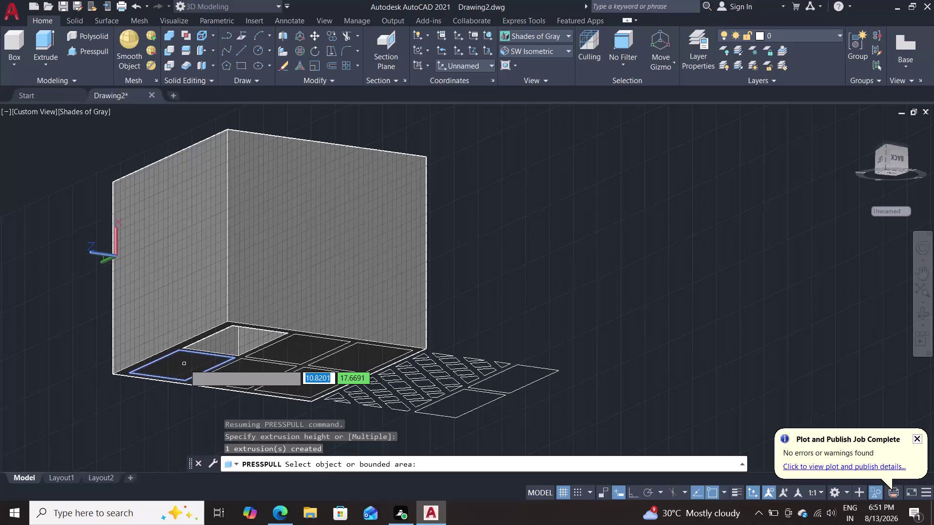
Press-pull each base grid cell down into a pocket, then end Presspull.
click(184, 365)
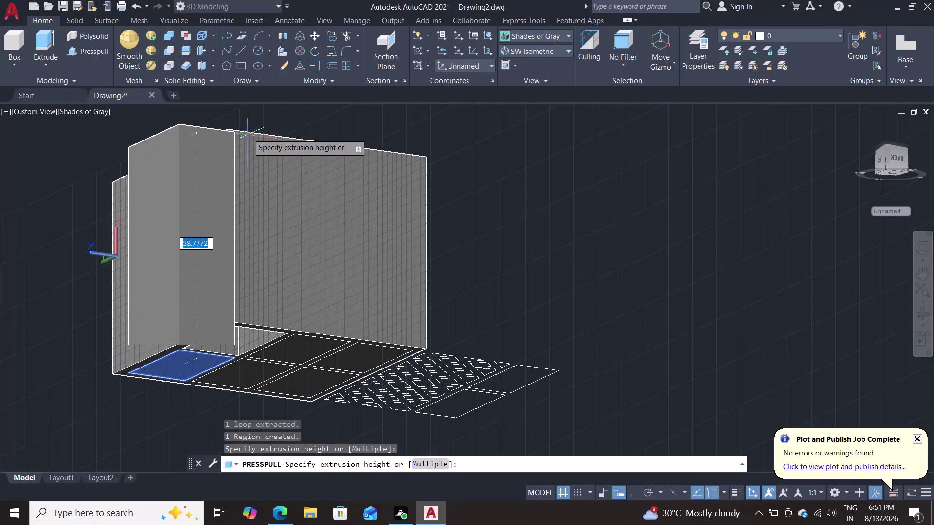
click(261, 117)
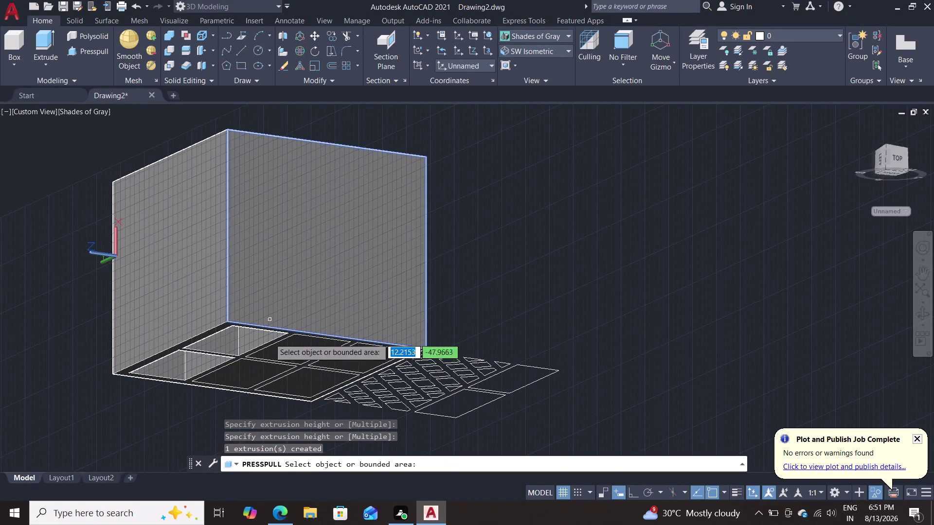
click(254, 377)
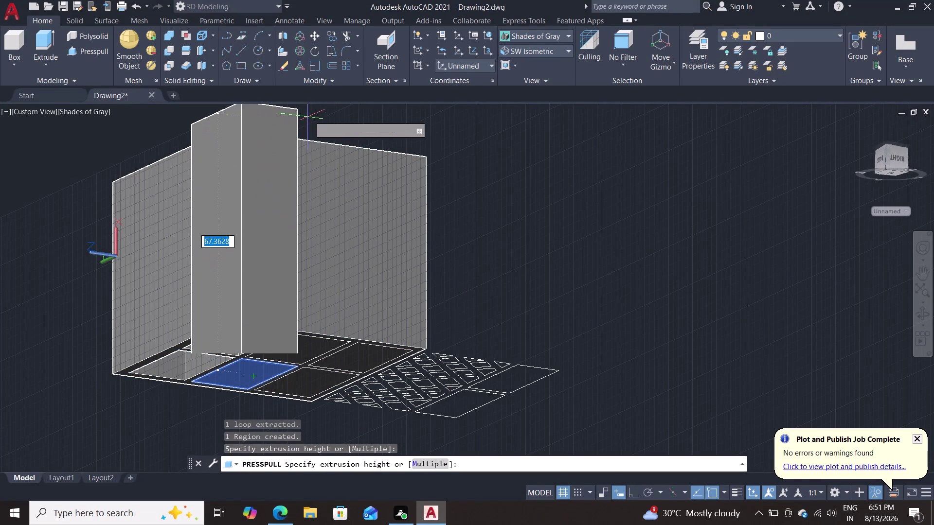
click(309, 116)
click(295, 351)
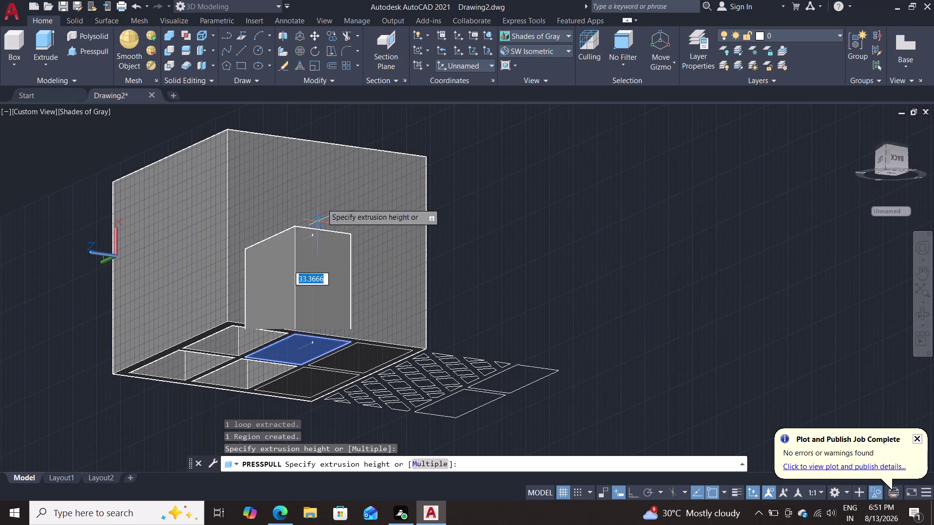
double_click(351, 116)
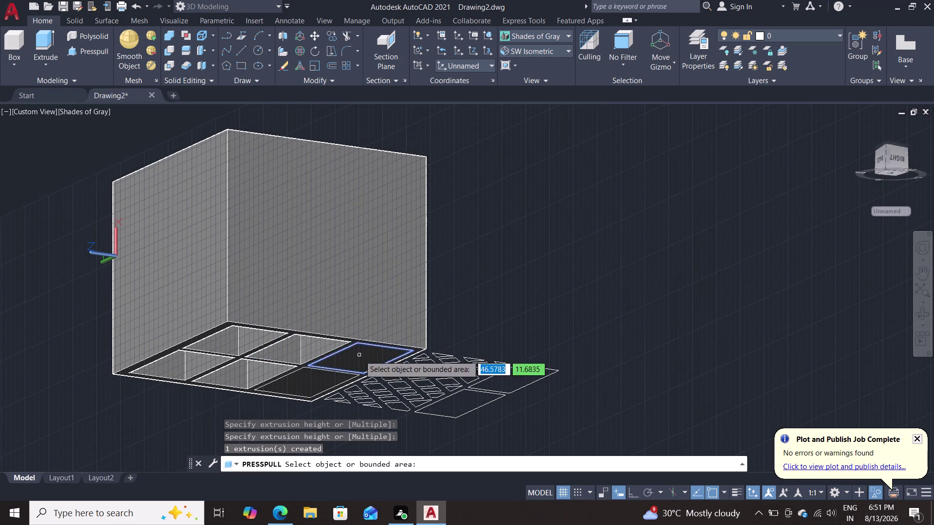
click(360, 356)
click(416, 127)
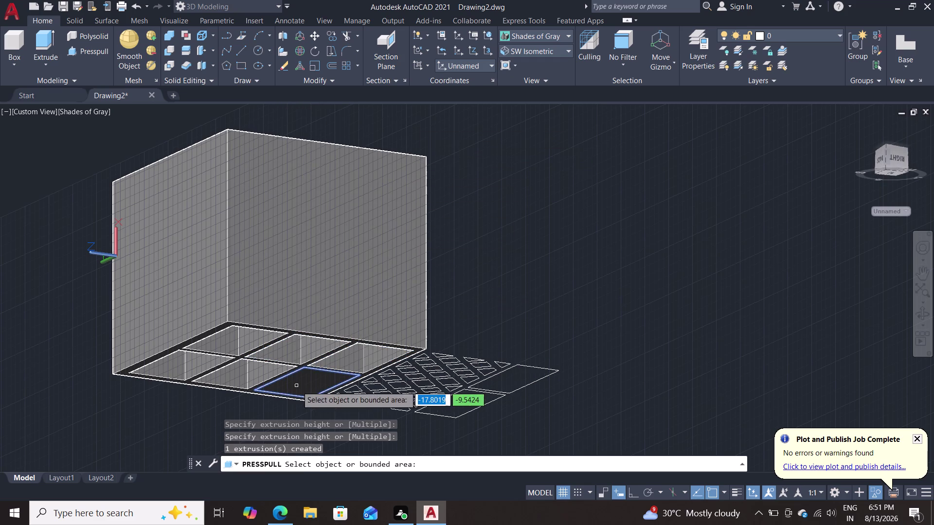
click(296, 386)
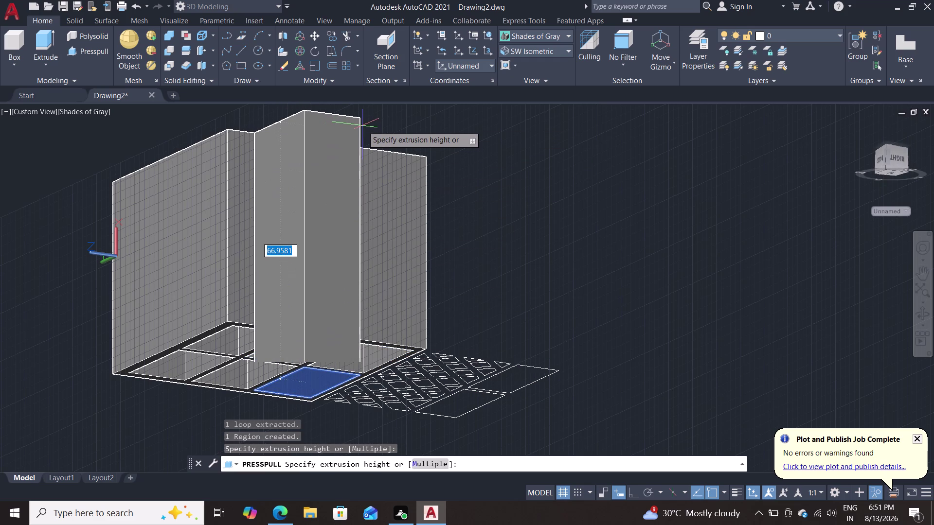
click(370, 121)
key(Escape)
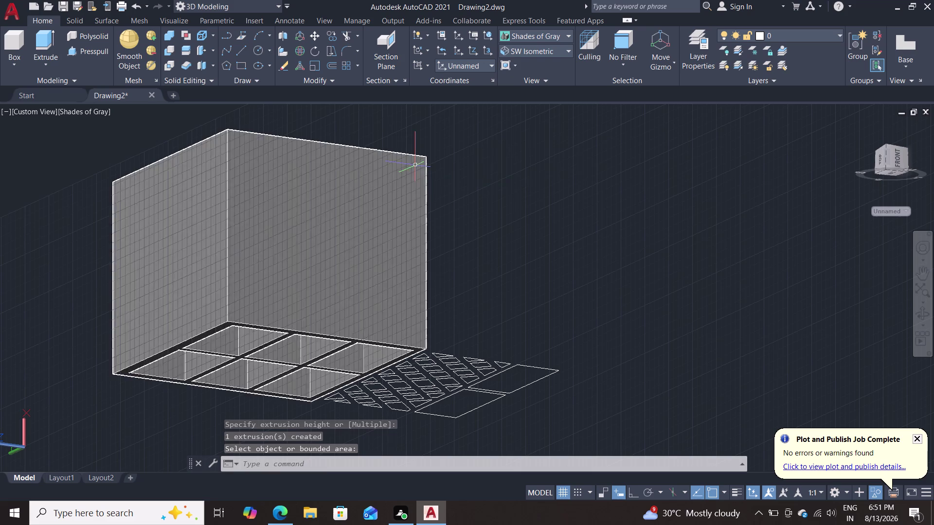
middle_drag(450, 203, 558, 340)
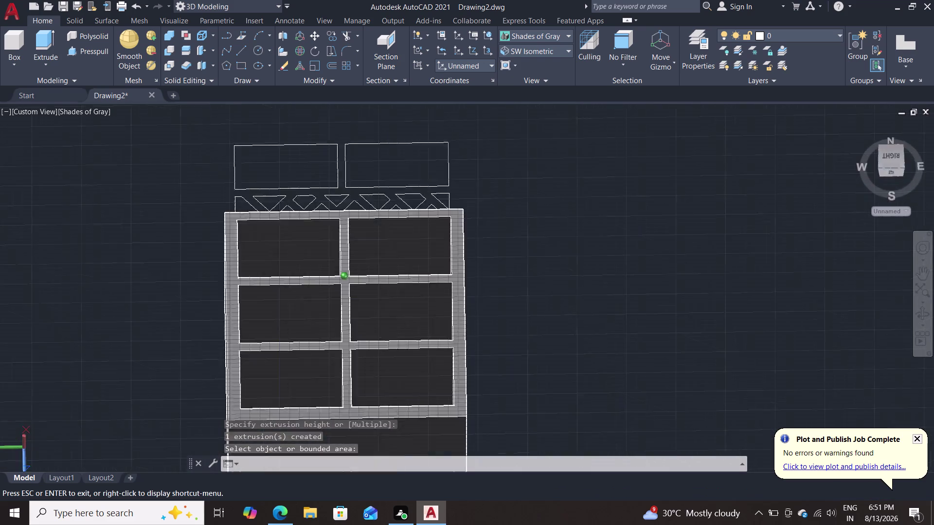
middle_drag(558, 341, 525, 380)
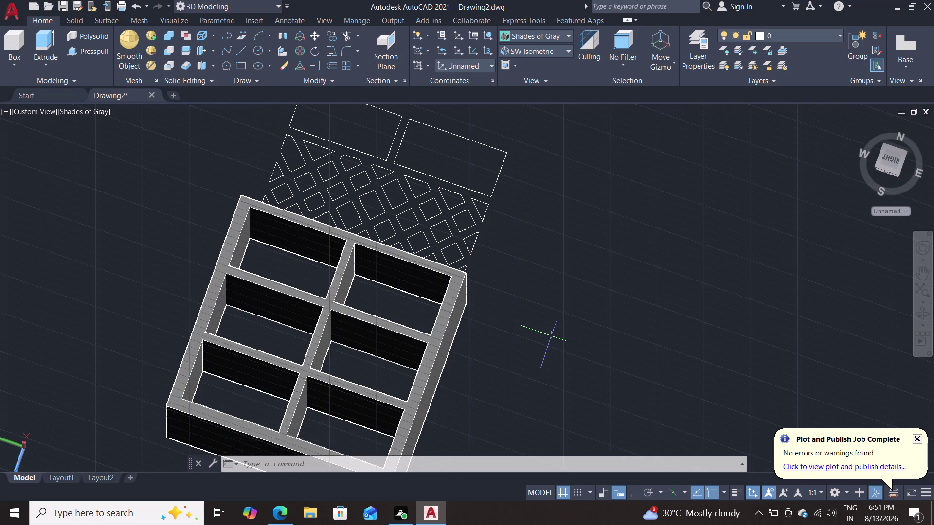
click(552, 339)
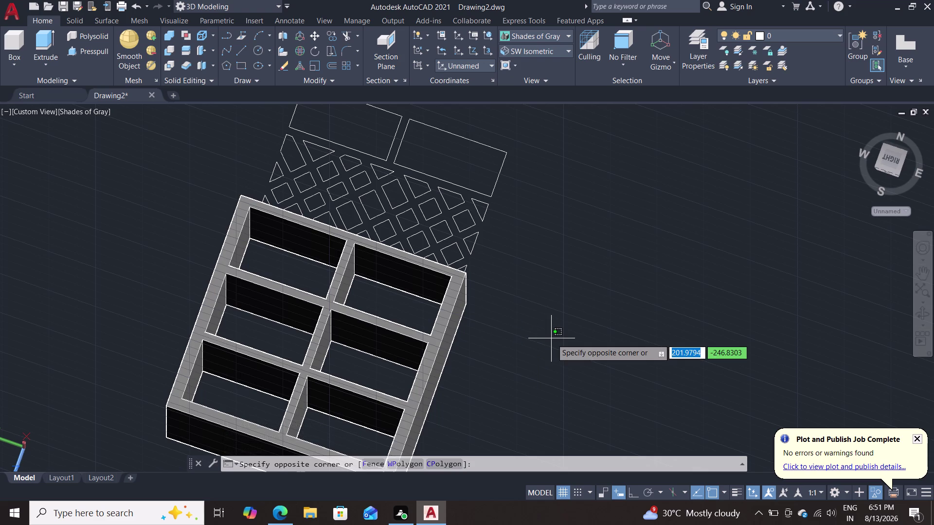
key(Escape)
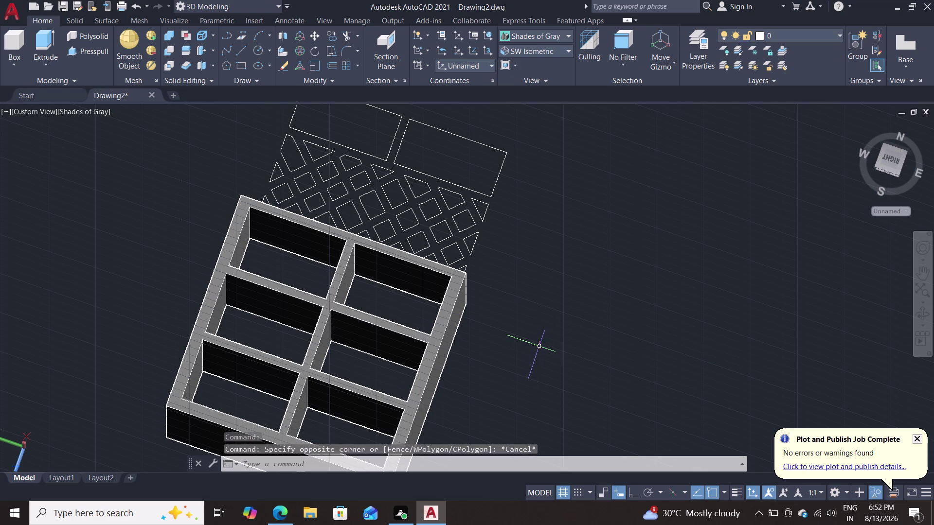
right_click(524, 305)
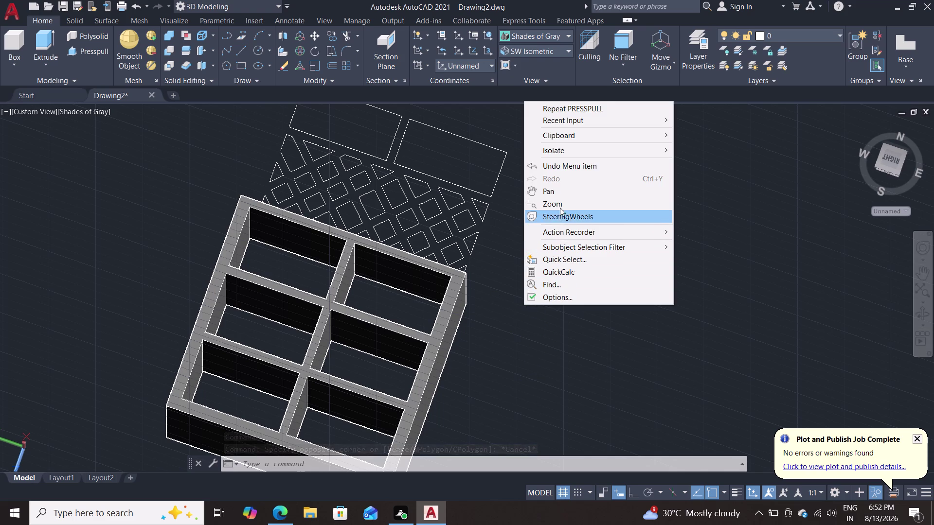
click(554, 147)
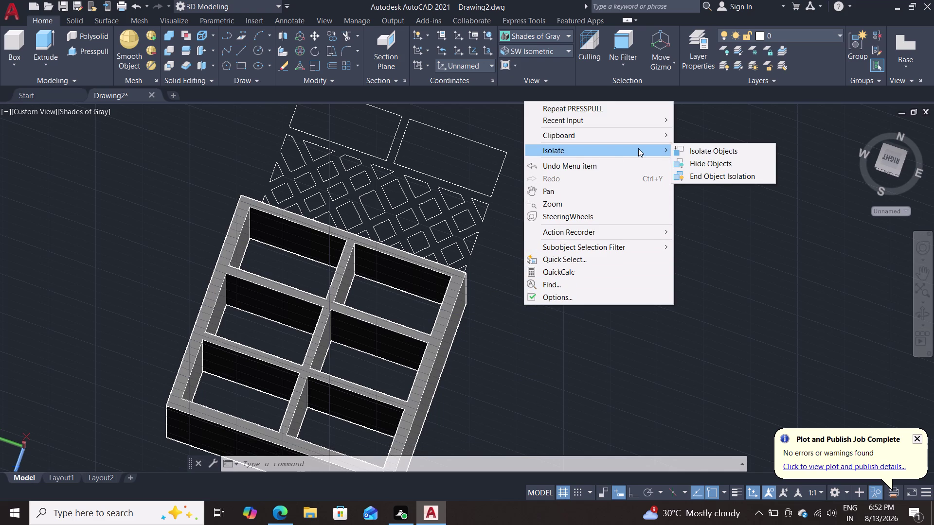
click(699, 173)
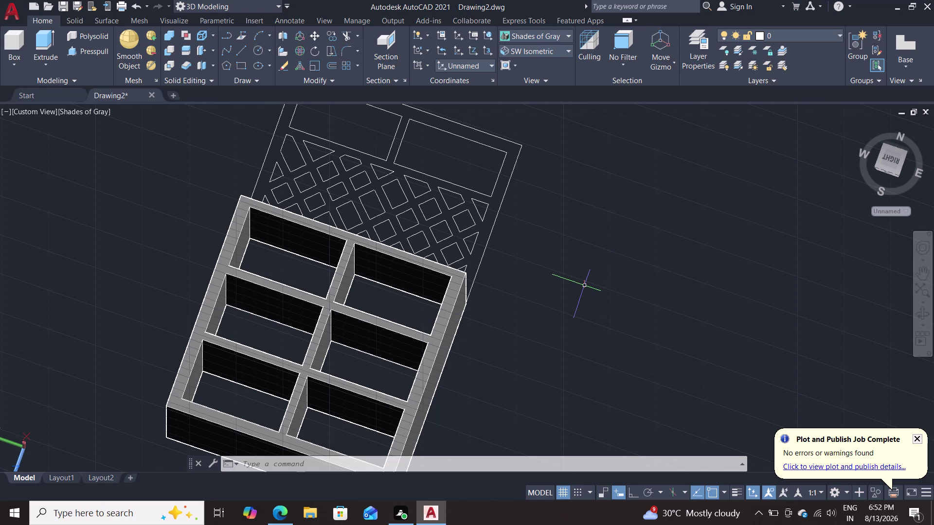
middle_drag(106, 296, 106, 296)
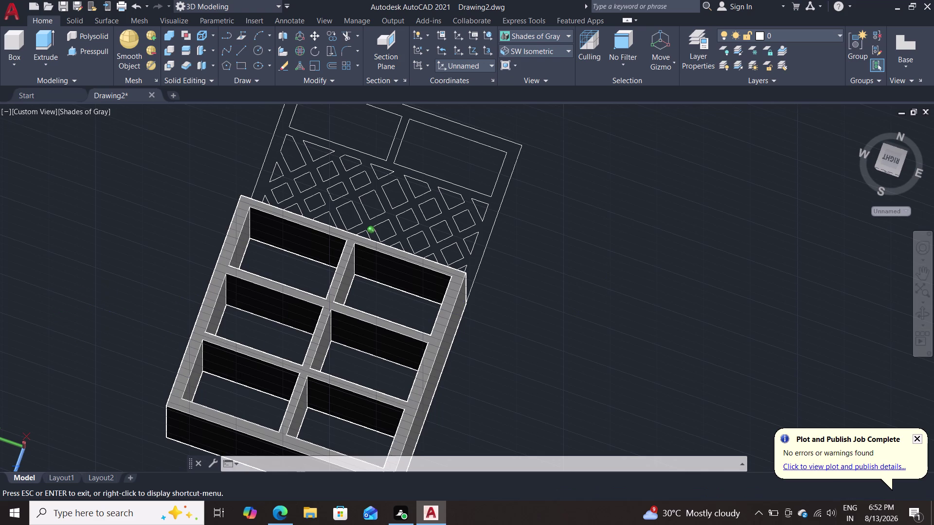
From below, press-pull the lattice panel's outer region up 30 units.
middle_drag(106, 296, 410, 266)
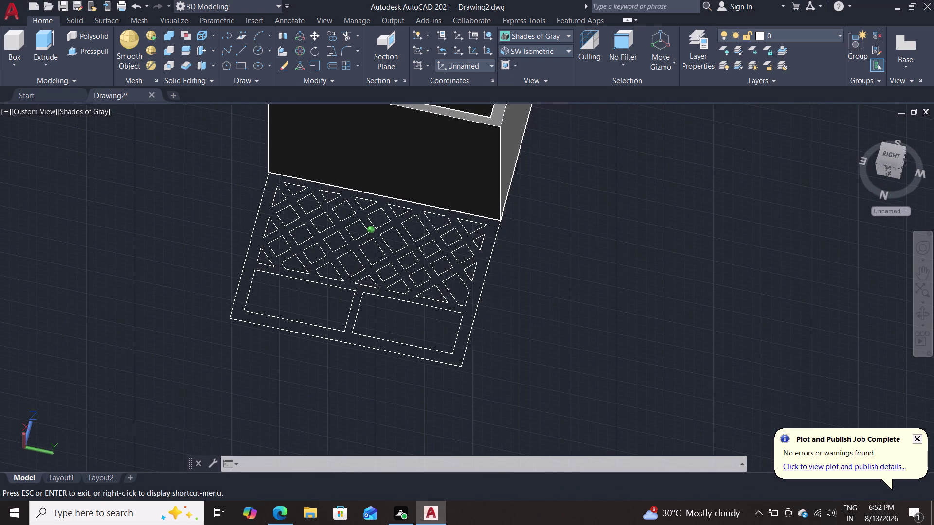
middle_drag(410, 265, 410, 266)
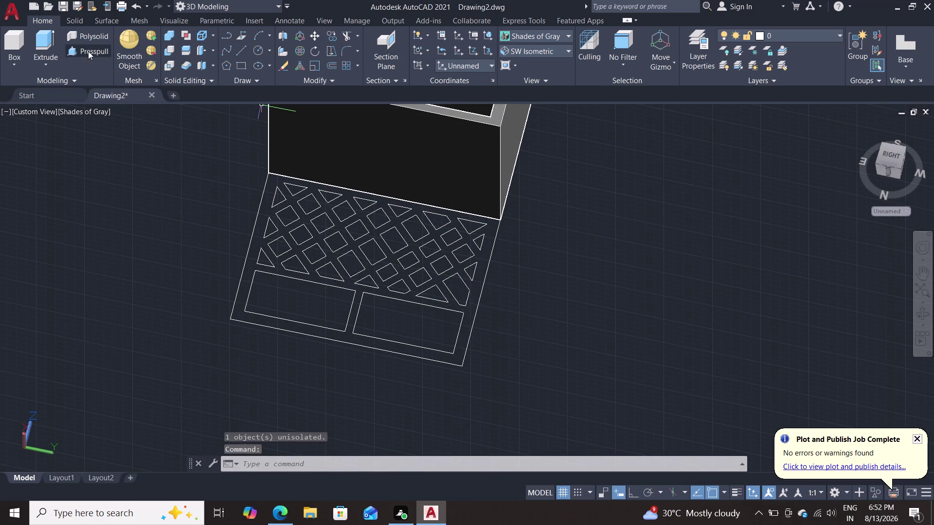
double_click(90, 48)
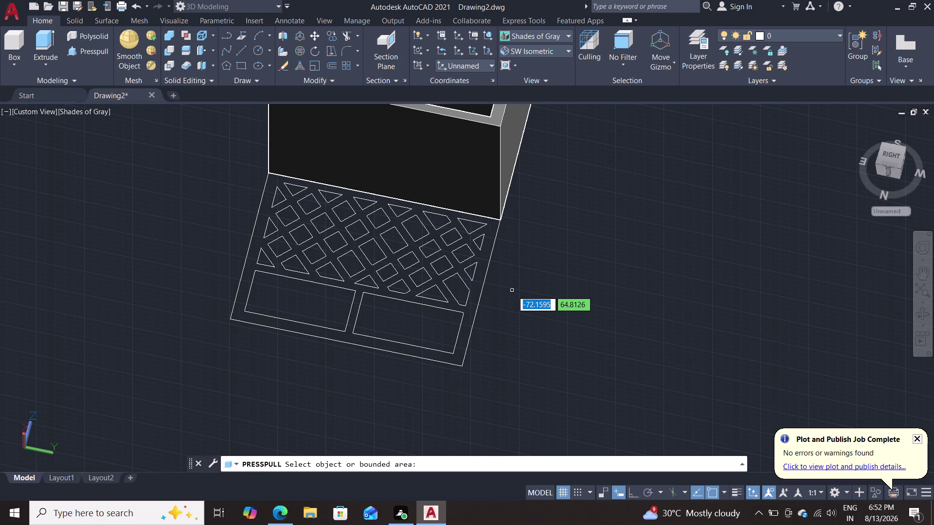
click(468, 346)
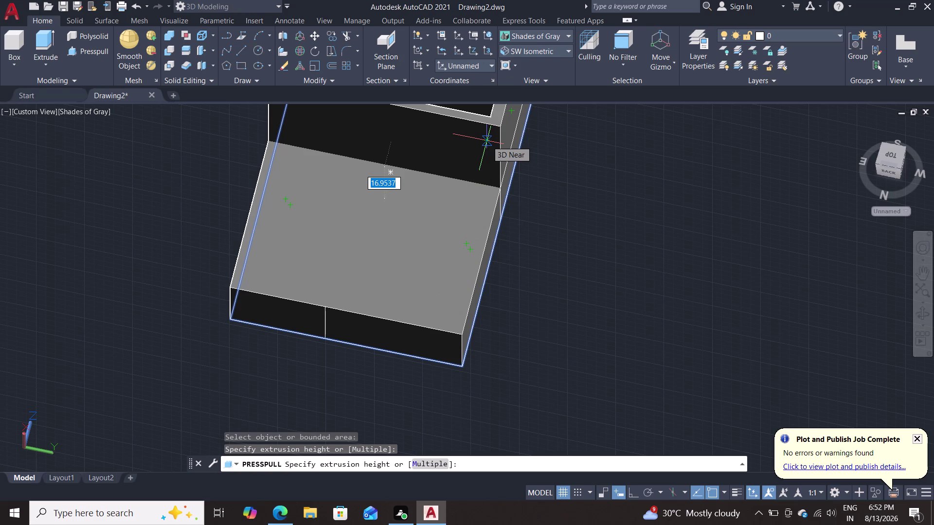
key(3)
key(0)
key(Return)
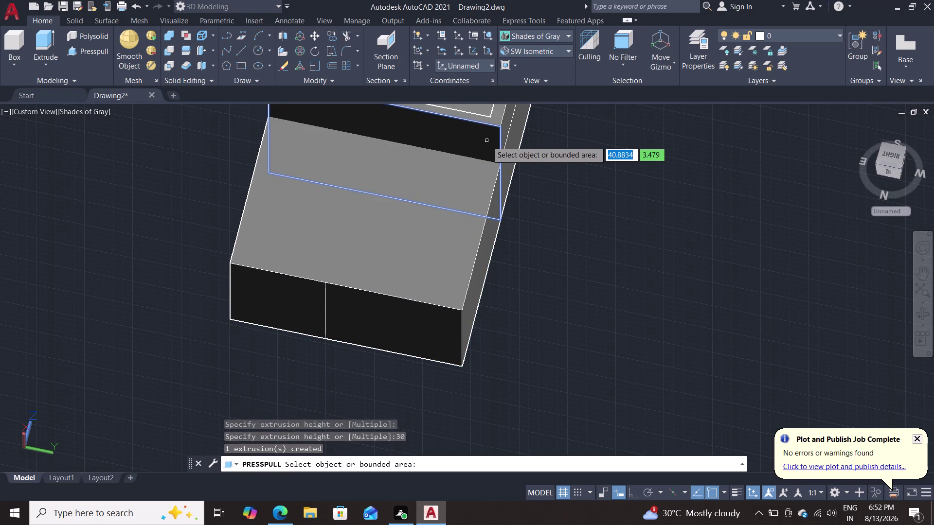
key(Escape)
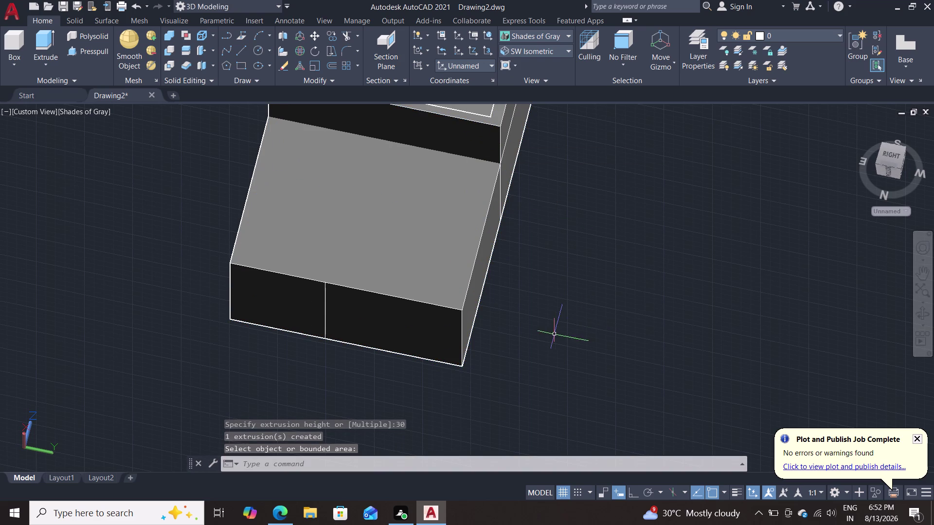
middle_drag(557, 334, 566, 156)
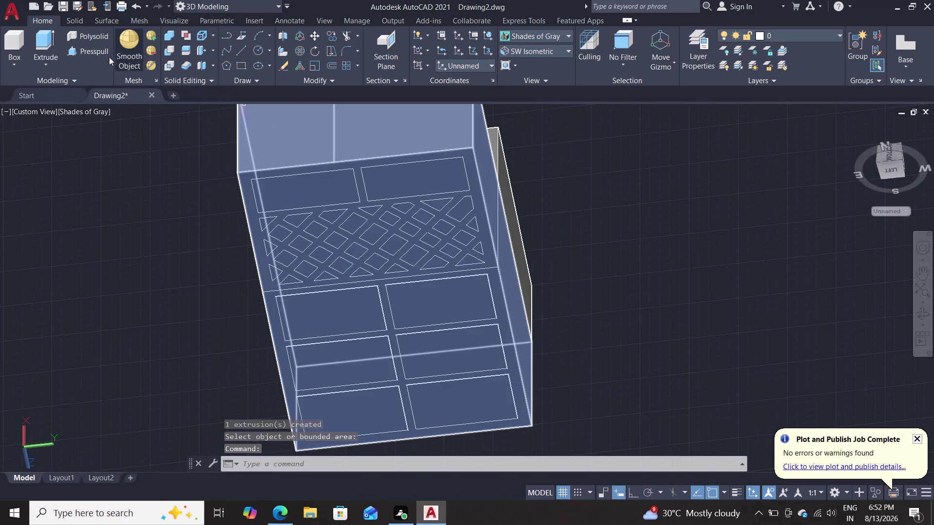
Press-pull the upper-right and upper-left rectangles beside the lattice into pockets.
click(101, 56)
double_click(429, 174)
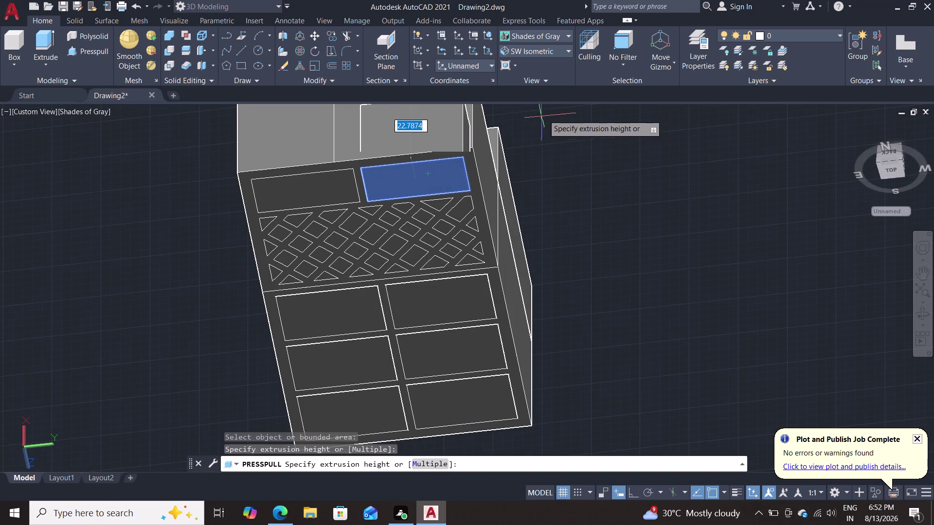
middle_drag(532, 136, 525, 228)
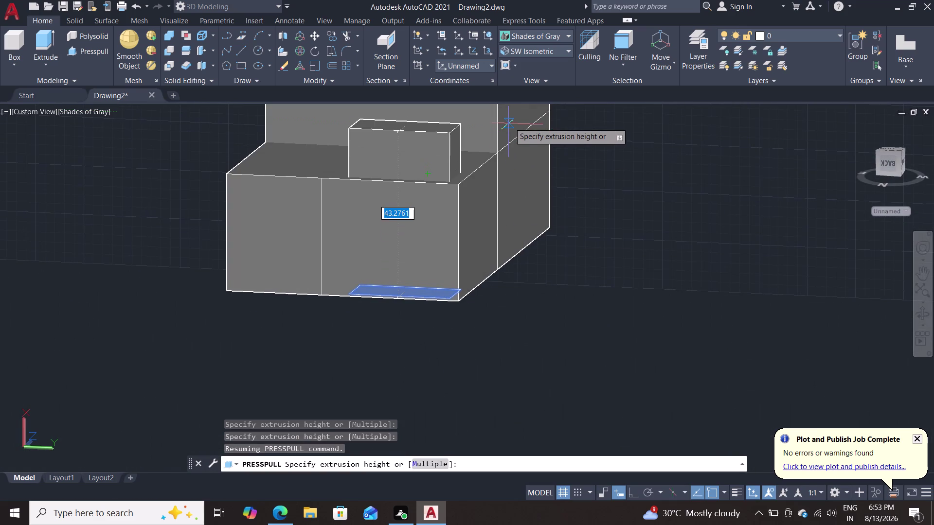
click(583, 120)
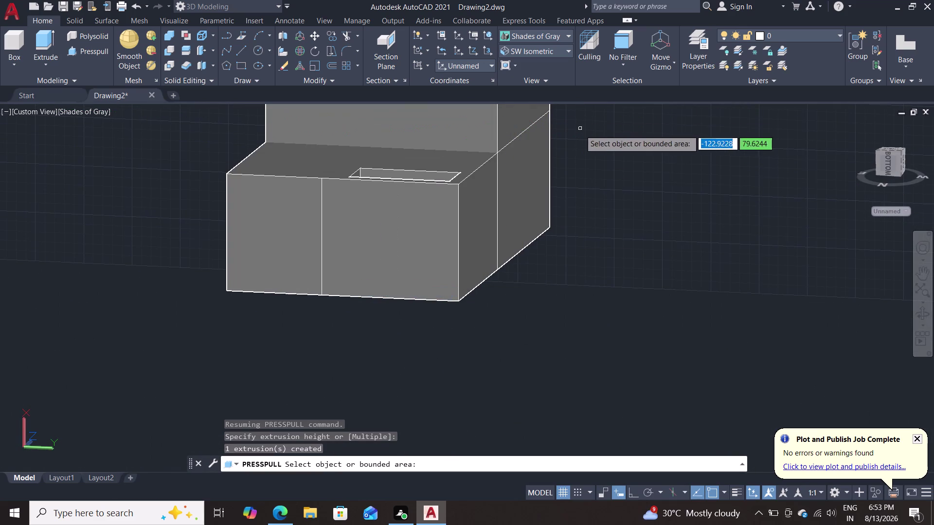
middle_drag(317, 338, 338, 278)
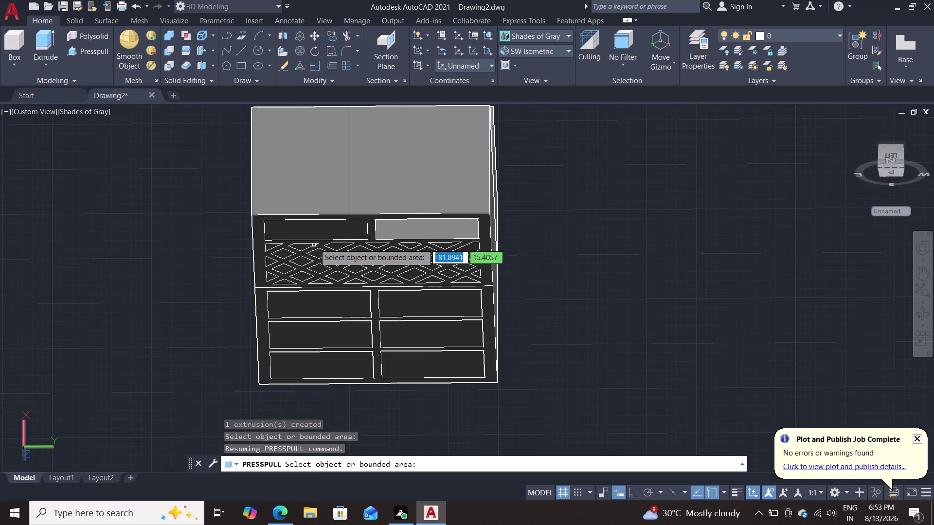
click(316, 222)
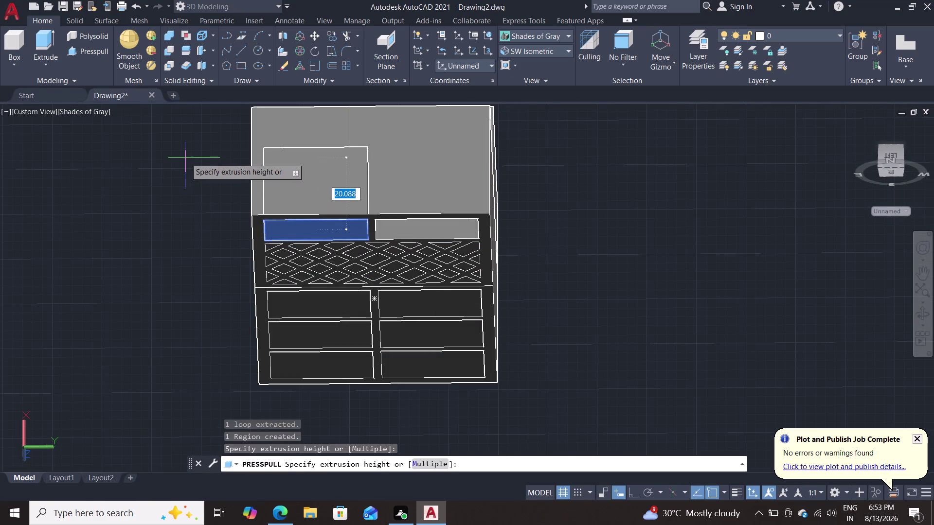
middle_drag(185, 158, 159, 345)
double_click(175, 200)
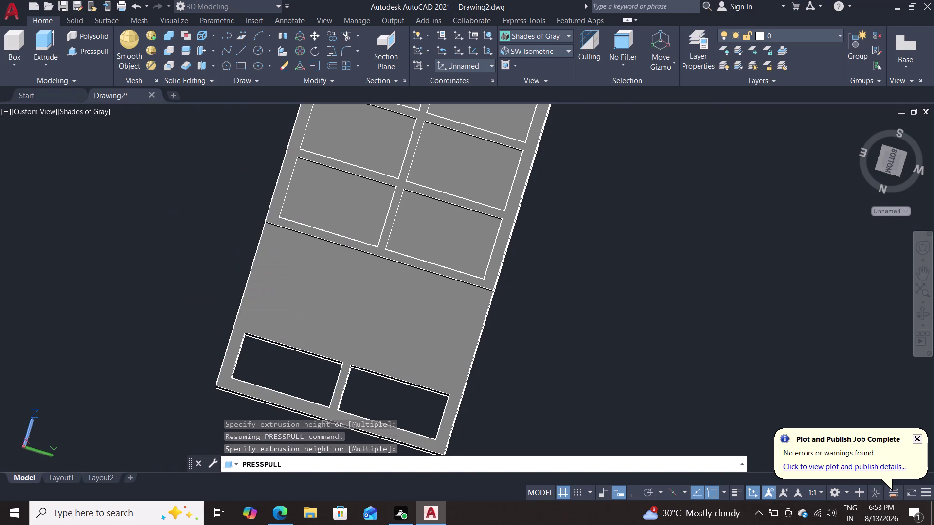
key(Escape)
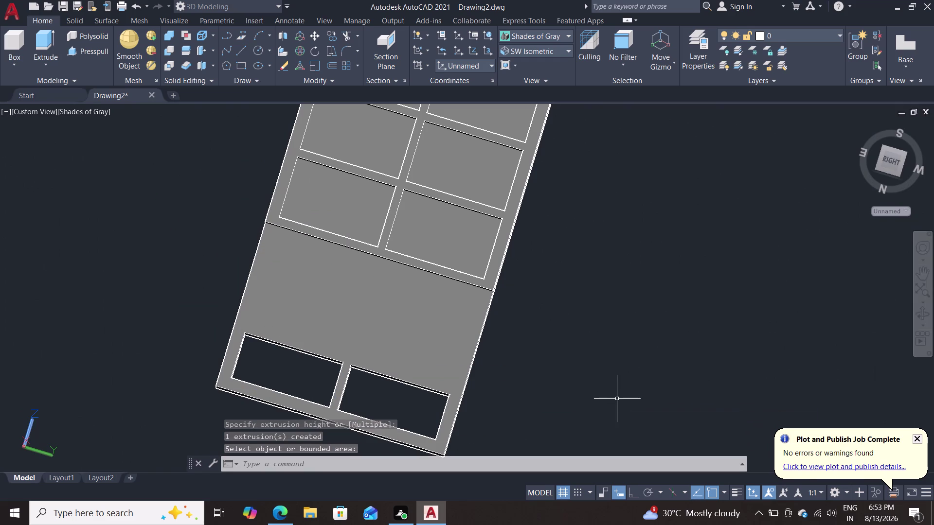
middle_drag(587, 408, 540, 255)
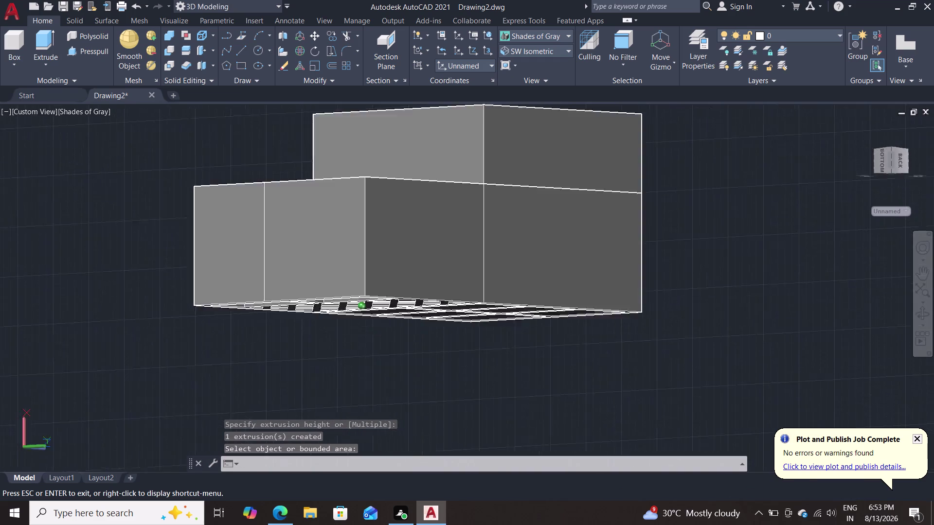
middle_drag(541, 256, 447, 150)
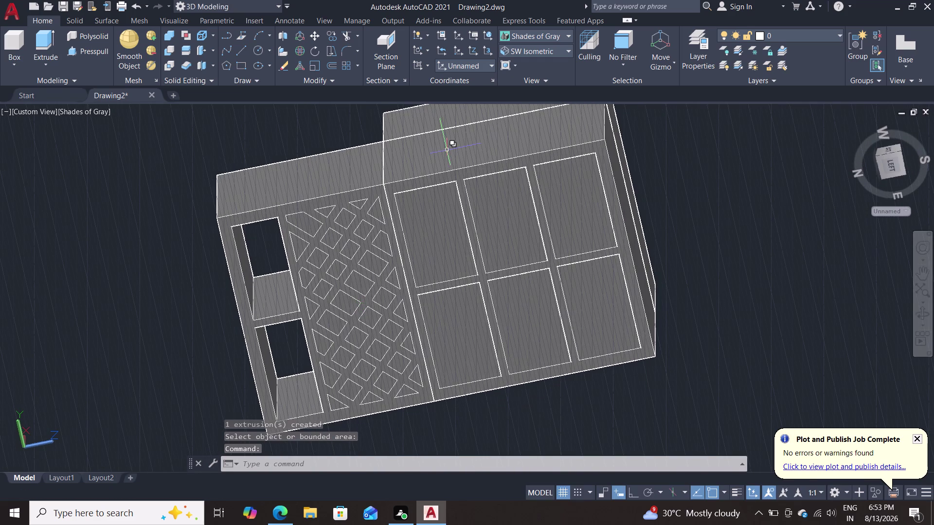
Press-pull the first two compartment rectangles on the organizer's underside.
key(Escape)
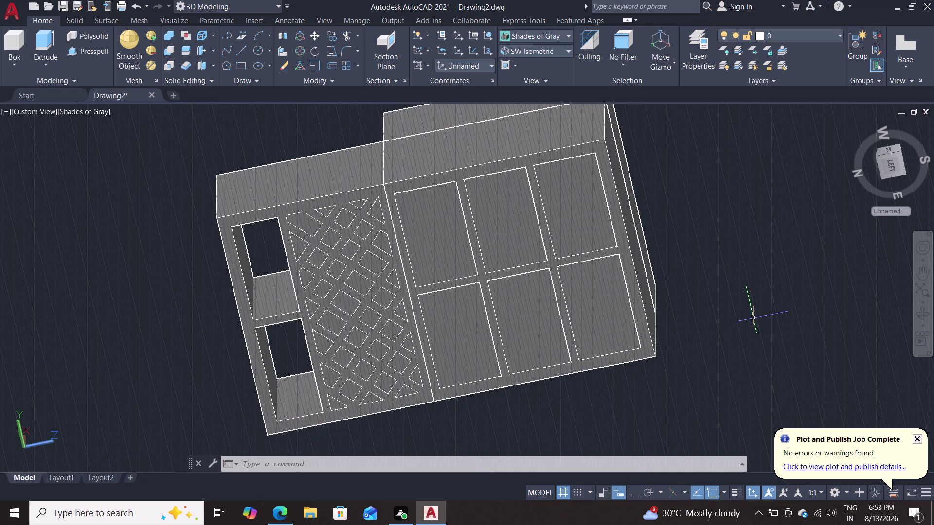
click(92, 51)
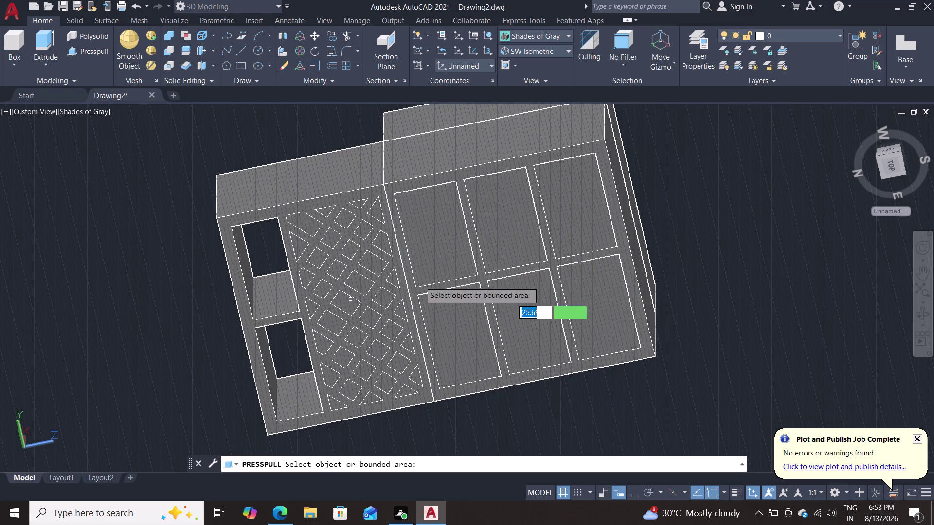
double_click(444, 227)
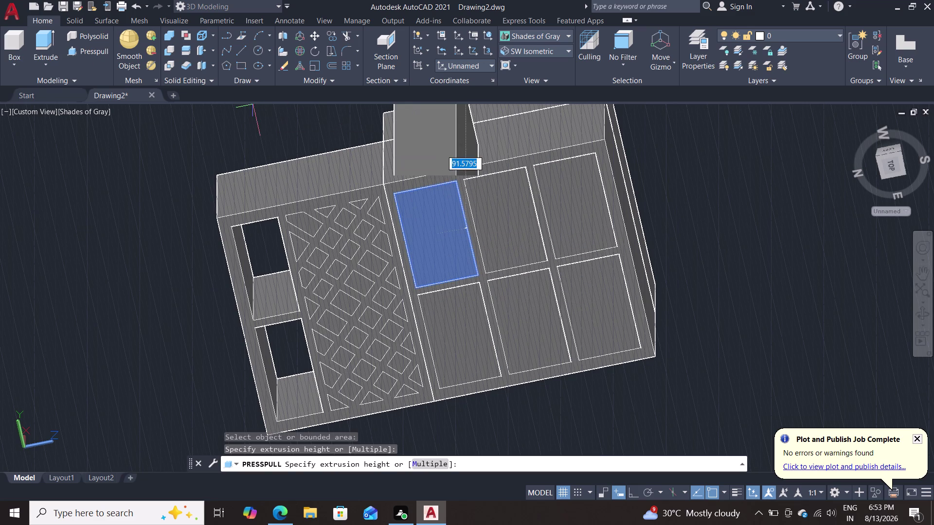
middle_drag(276, 122, 261, 289)
click(158, 134)
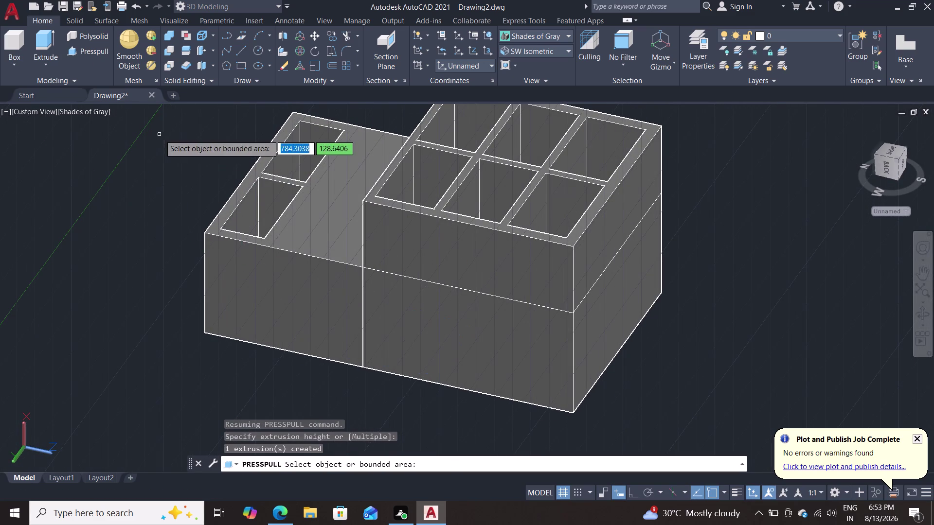
middle_drag(674, 339, 654, 226)
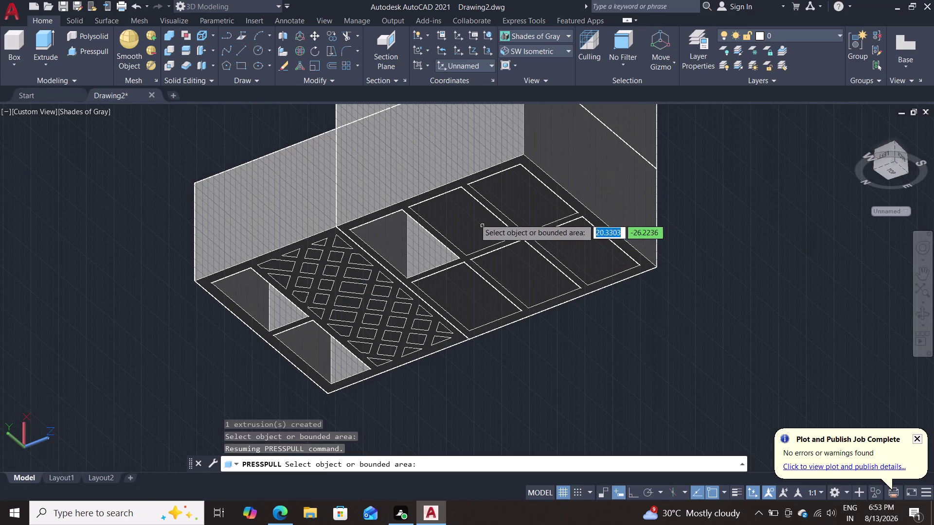
double_click(451, 216)
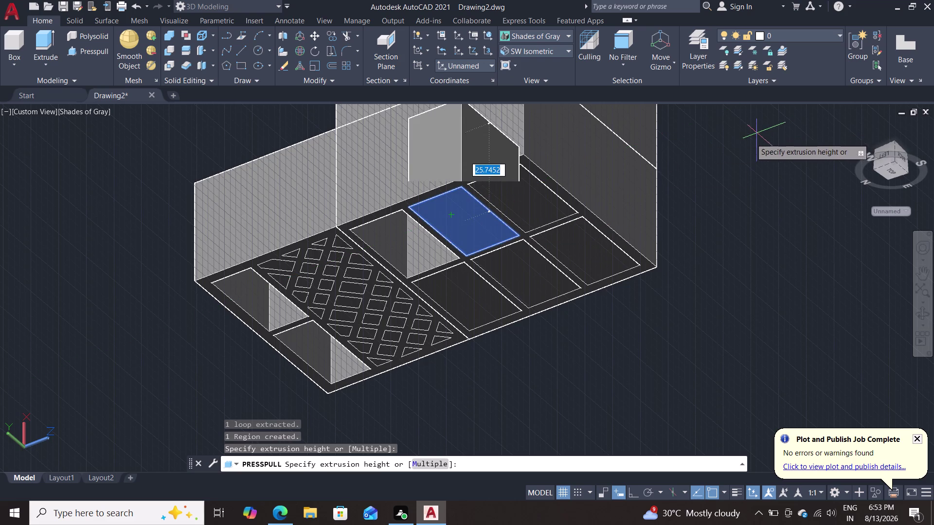
middle_drag(753, 141, 693, 359)
double_click(711, 211)
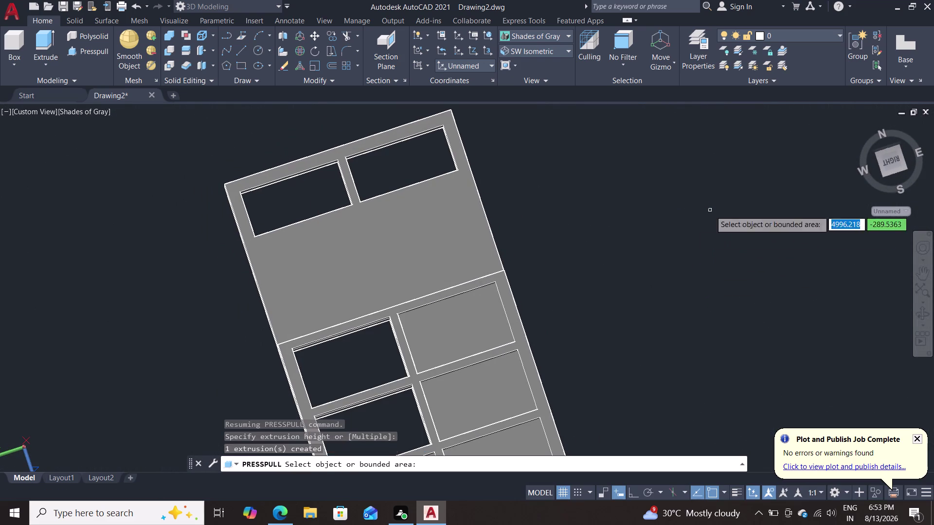
middle_drag(644, 331, 655, 193)
key(Escape)
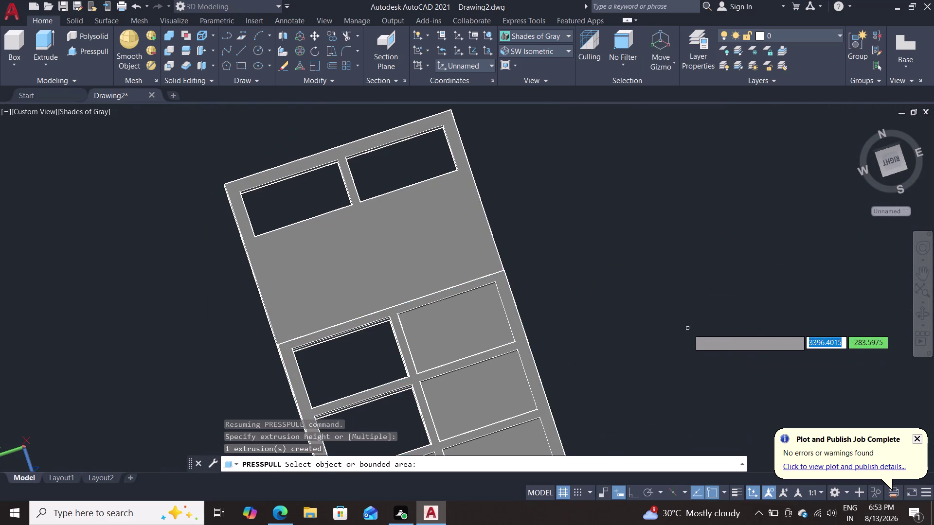
Extrude the next two compartment rectangles on the underside.
middle_drag(688, 328, 727, 153)
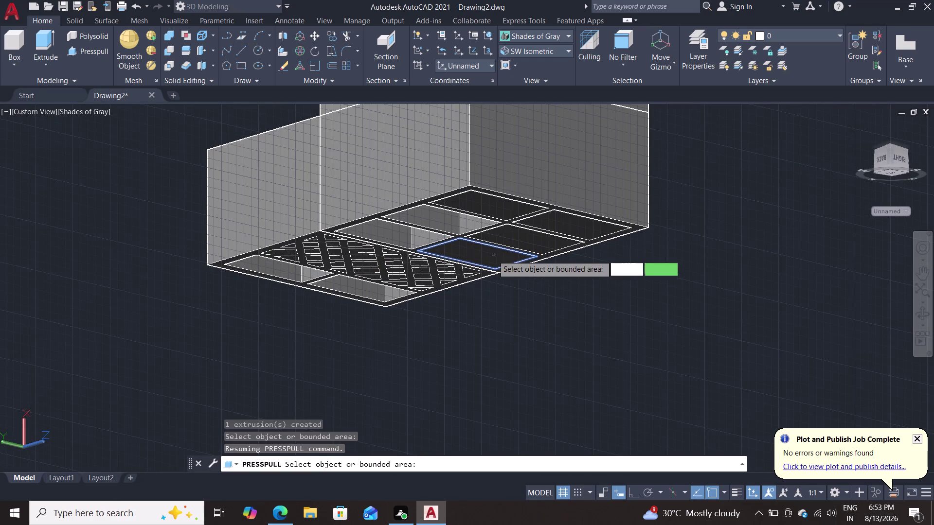
click(493, 255)
middle_drag(721, 139, 663, 373)
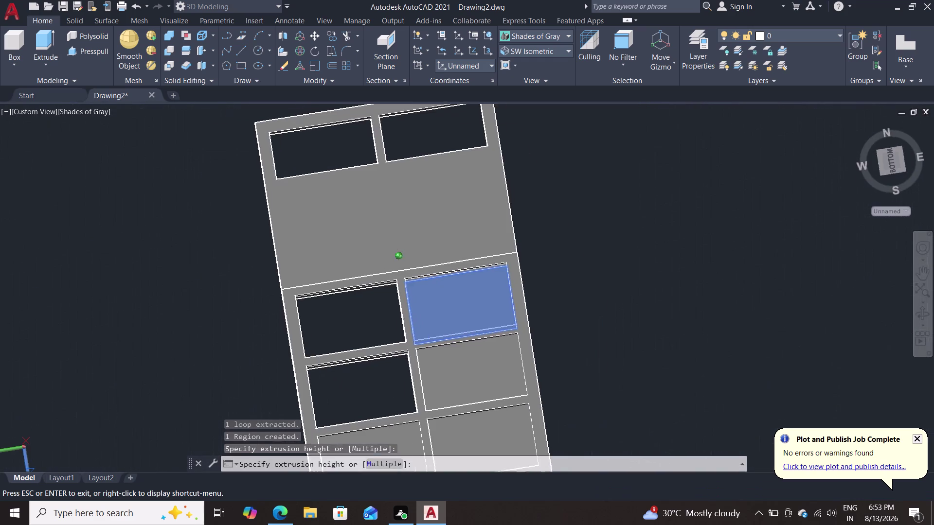
middle_drag(663, 372, 663, 373)
double_click(673, 249)
middle_drag(635, 332, 732, 189)
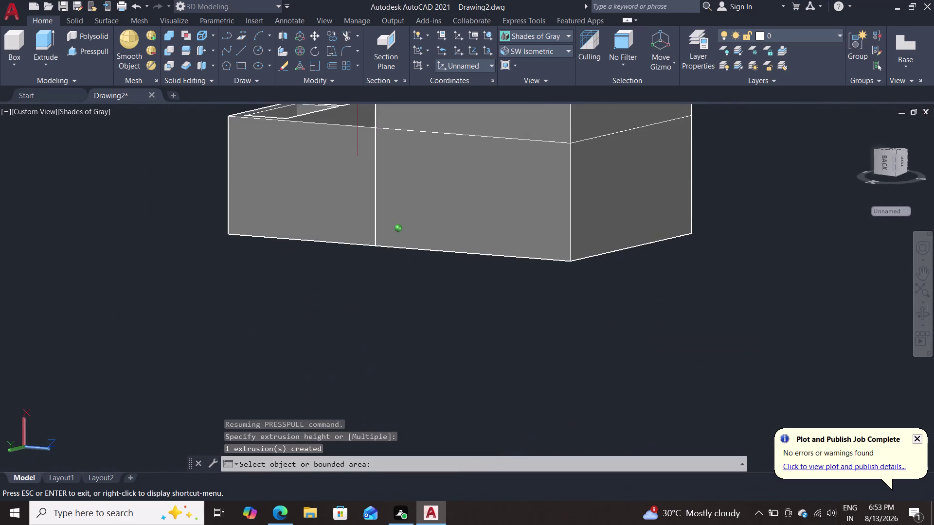
middle_drag(732, 189, 727, 141)
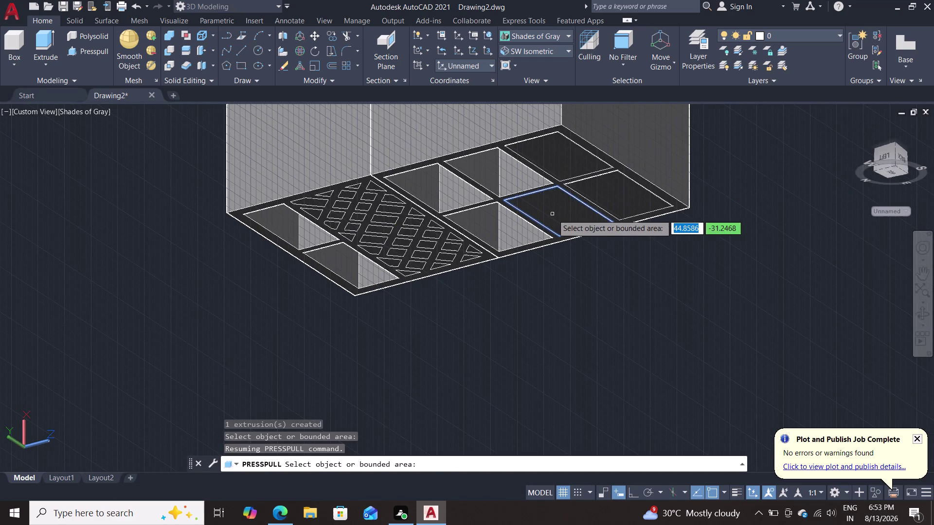
click(553, 215)
middle_drag(728, 159, 650, 325)
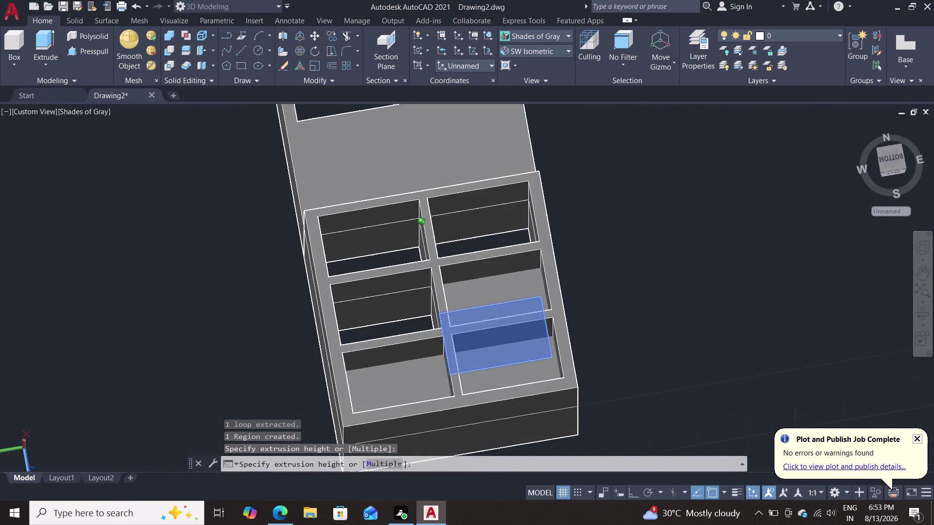
click(664, 199)
middle_drag(655, 315, 731, 152)
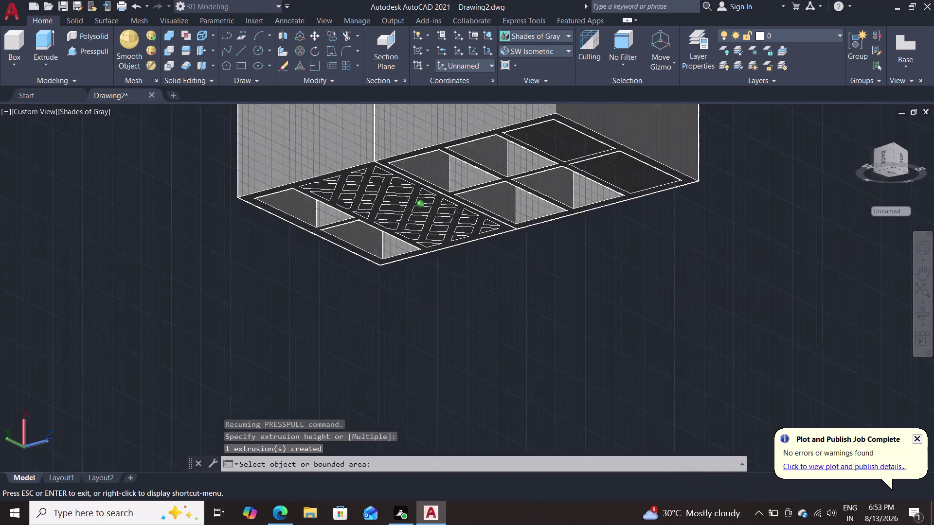
middle_drag(731, 151, 735, 147)
Extrude the corner rectangle and one more area, then end Presspull.
click(574, 135)
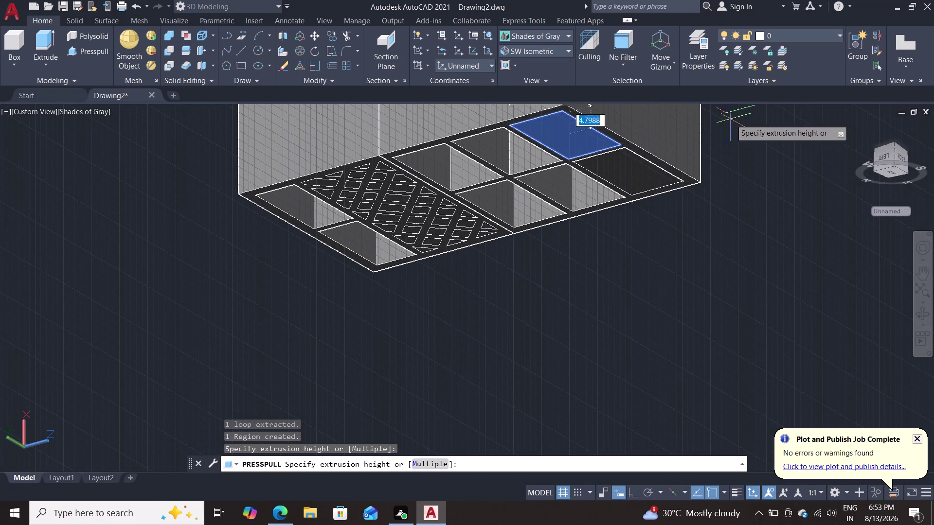
middle_drag(759, 129, 711, 285)
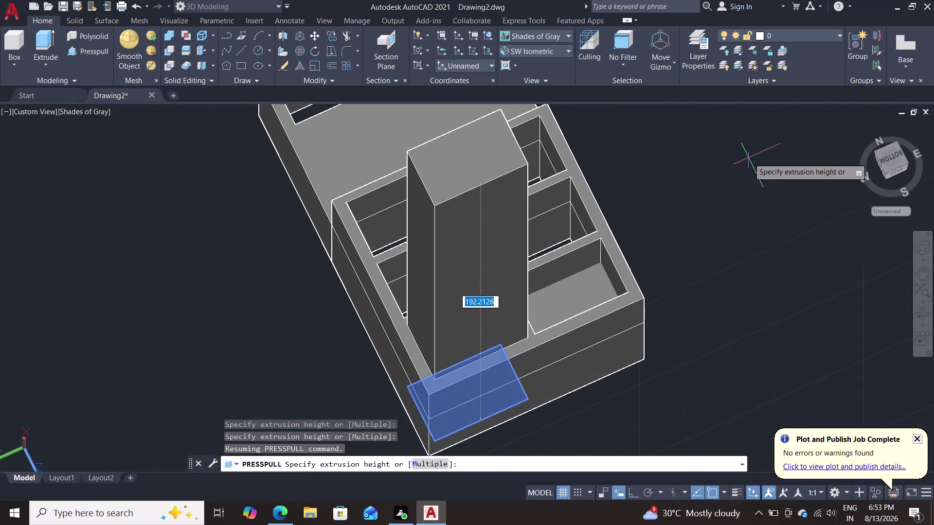
double_click(749, 158)
middle_drag(681, 322, 688, 194)
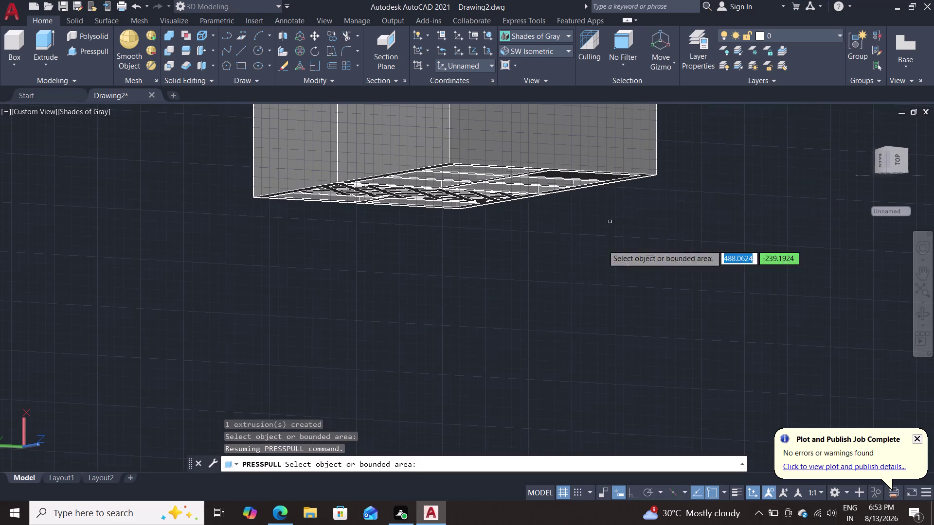
scroll(up, 3)
middle_drag(601, 283, 599, 240)
middle_drag(598, 231, 533, 349)
click(527, 187)
middle_drag(644, 158, 615, 304)
double_click(637, 169)
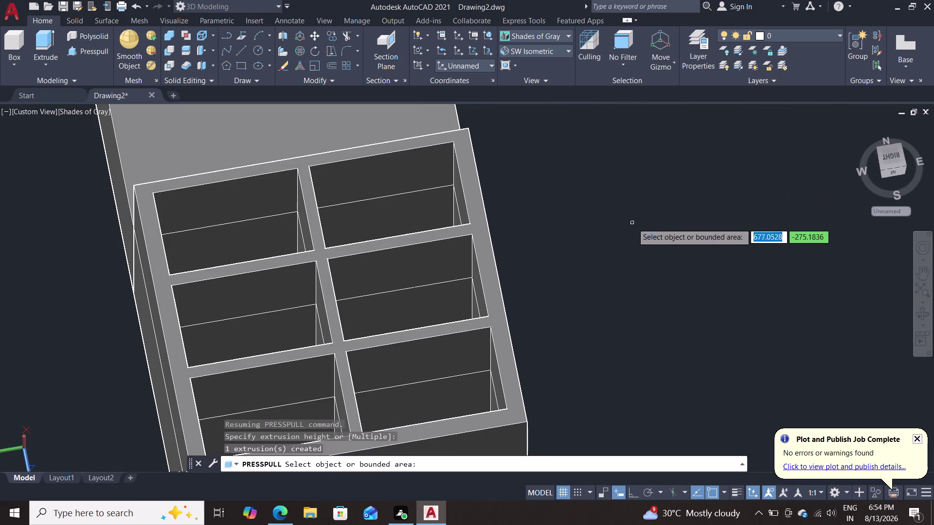
key(Escape)
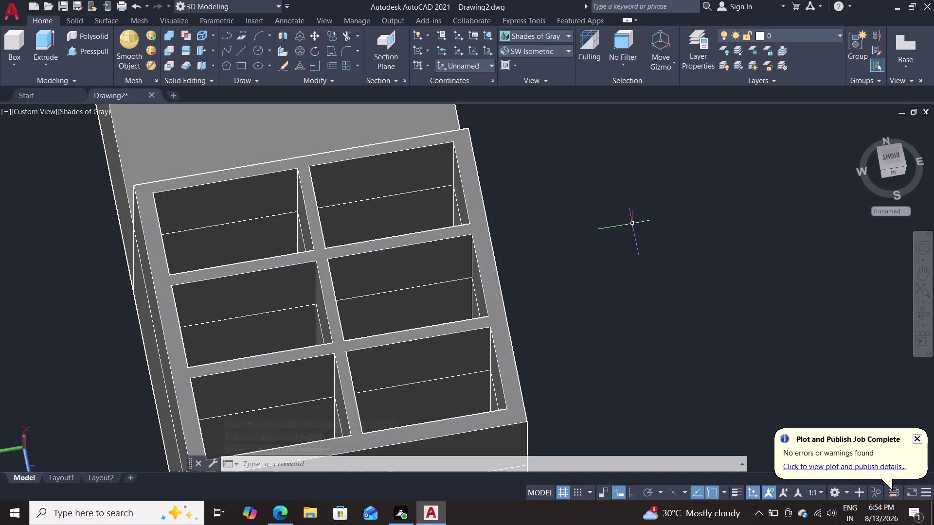
key(Escape)
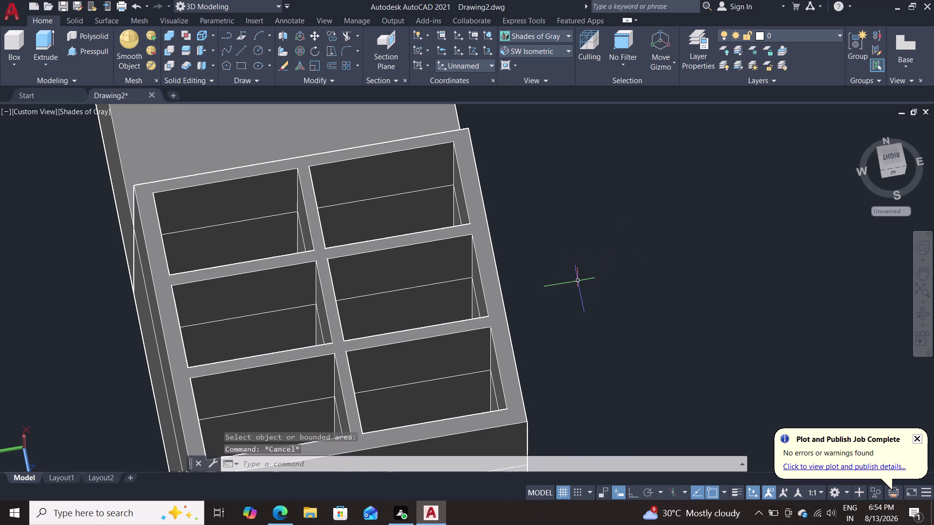
Orbit around the organizer to inspect the lattice panel and compartments.
middle_drag(579, 283, 759, 288)
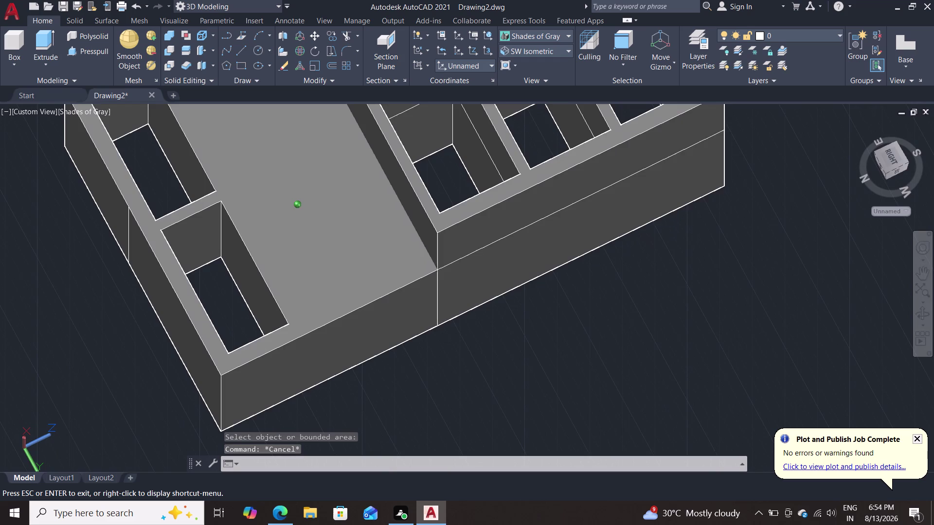
middle_drag(759, 289, 570, 239)
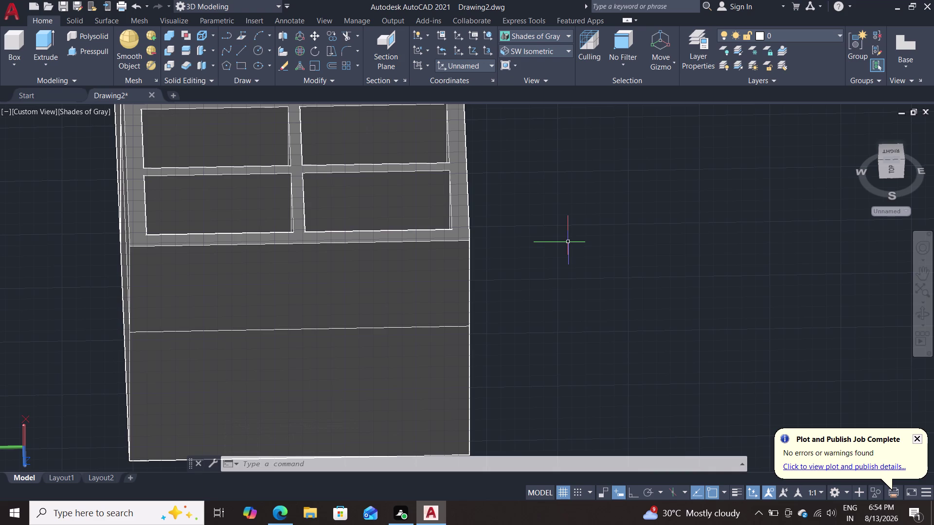
key(Escape)
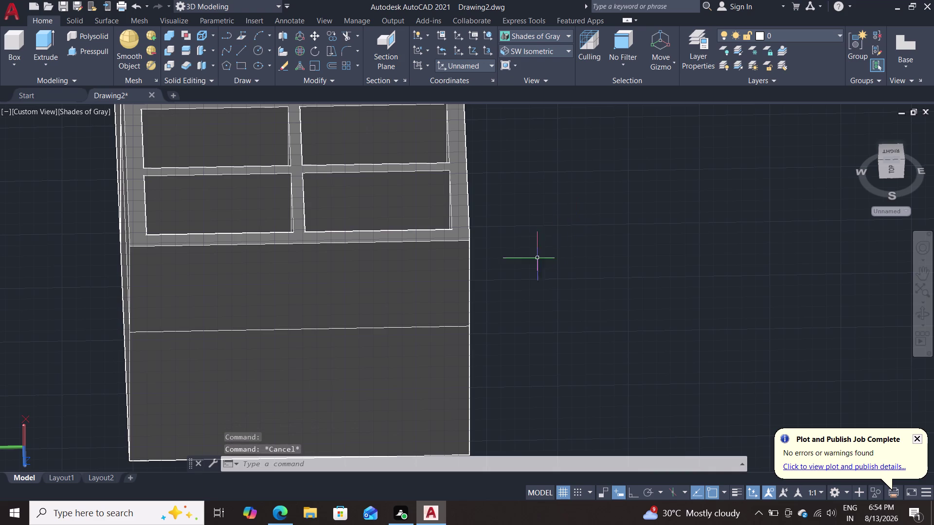
middle_drag(549, 265, 809, 109)
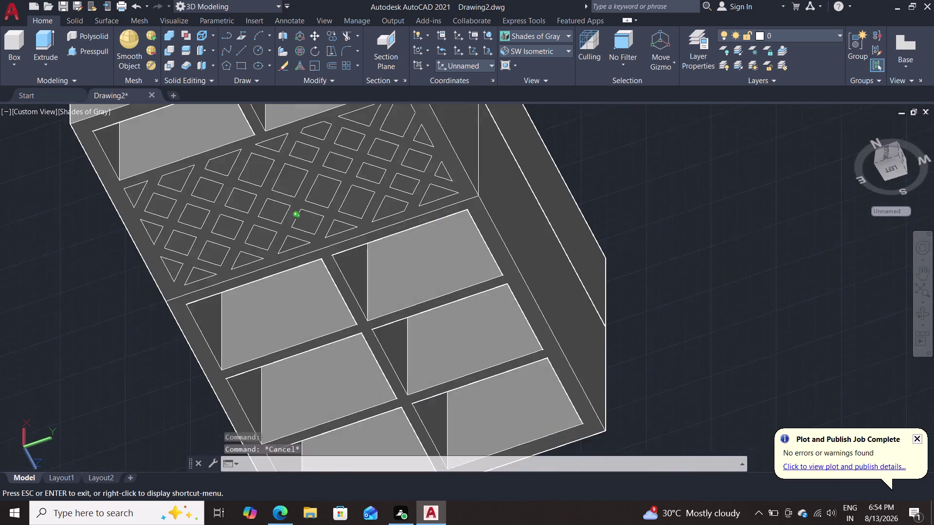
middle_drag(808, 109, 868, 93)
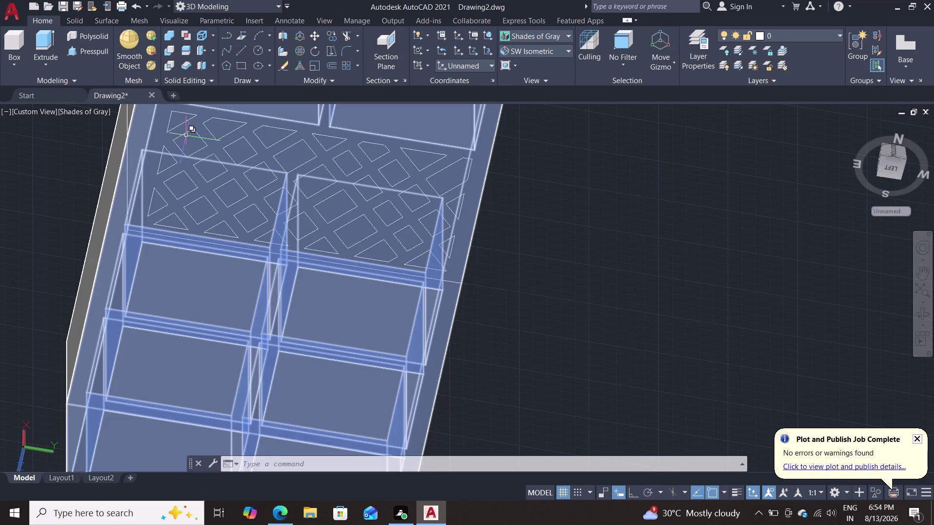
key(Escape)
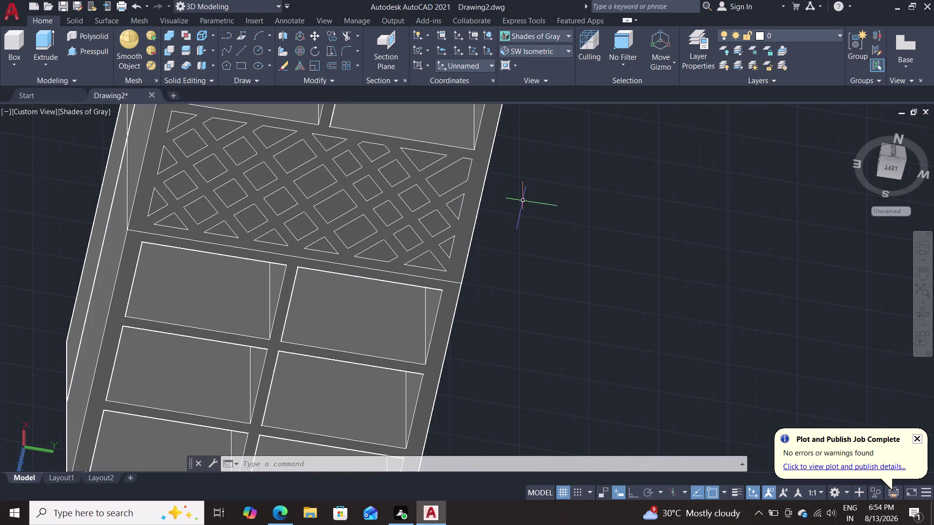
Window-select the whole organizer, clear the selection, and open the visual styles list.
click(497, 161)
drag(497, 161, 483, 160)
drag(471, 160, 463, 160)
drag(445, 160, 415, 161)
drag(387, 161, 353, 162)
drag(315, 162, 301, 162)
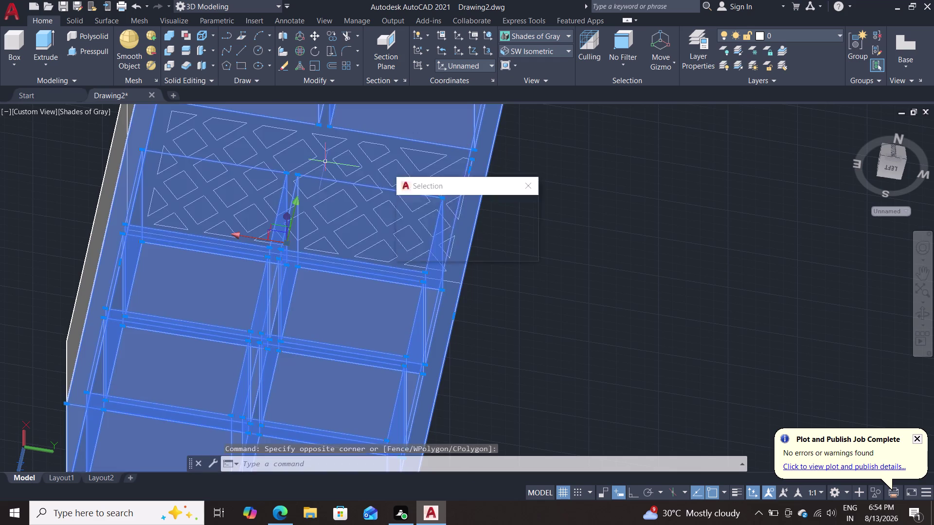
drag(301, 163, 296, 162)
click(295, 162)
key(Escape)
key(Escape)
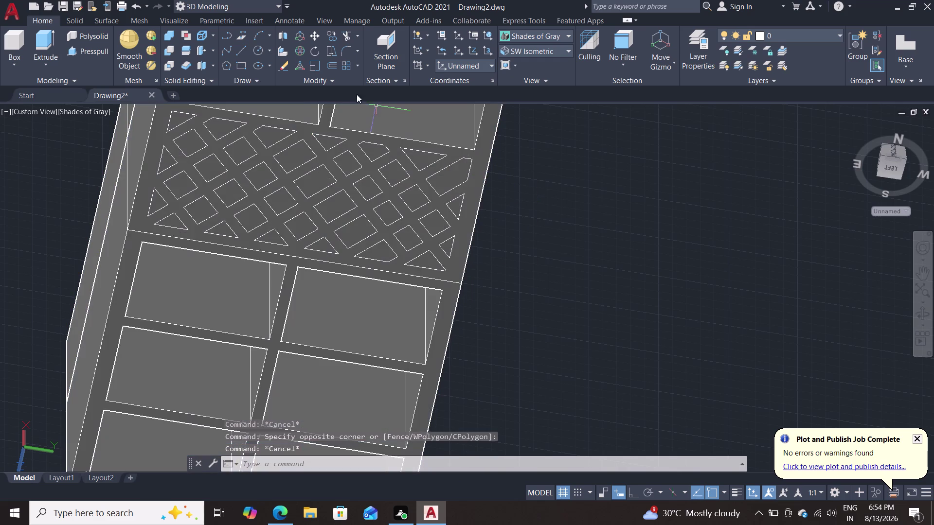
double_click(550, 33)
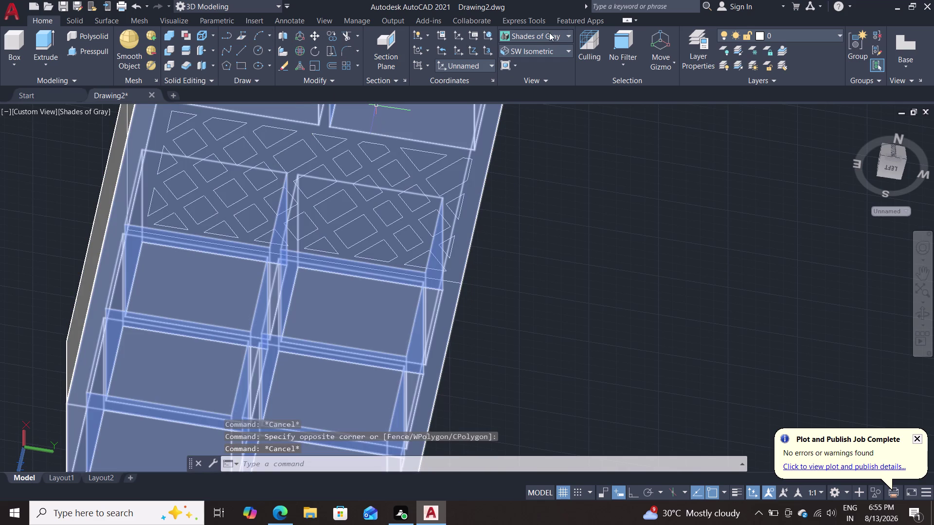
click(77, 114)
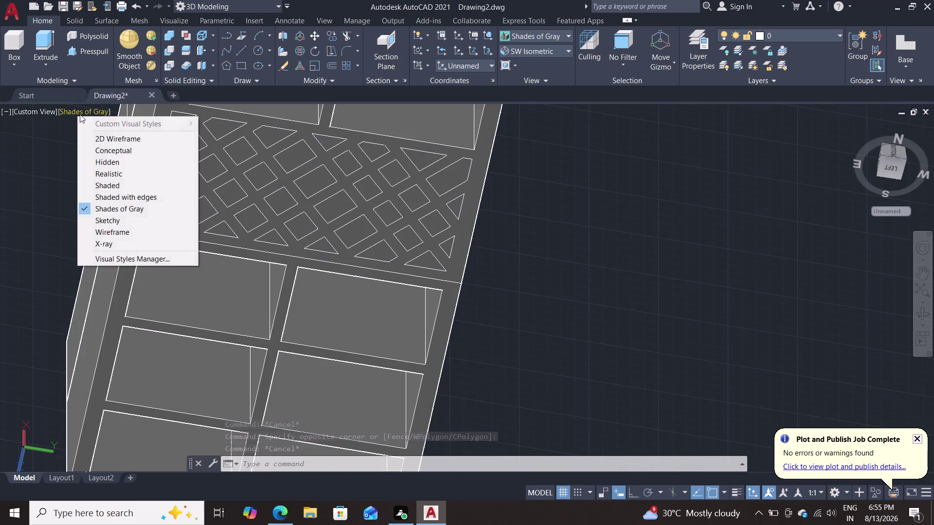
Switch to Wireframe and Top view, centring the lattice panel.
click(104, 137)
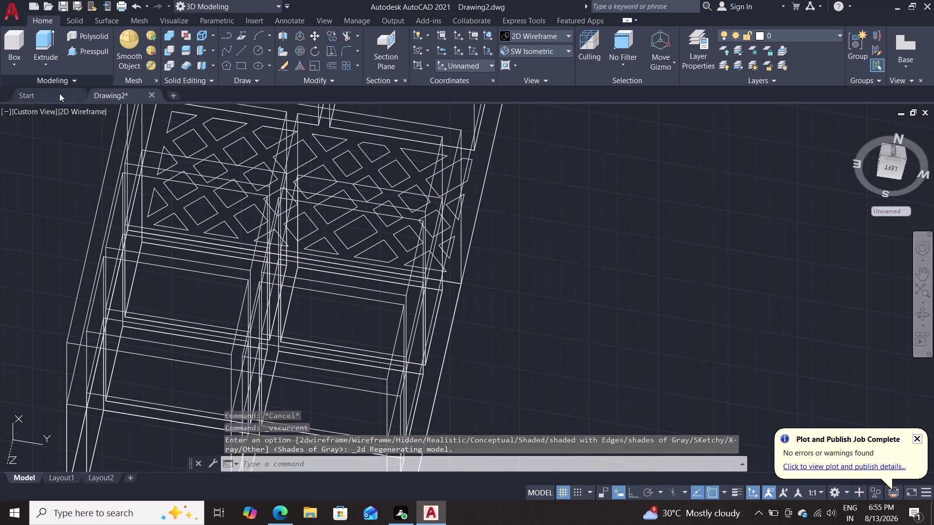
click(43, 115)
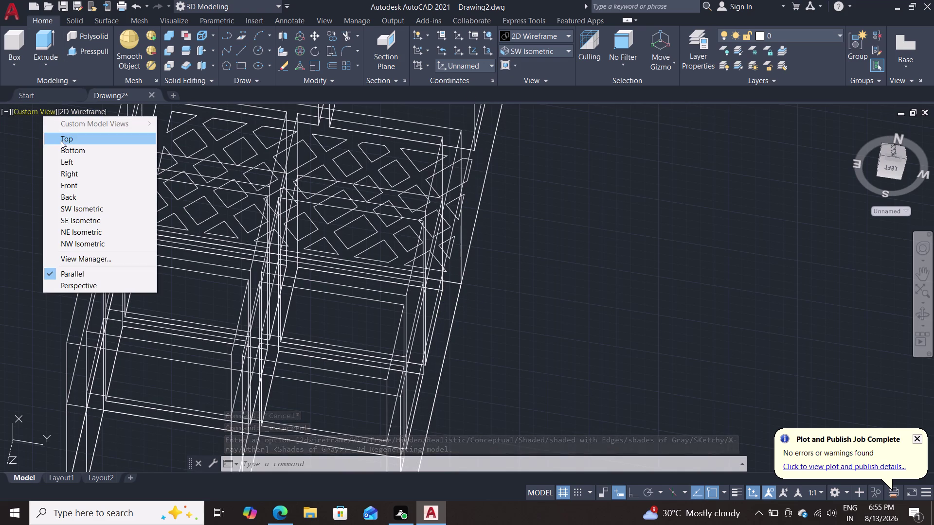
click(61, 141)
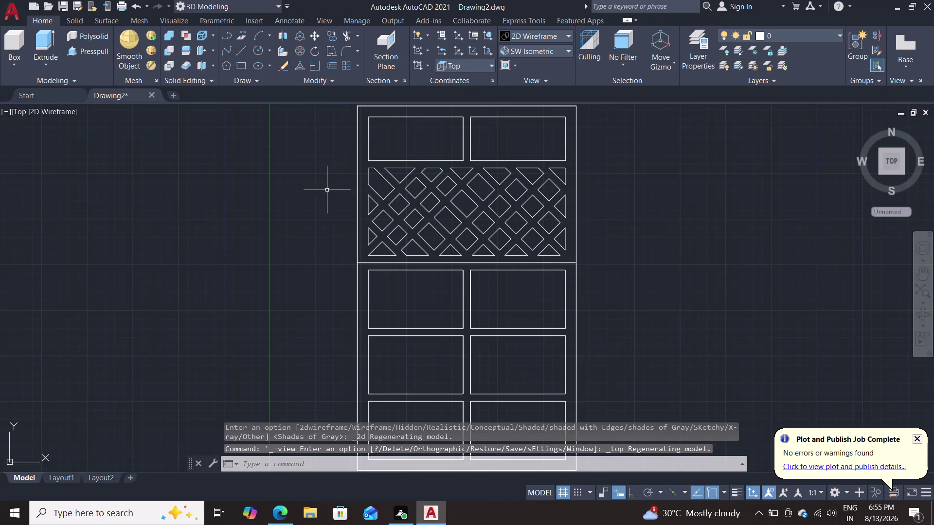
scroll(up, 3)
middle_drag(292, 198, 118, 225)
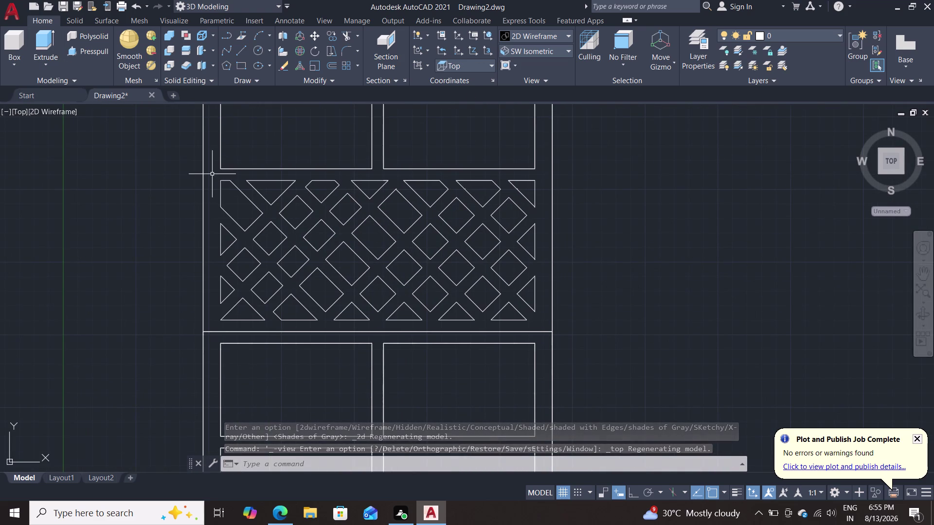
Select the lattice lines and press-pull one region inside the lattice.
click(212, 175)
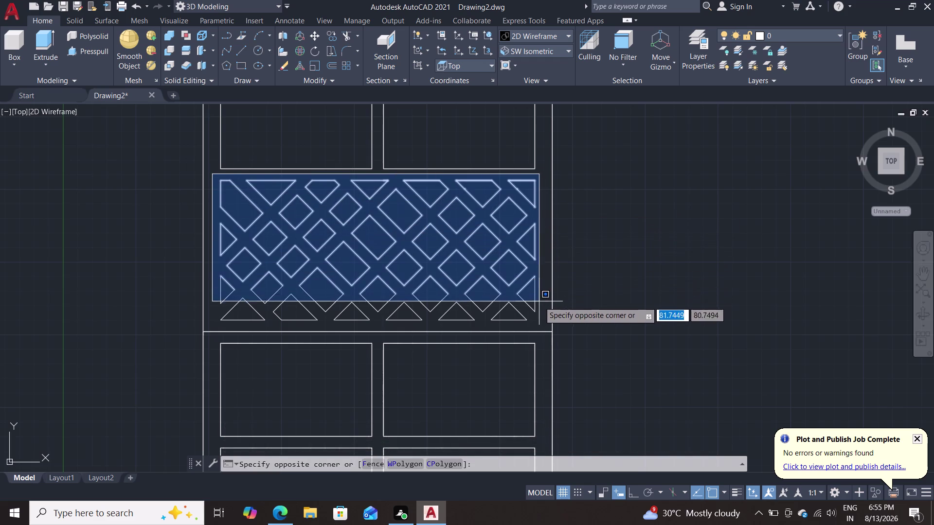
click(538, 324)
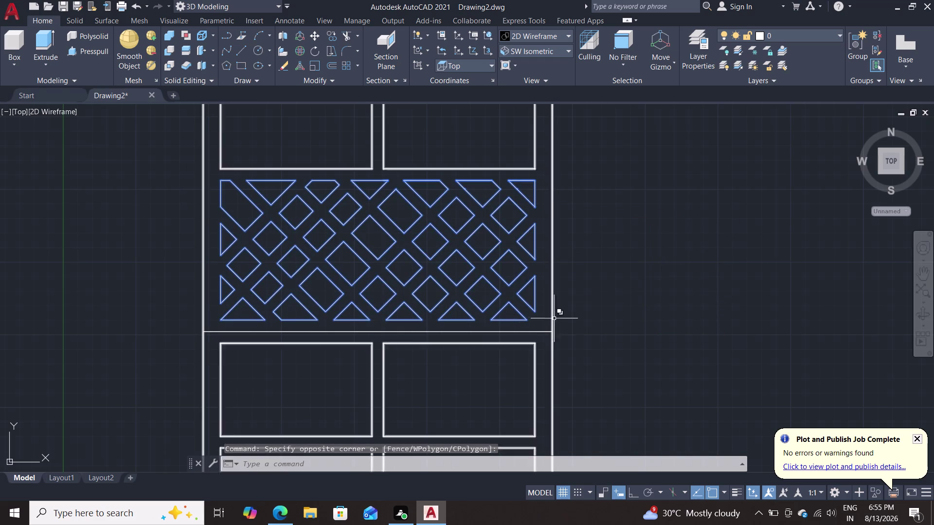
click(80, 51)
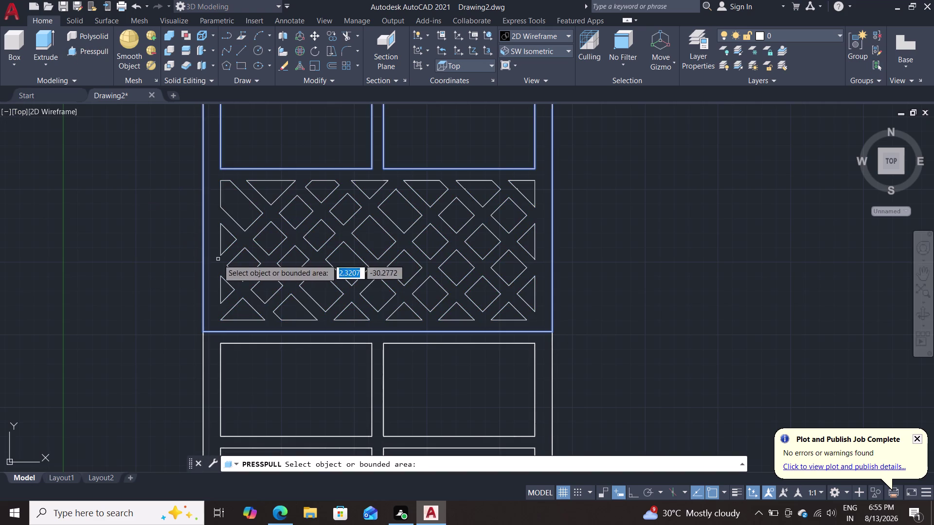
click(215, 176)
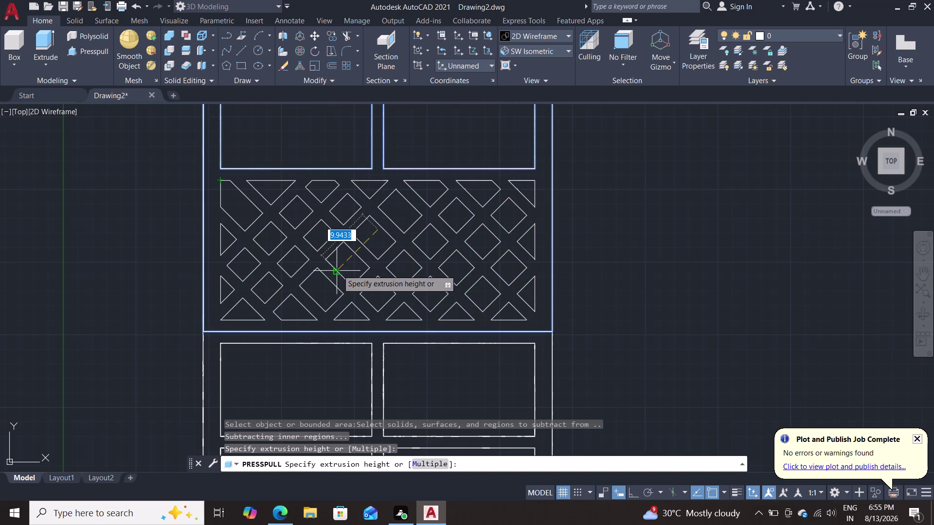
key(Escape)
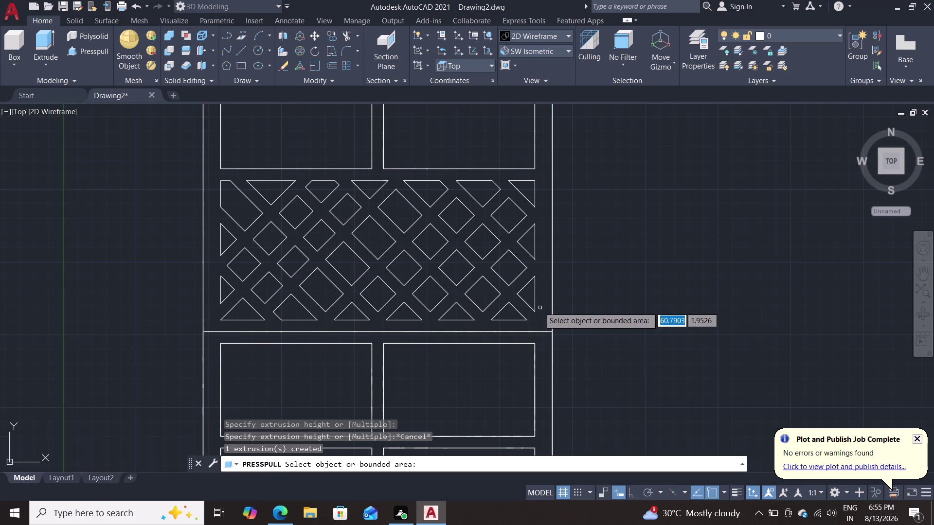
key(Escape)
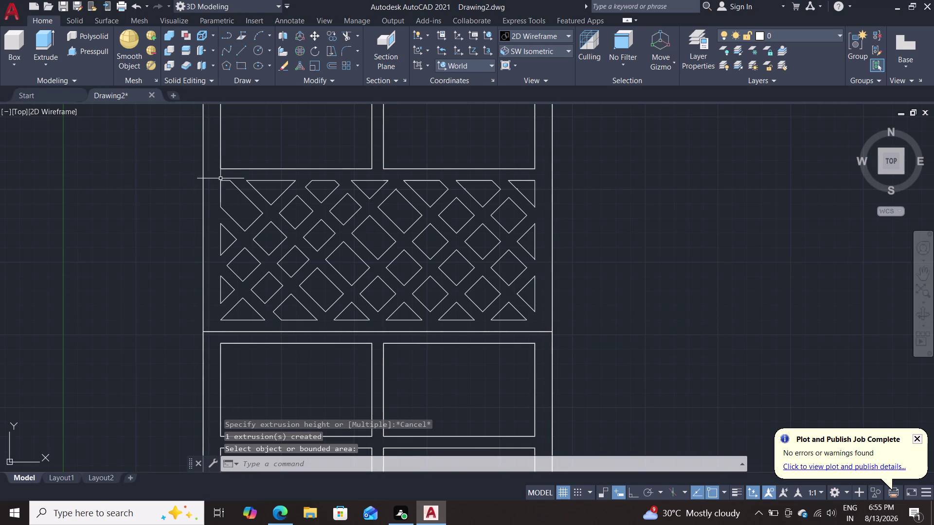
click(212, 175)
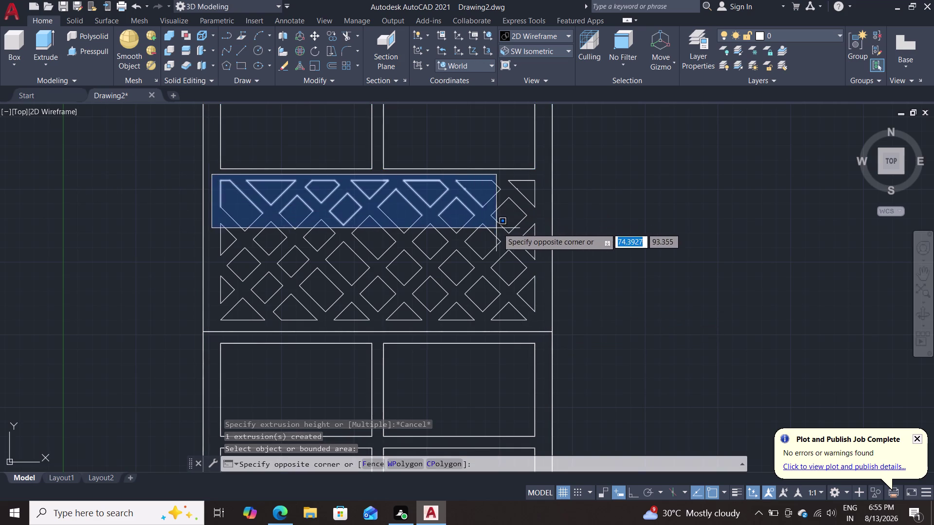
Join the selected lattice lines and check one diamond outline.
double_click(539, 323)
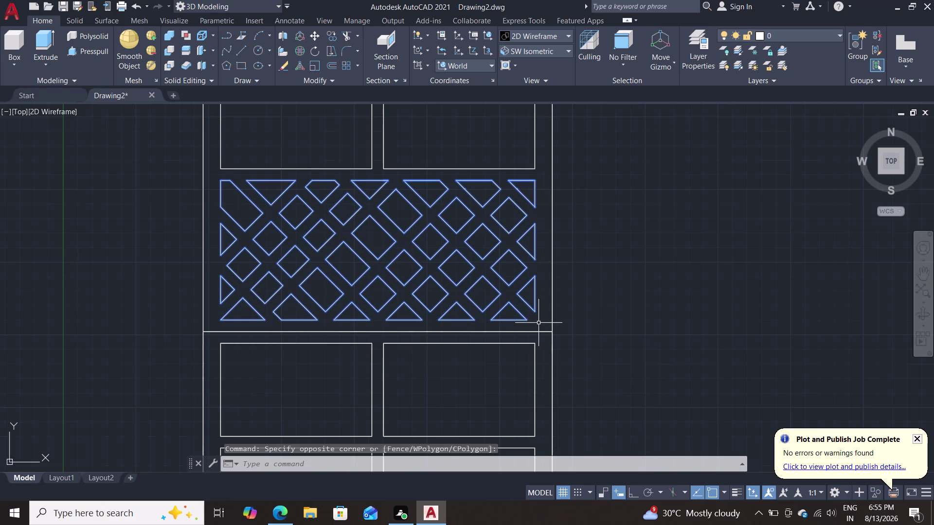
key(j)
key(Return)
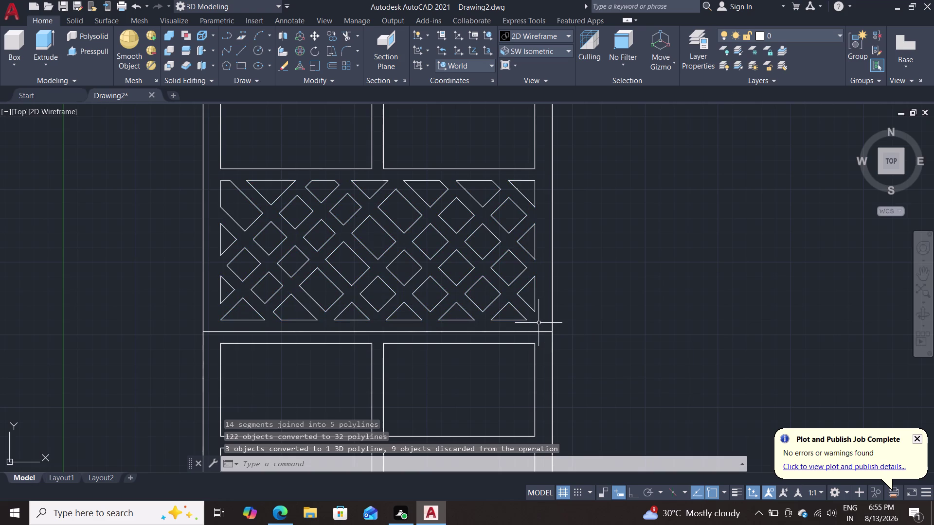
click(355, 251)
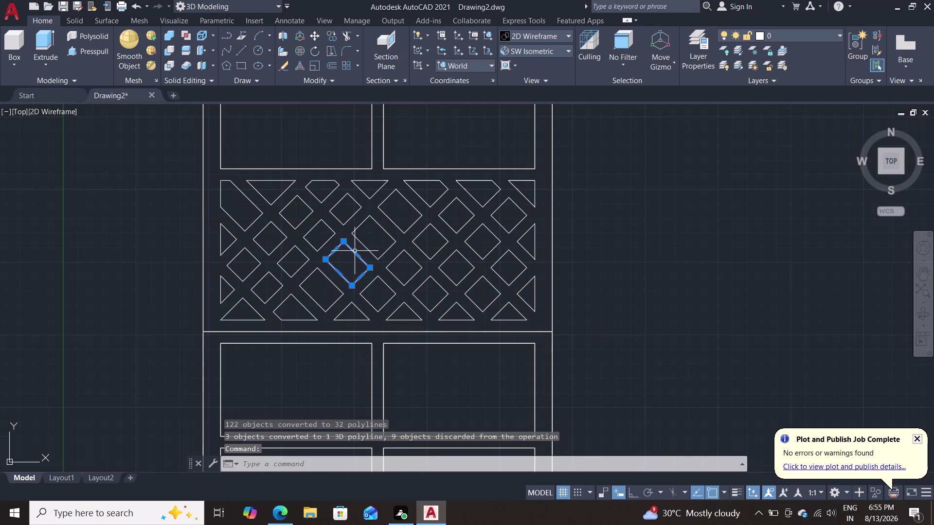
key(Escape)
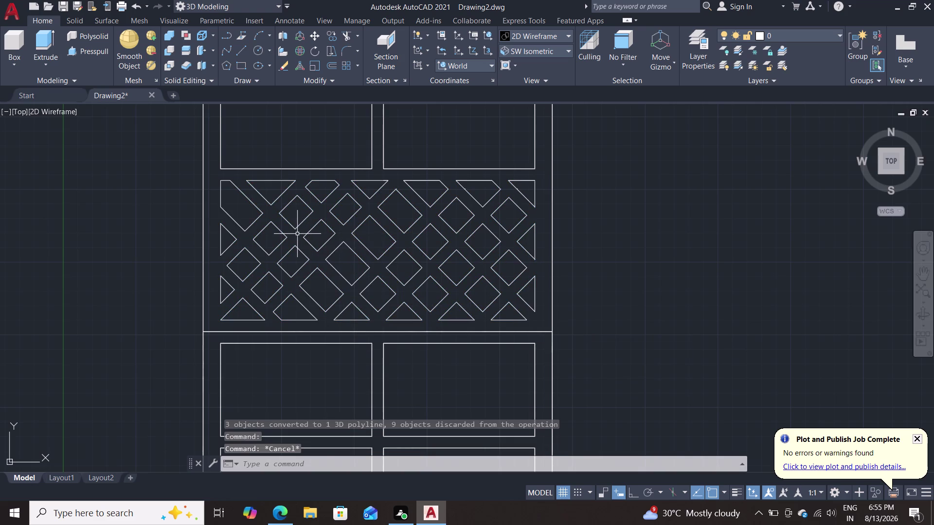
Reselect the entire lattice and run JOIN on it again.
click(215, 175)
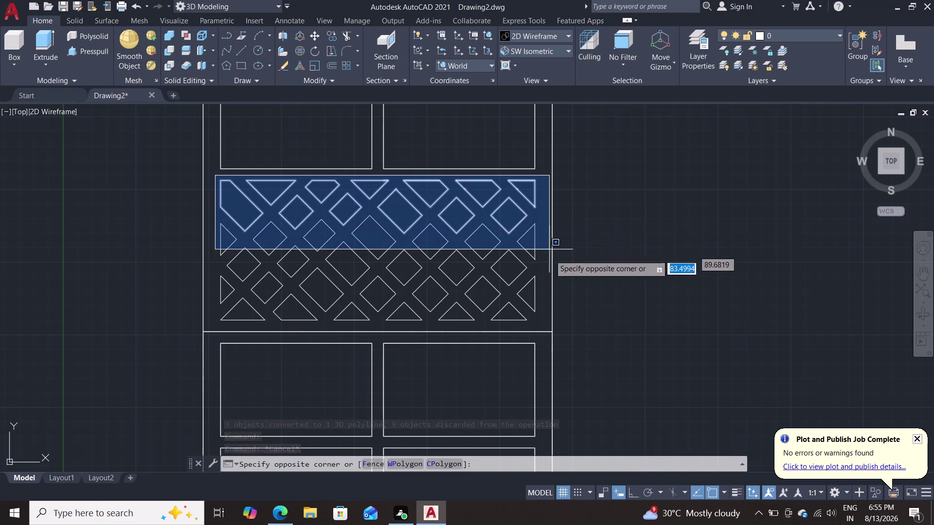
click(541, 326)
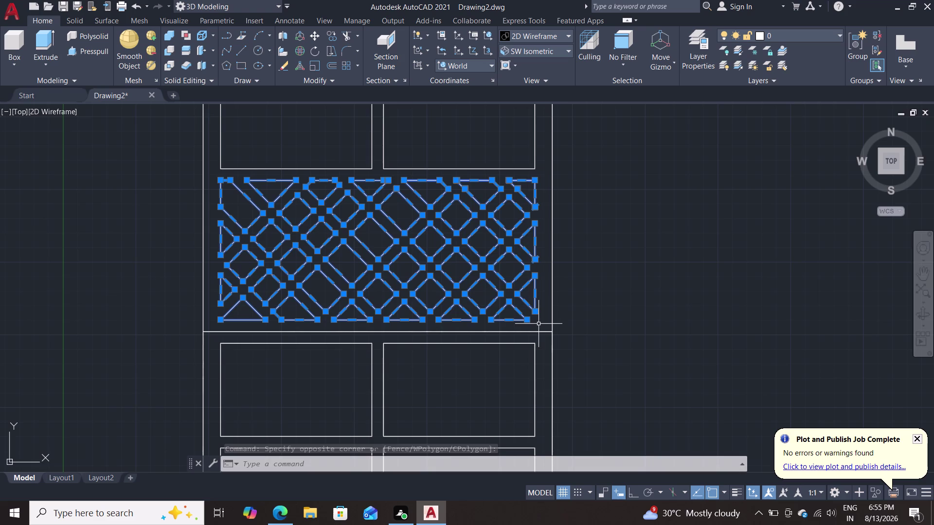
key(j)
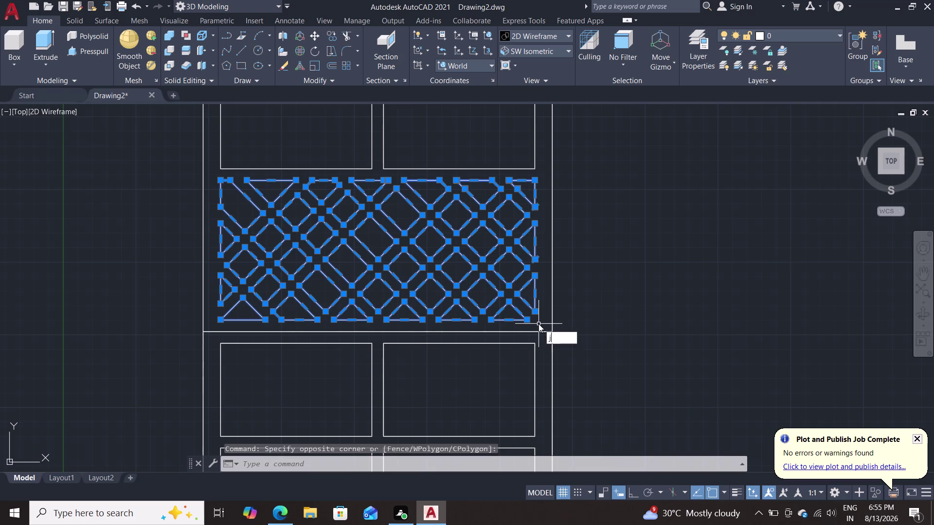
key(Return)
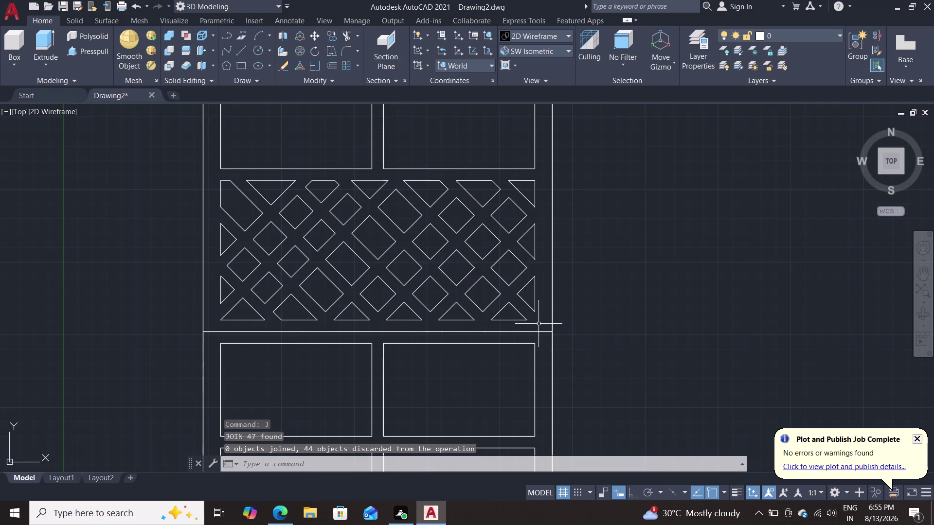
click(486, 281)
key(Escape)
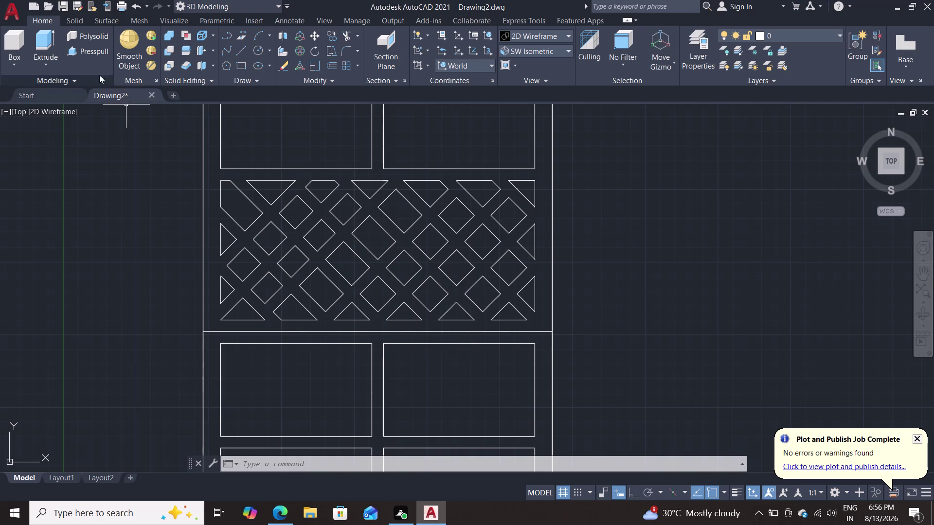
double_click(53, 114)
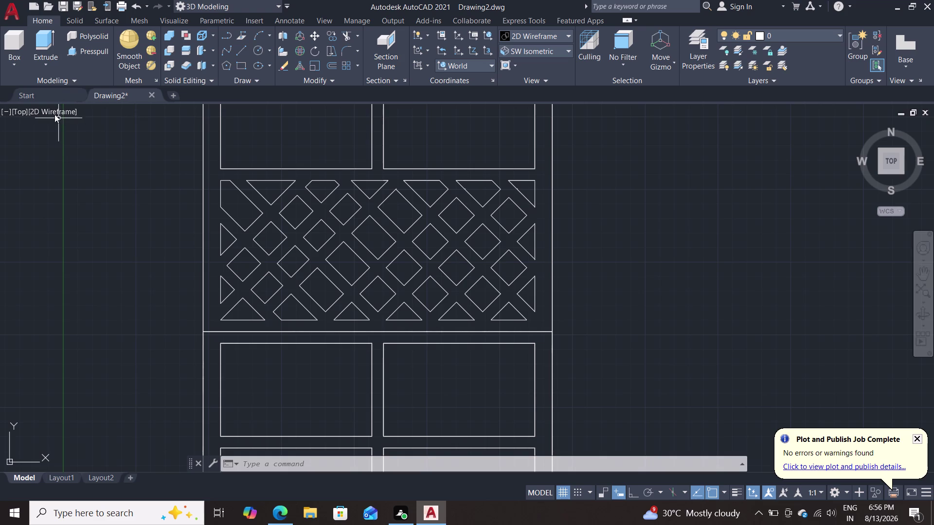
Switch to Southwest Isometric with gray shading and orbit to the underside.
click(540, 55)
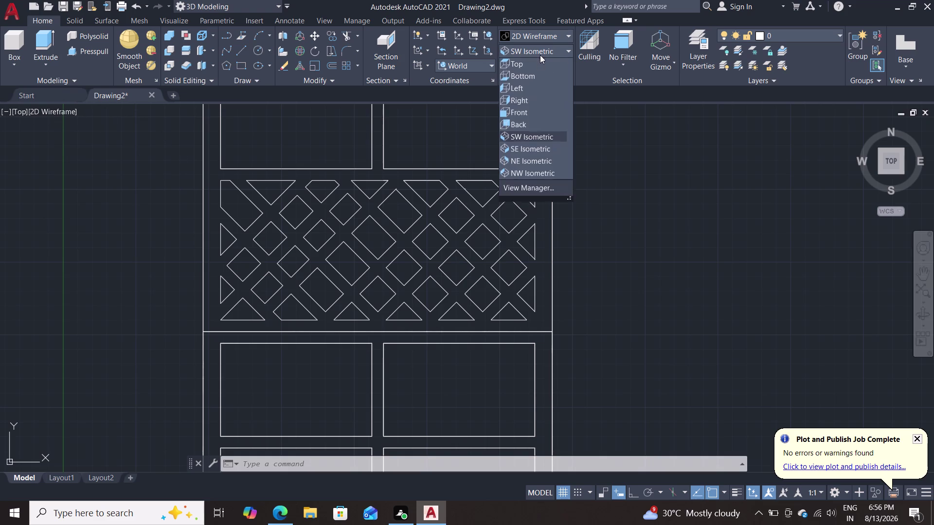
click(528, 143)
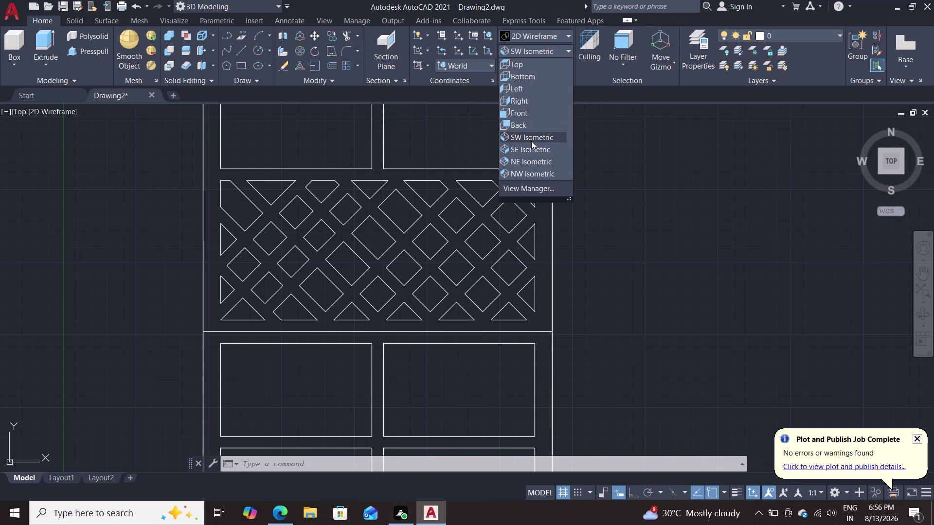
click(532, 141)
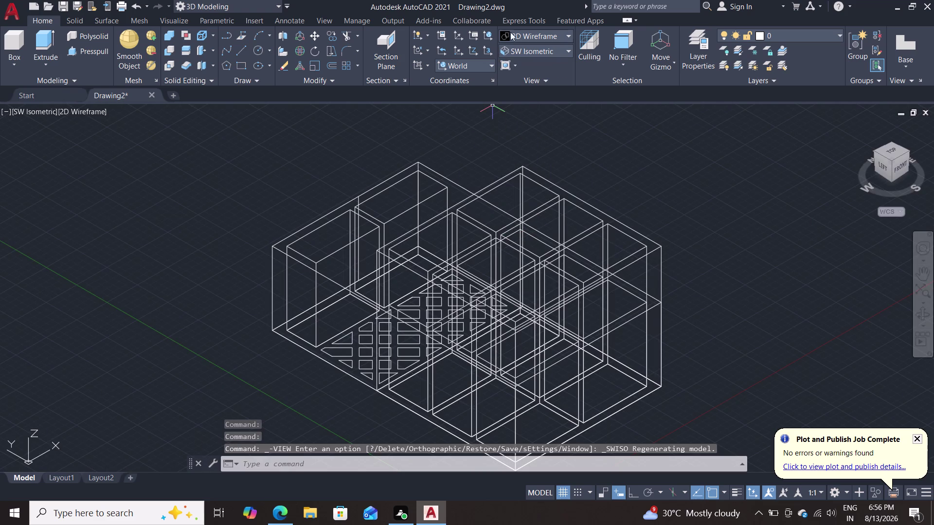
click(517, 36)
click(621, 120)
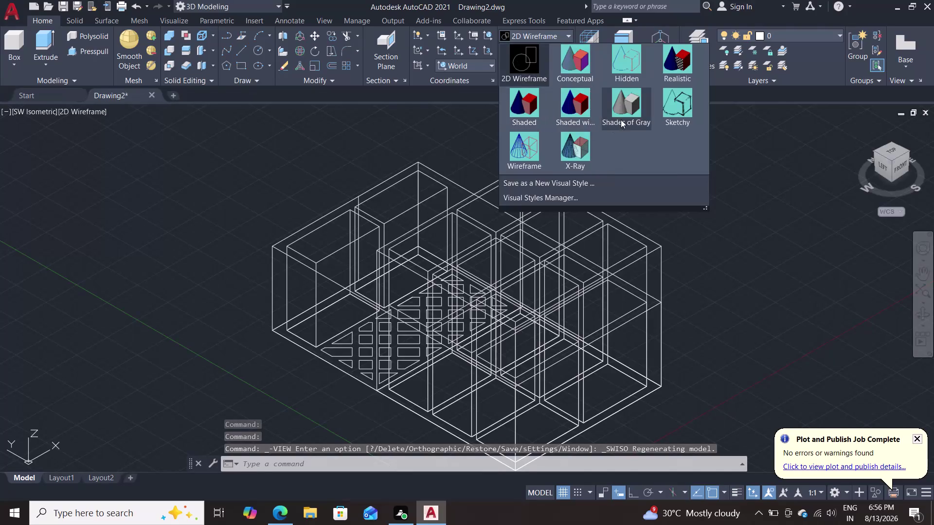
key(Escape)
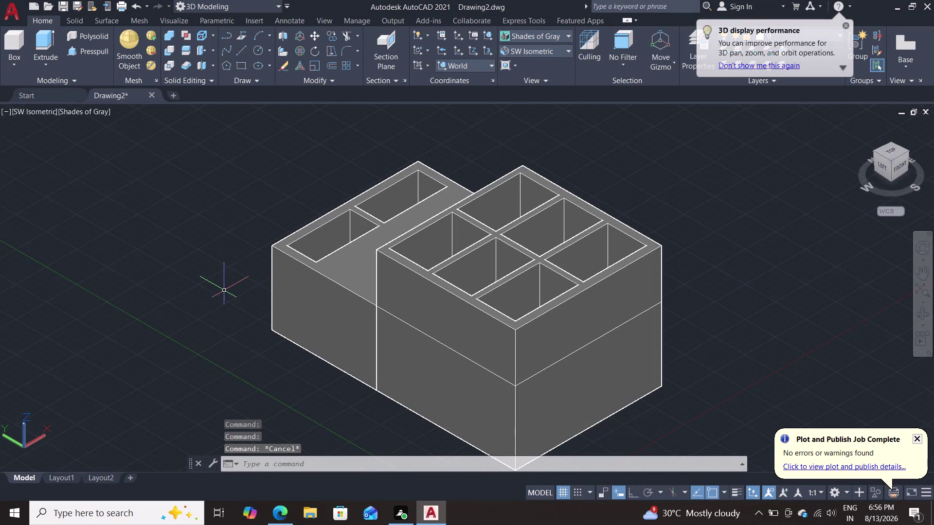
middle_drag(191, 324, 258, 159)
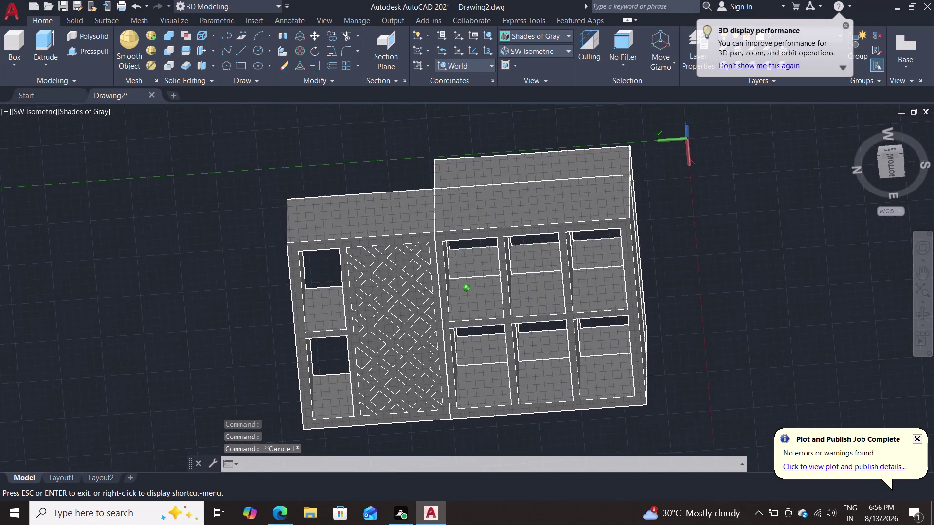
middle_drag(258, 159, 251, 159)
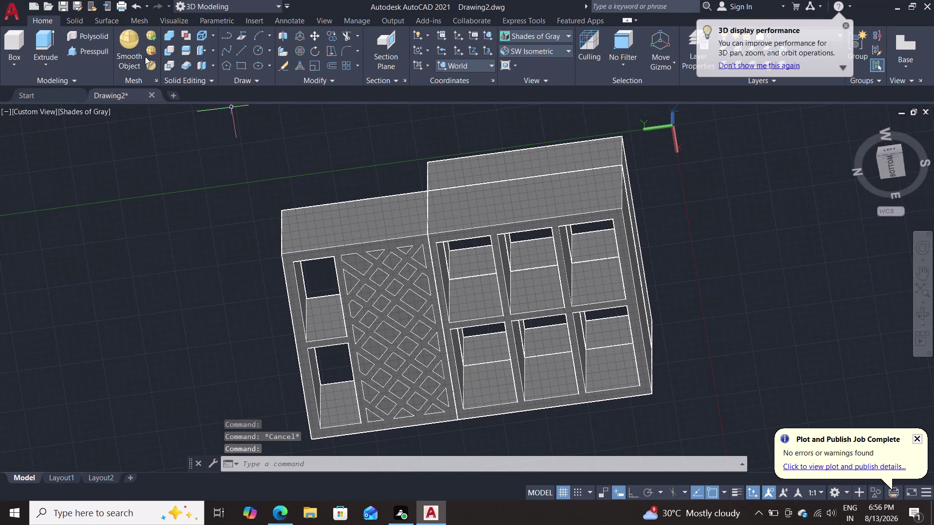
Press-pull several triangular and diamond lattice gaps upward.
double_click(96, 50)
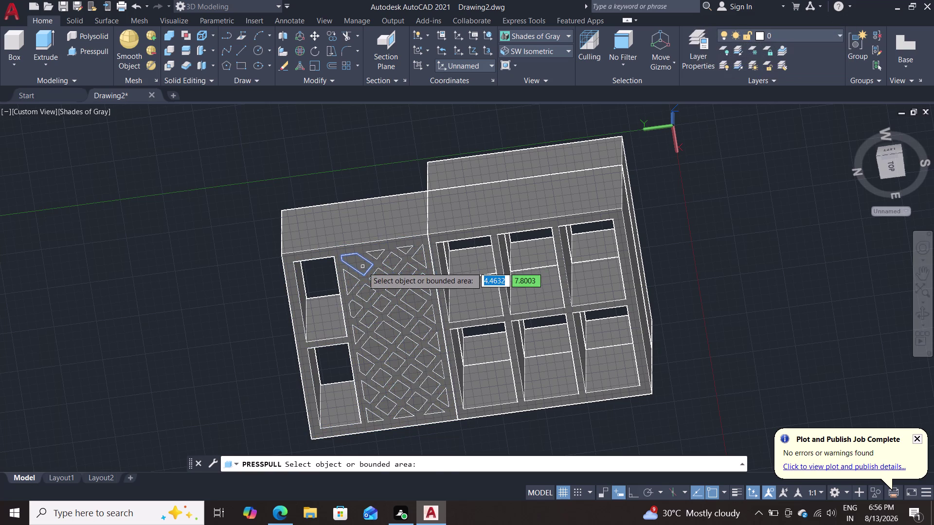
click(363, 267)
click(379, 146)
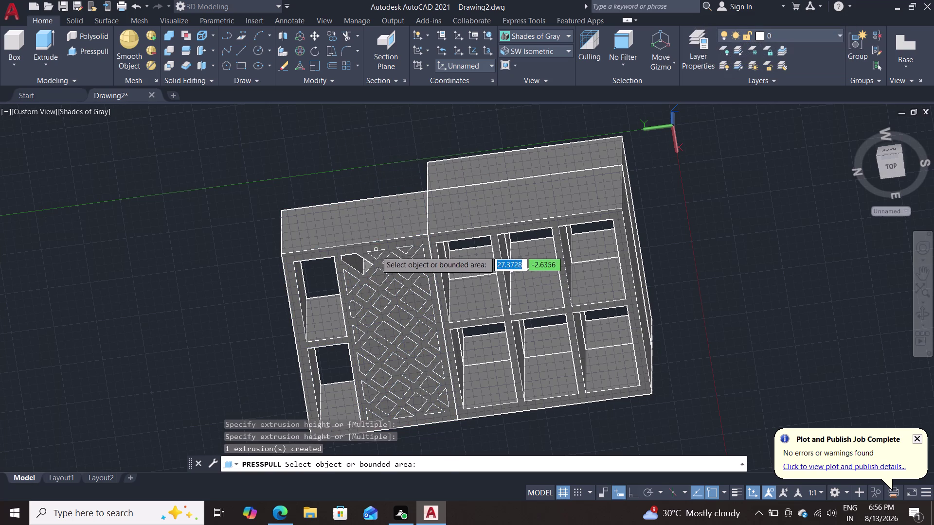
triple_click(376, 255)
click(379, 143)
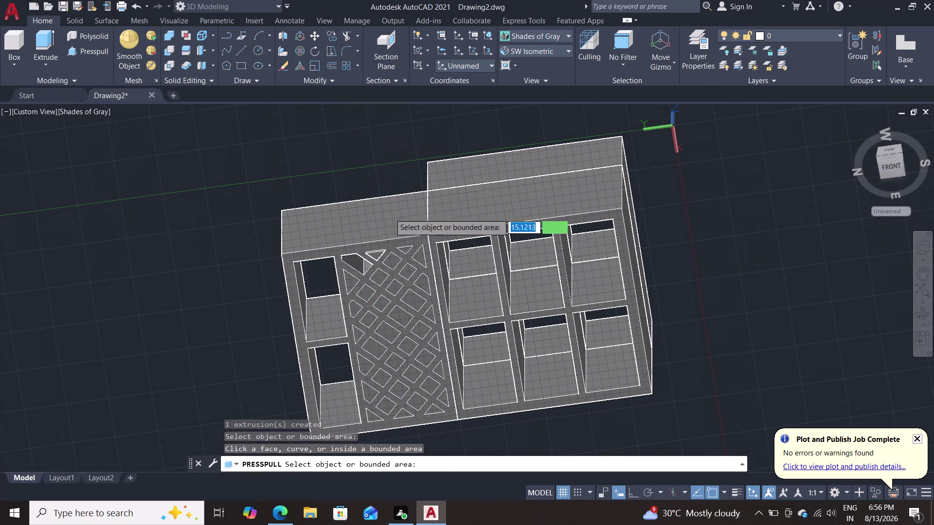
click(394, 263)
click(382, 141)
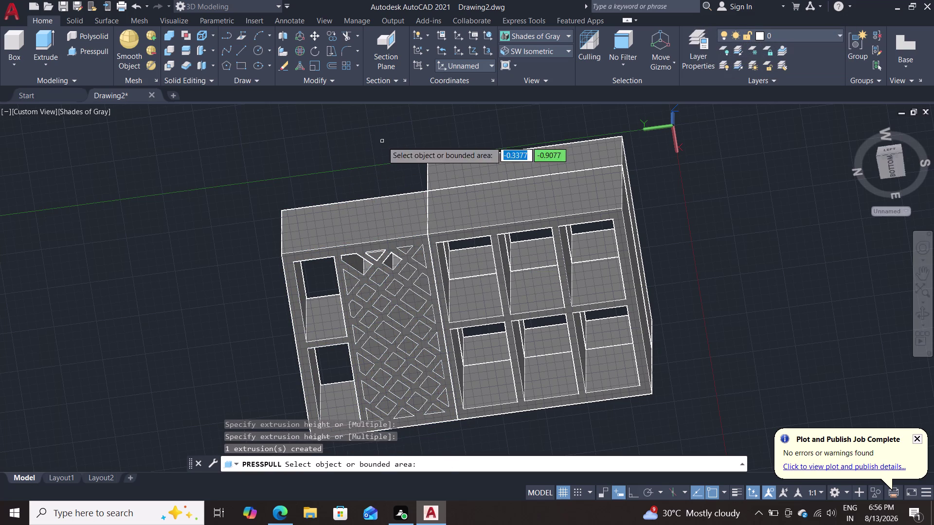
click(383, 279)
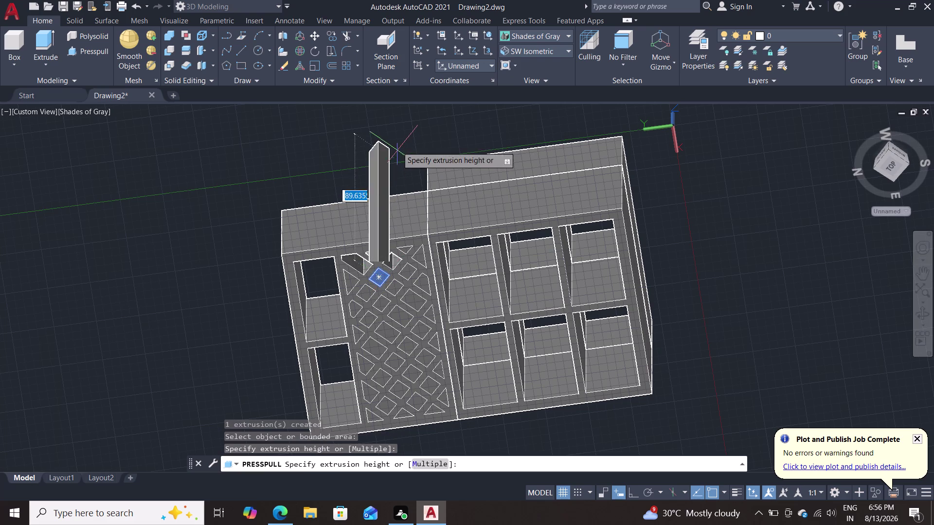
click(397, 141)
click(368, 294)
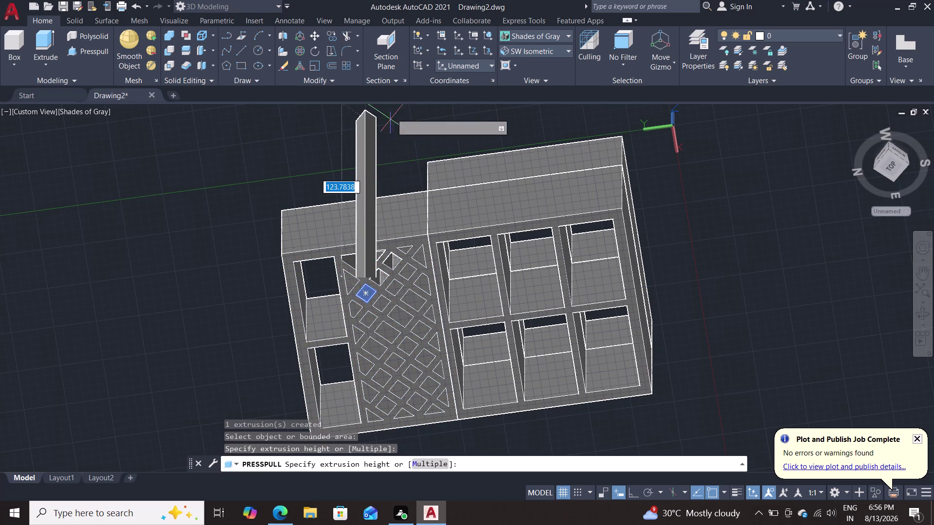
click(391, 108)
Extrude a few more lattice gaps, then undo the tall stray spike.
double_click(348, 278)
click(373, 128)
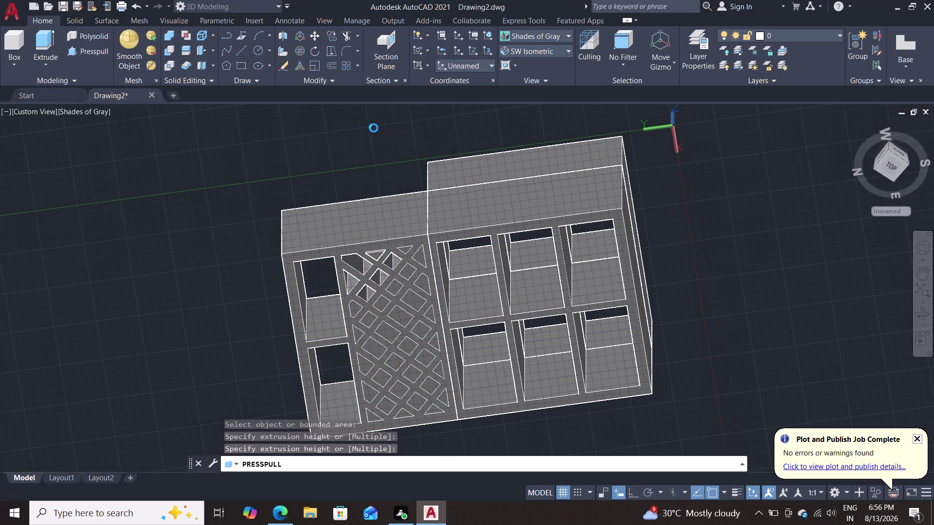
click(359, 311)
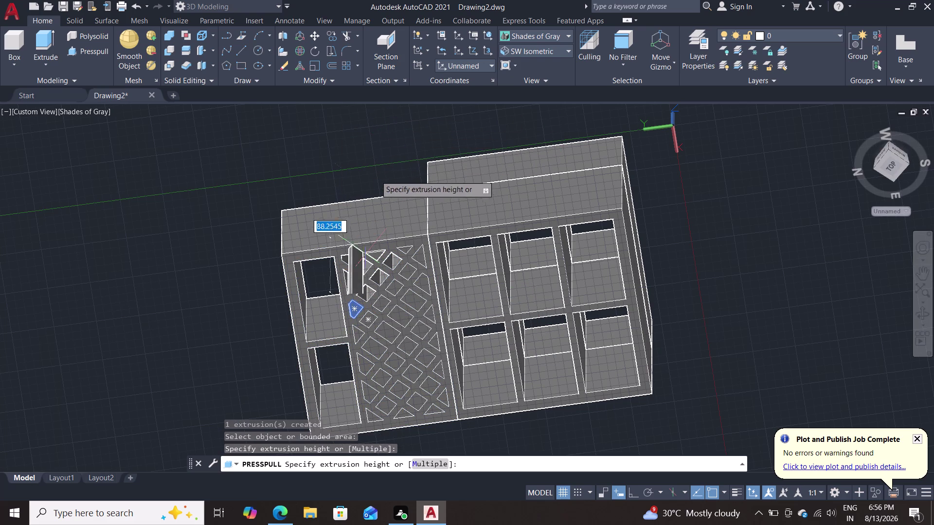
click(377, 148)
double_click(363, 322)
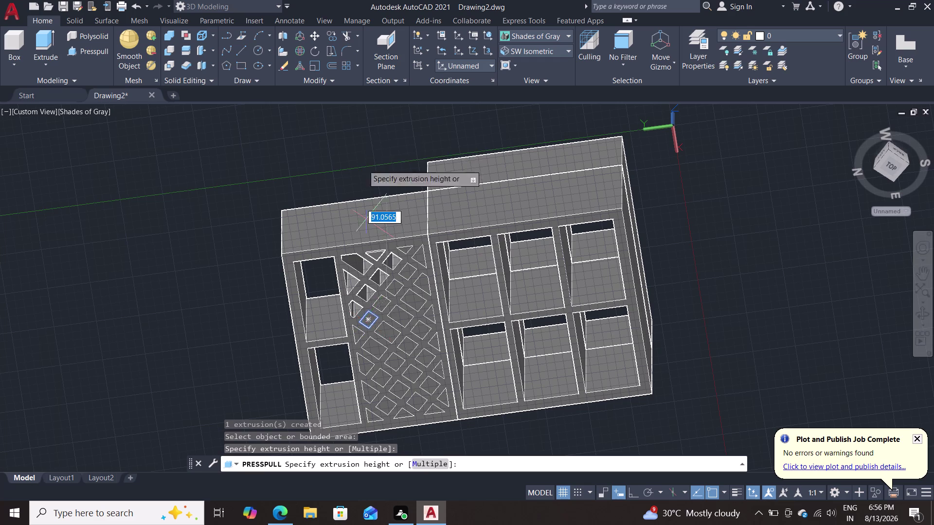
double_click(363, 130)
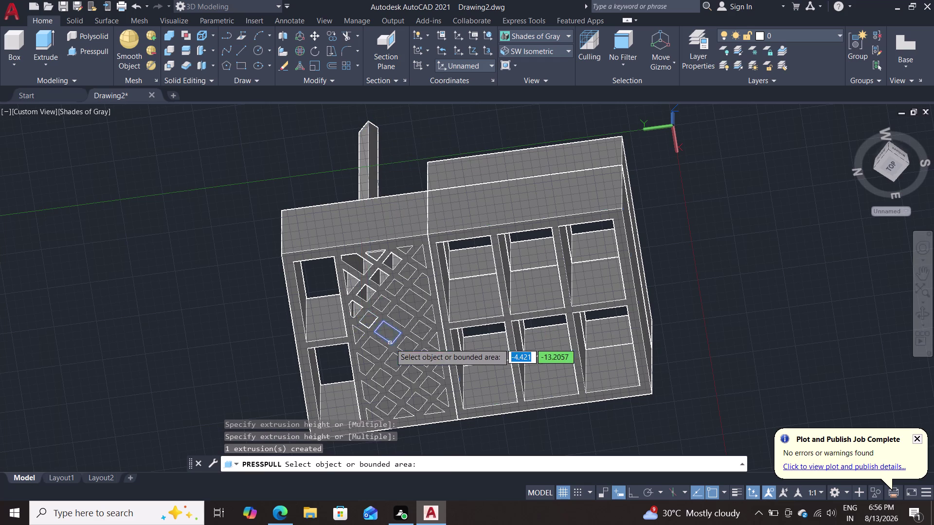
key(ctrl+z)
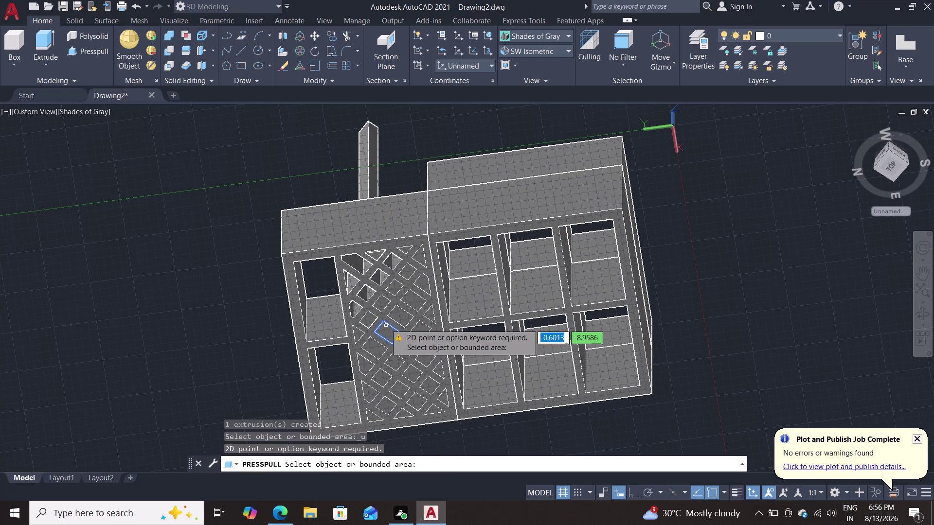
key(Escape)
key(ctrl+z)
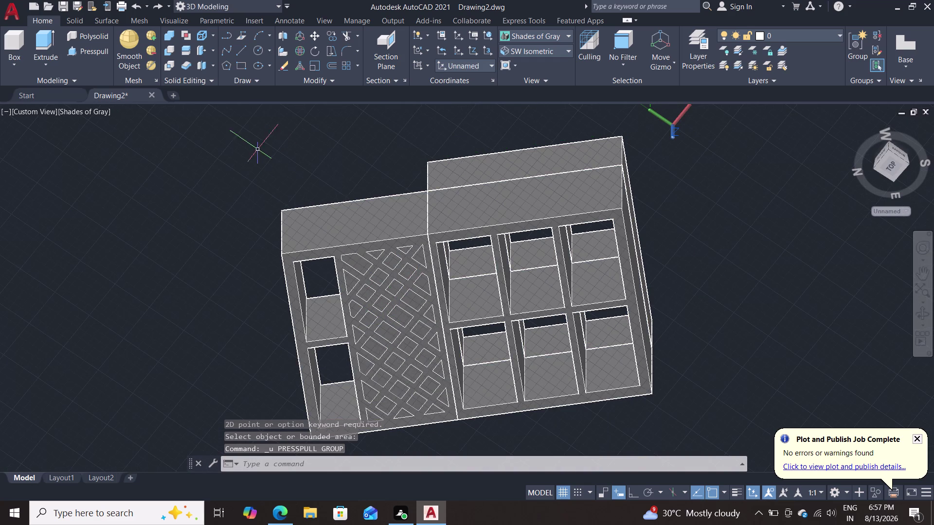
Cancel press-pull and draw a rectangle spanning the lattice strip from its top to bottom corner.
click(86, 52)
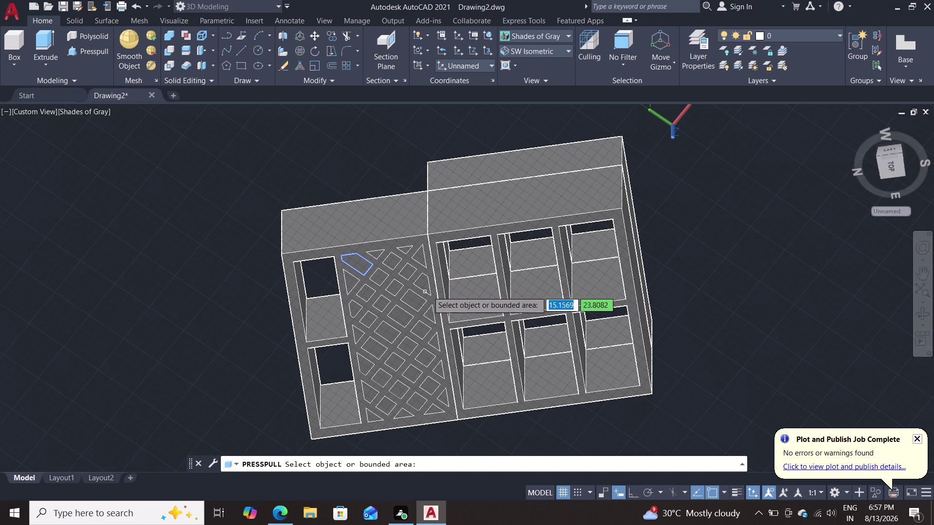
key(Escape)
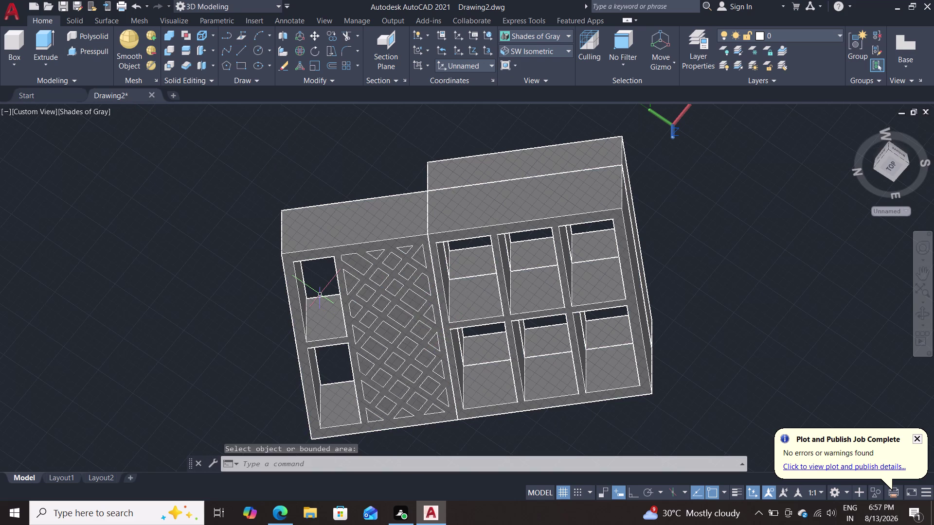
text(rec)
key(Return)
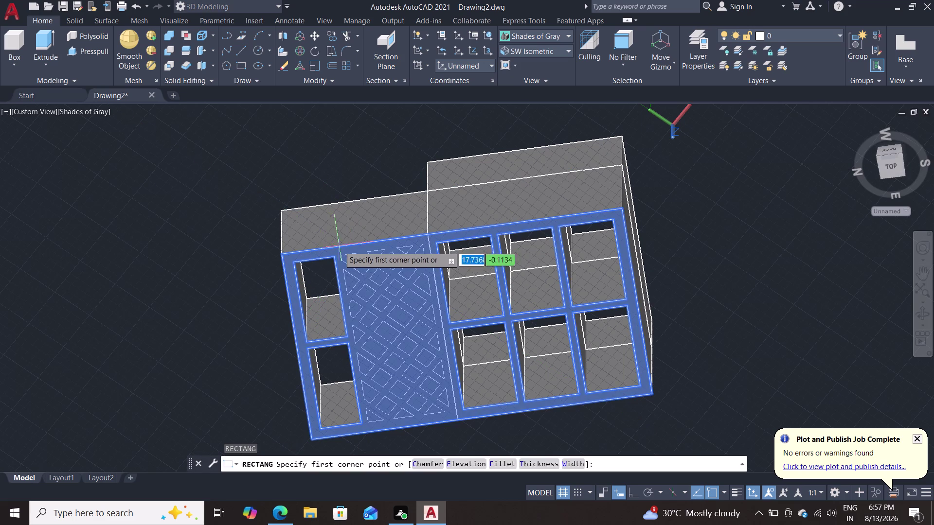
click(337, 246)
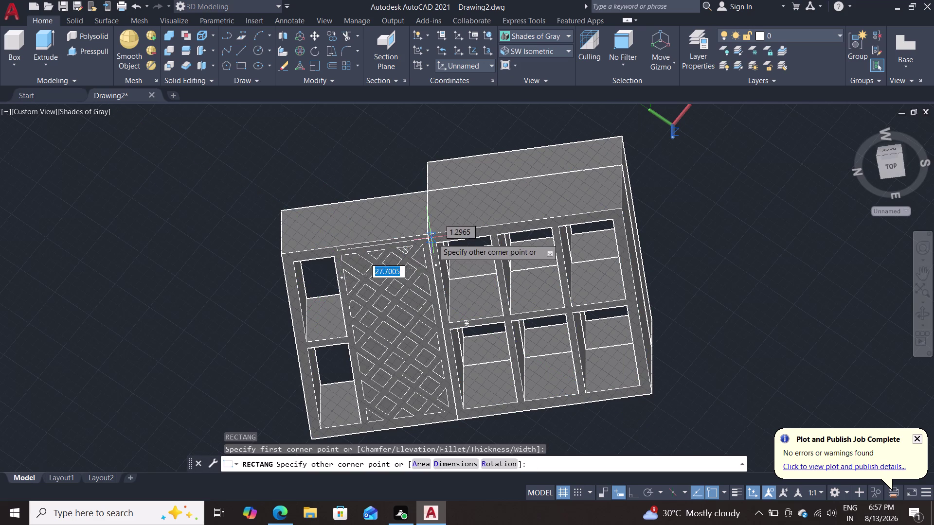
click(460, 424)
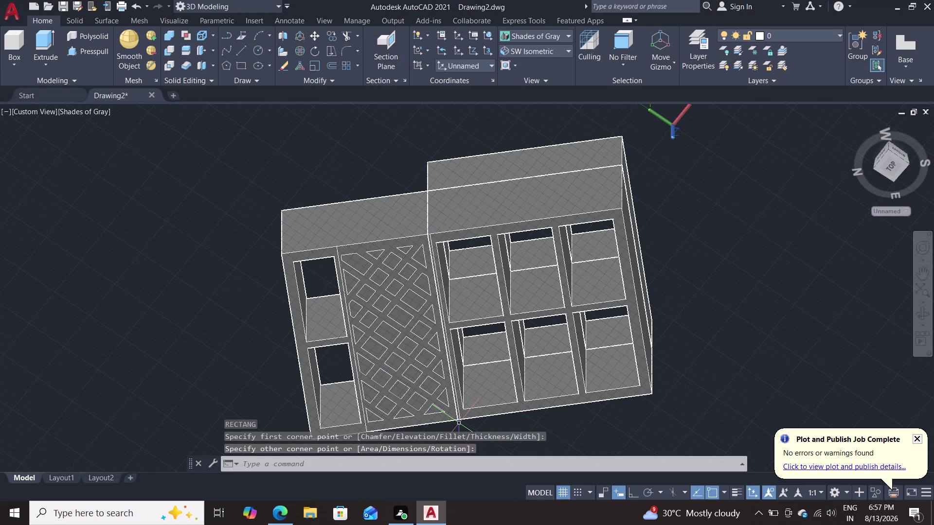
key(Escape)
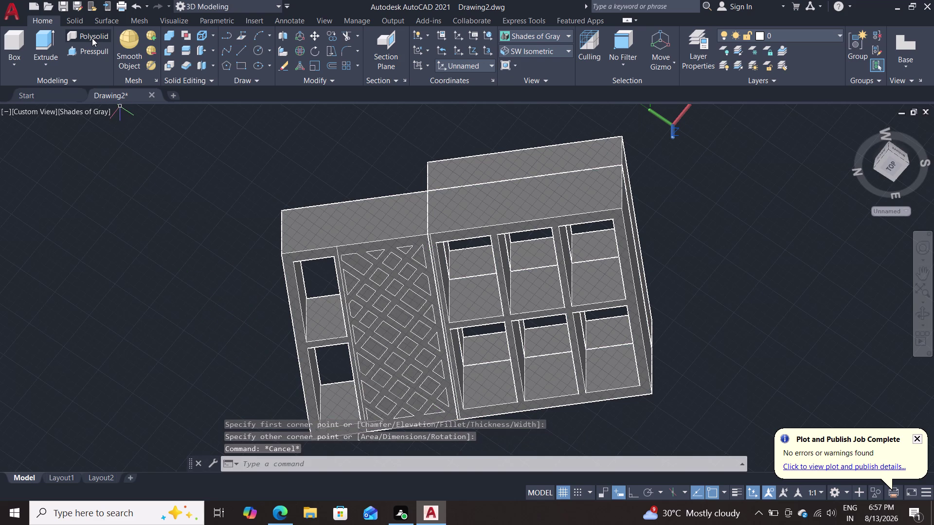
double_click(93, 51)
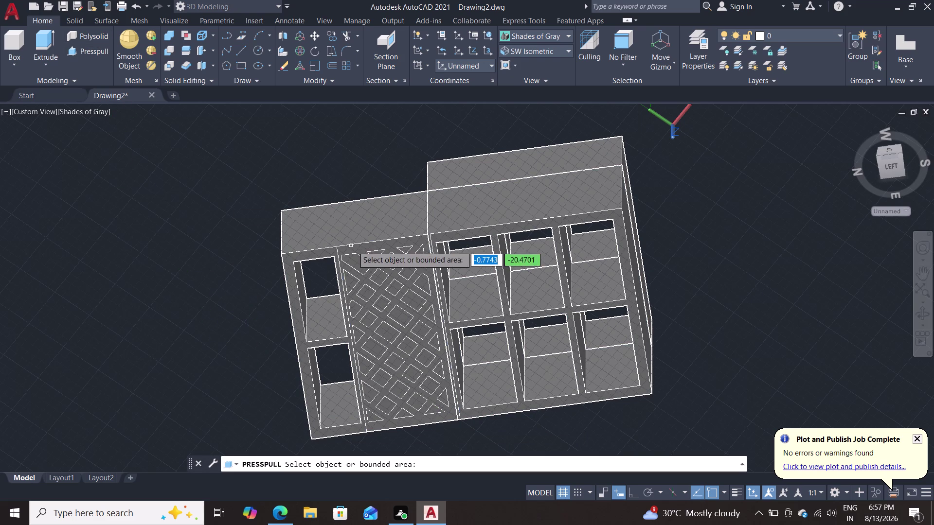
click(362, 246)
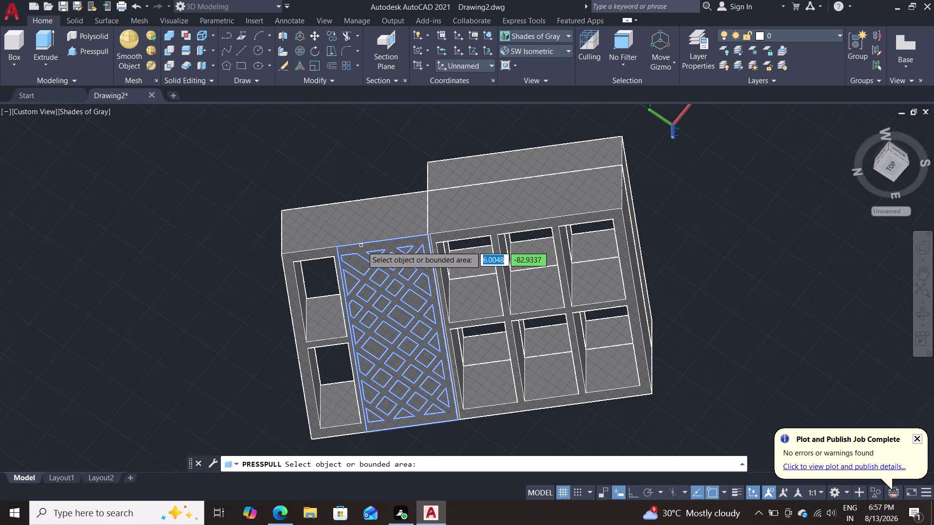
click(361, 110)
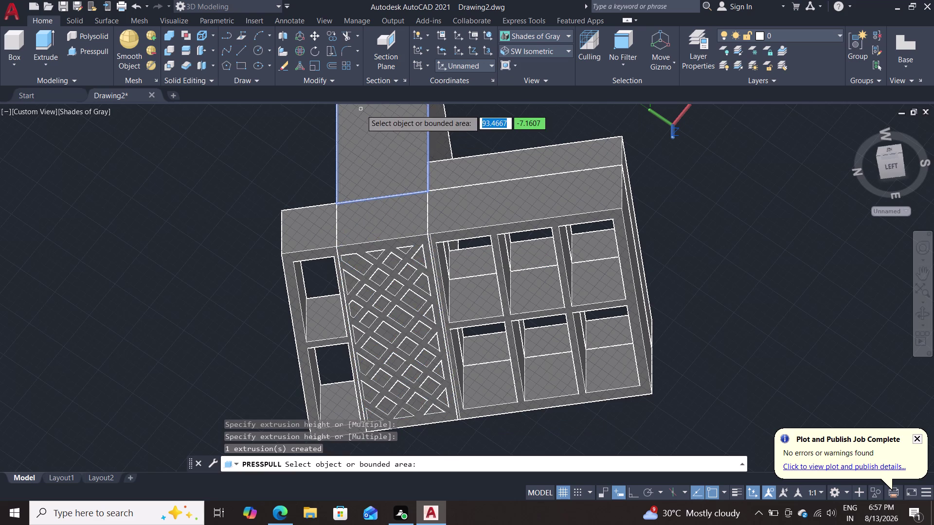
middle_drag(272, 134, 236, 370)
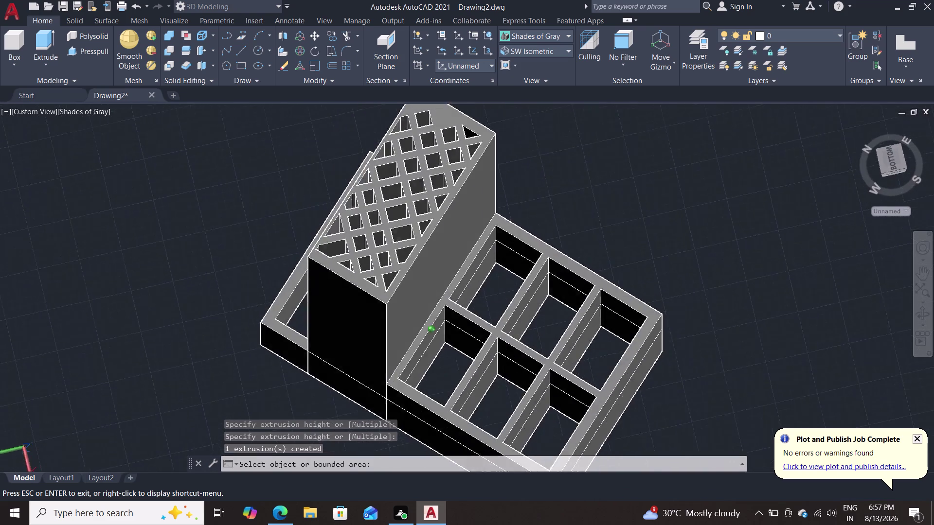
middle_drag(236, 371, 257, 406)
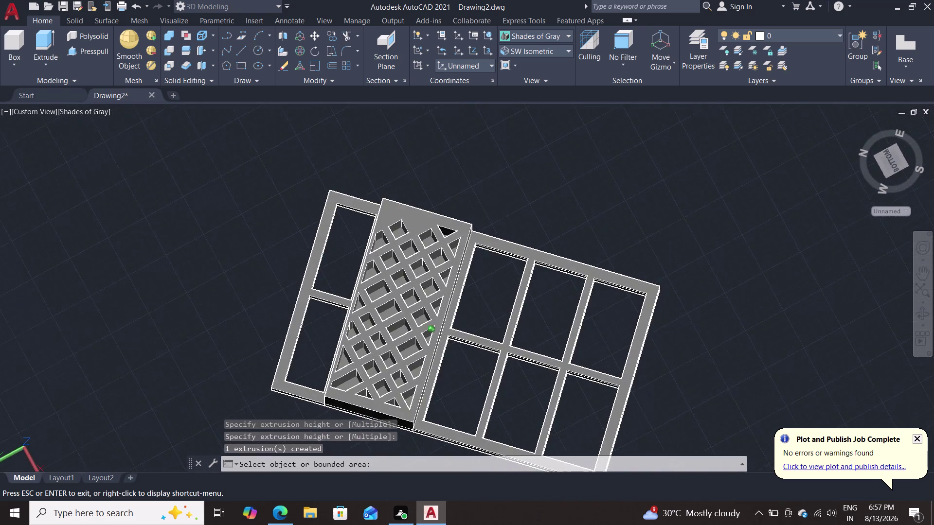
middle_drag(257, 407, 230, 353)
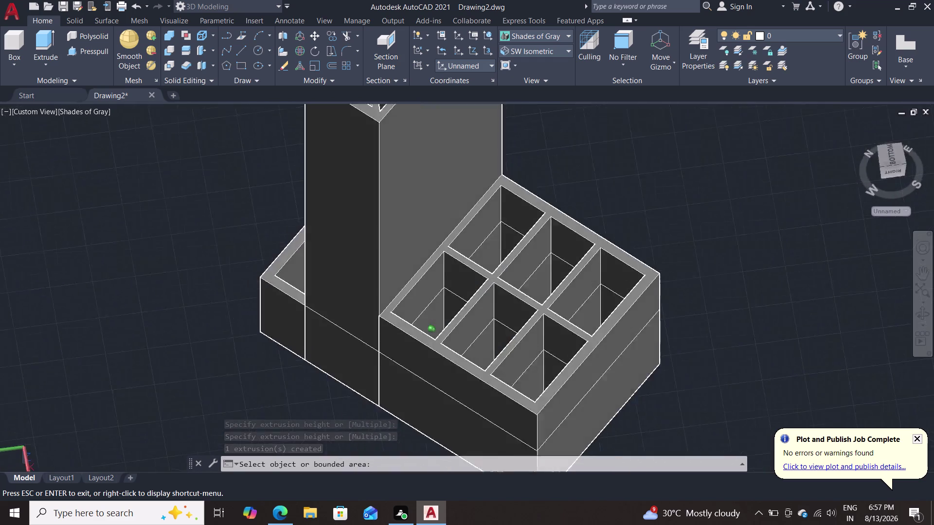
middle_drag(229, 354, 399, 126)
key(ctrl+z)
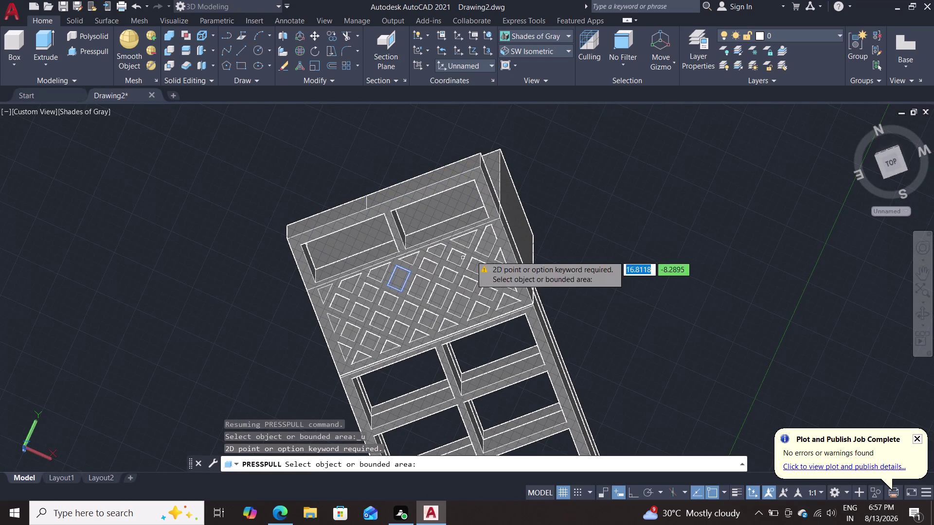
key(ctrl+z)
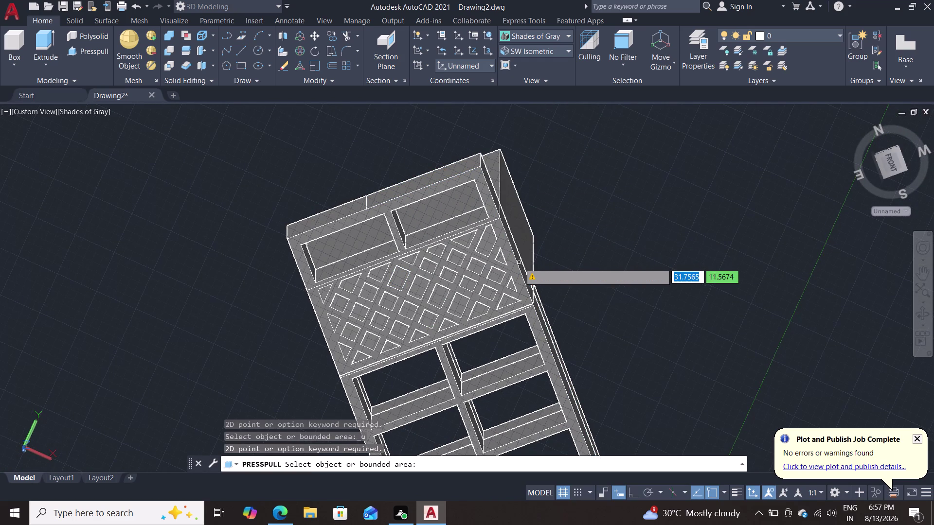
key(Escape)
key(ctrl+z)
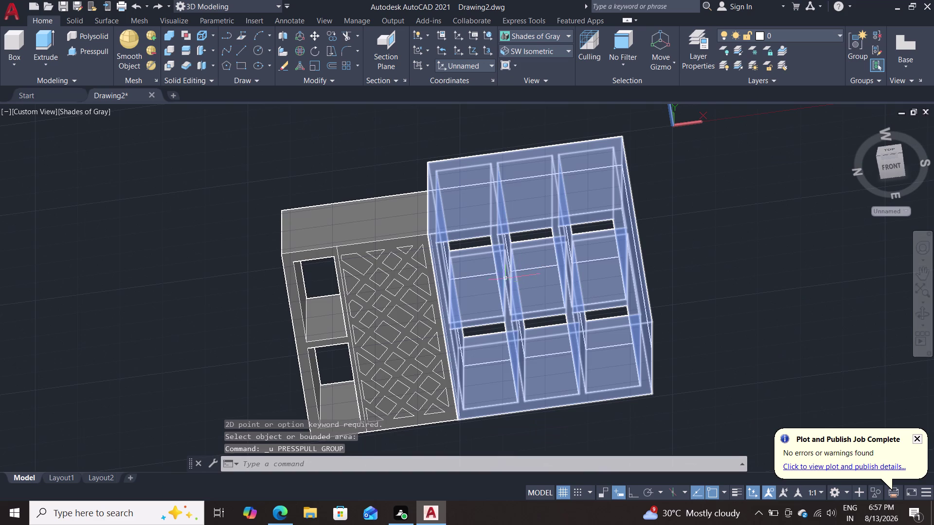
Press-pull the lattice strip rectangle up 30 units, then orbit to check it from below and above.
click(91, 48)
click(367, 243)
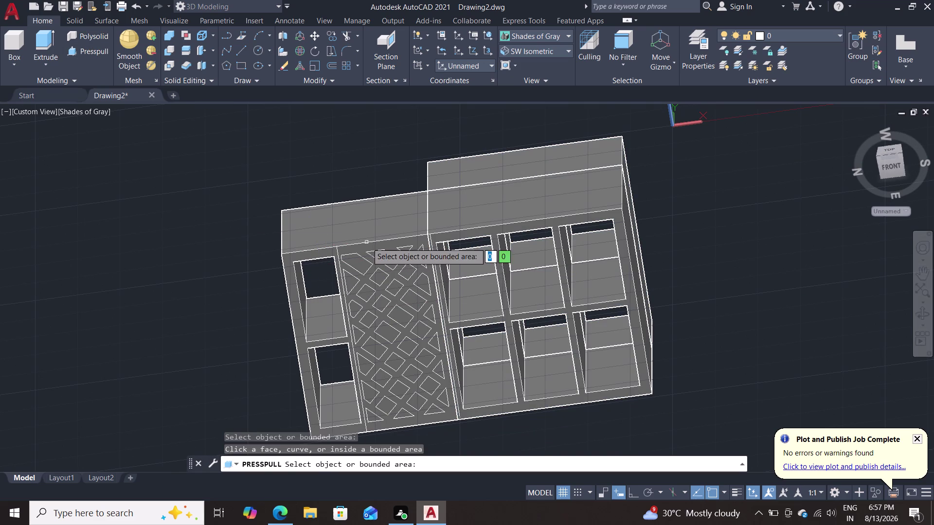
click(339, 257)
click(339, 253)
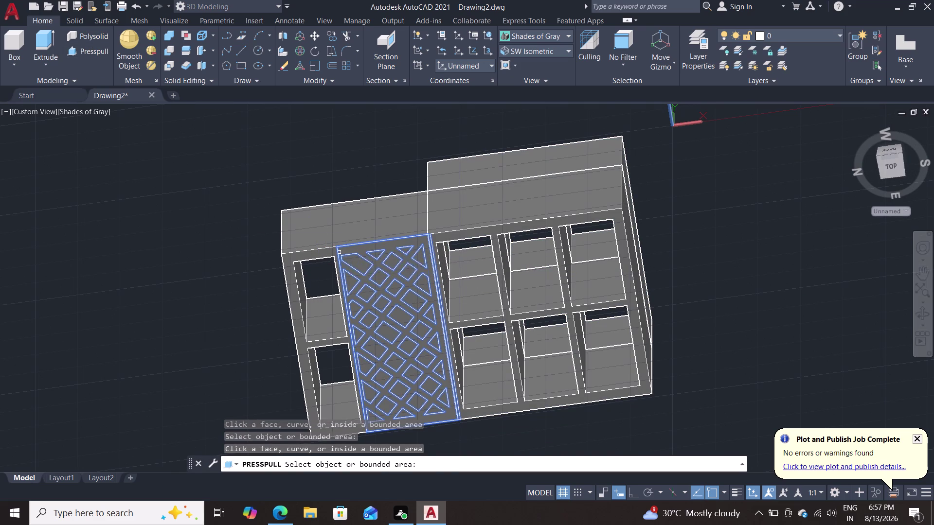
text(30)
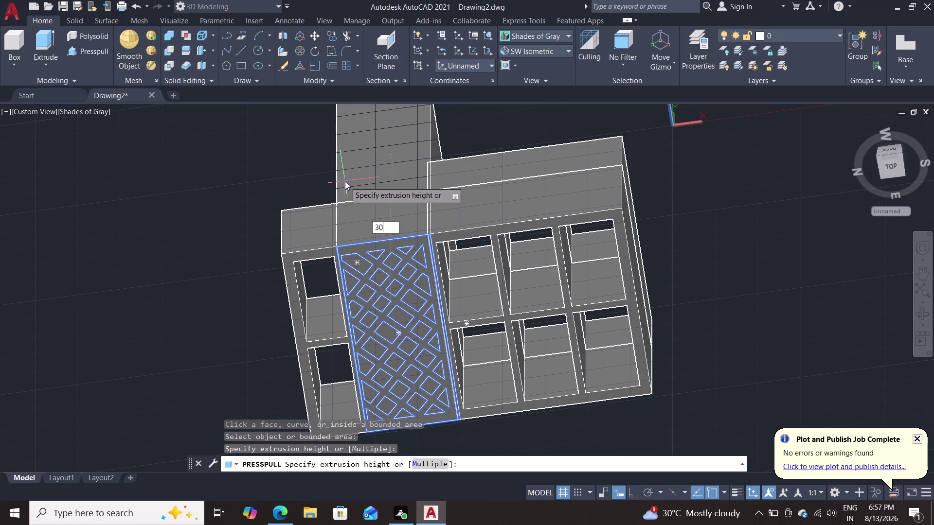
key(Return)
key(Escape)
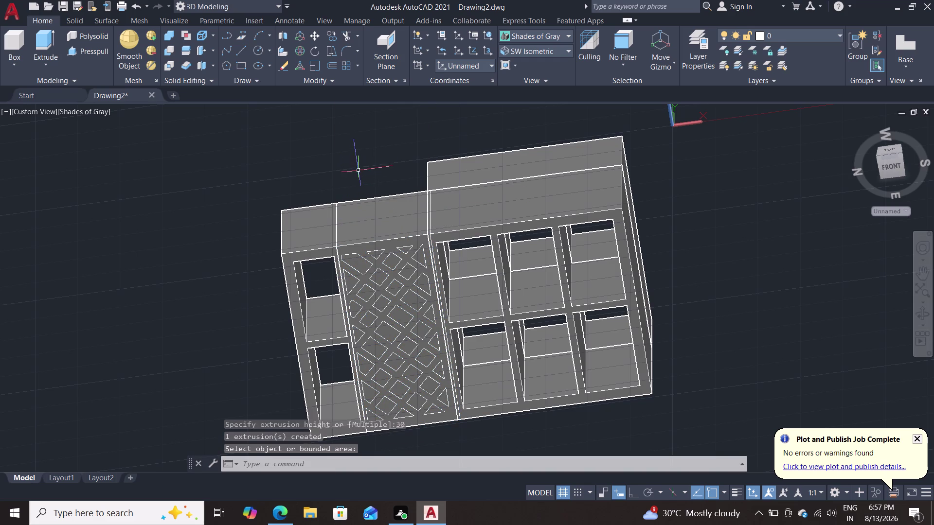
middle_drag(342, 149, 267, 392)
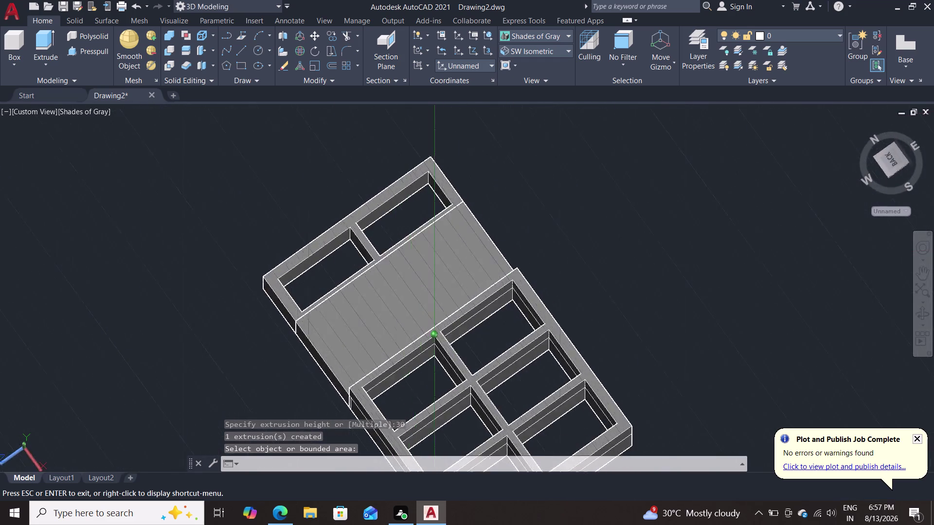
middle_drag(267, 391, 372, 347)
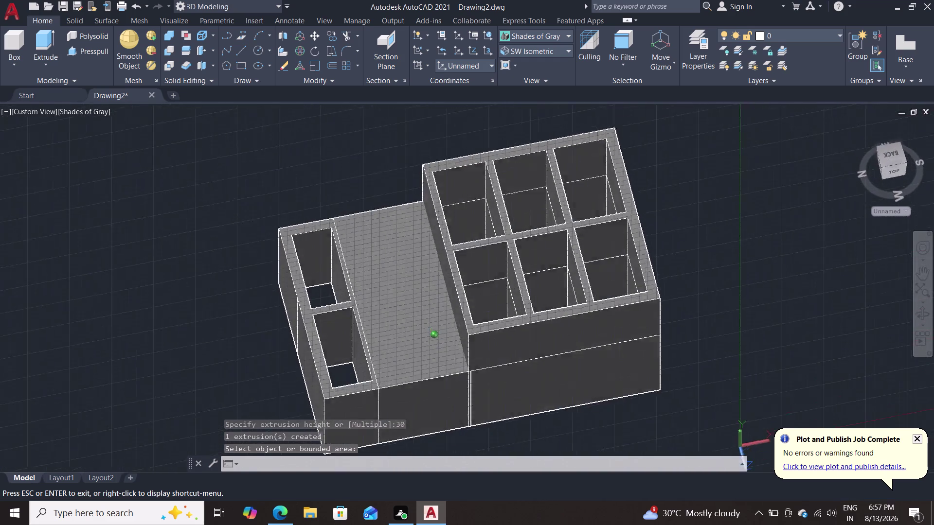
middle_drag(373, 347, 402, 135)
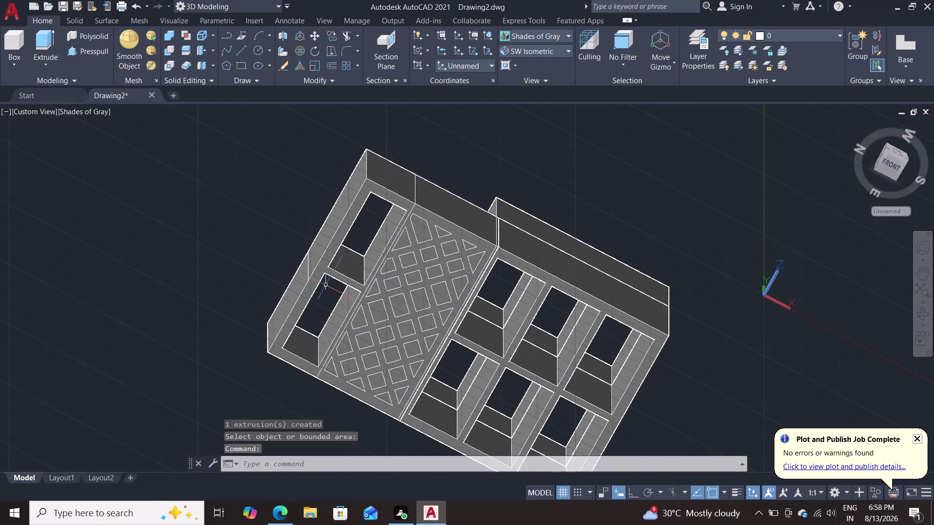
Press-pull the lattice panel up 31 units and orbit to inspect it from behind.
click(72, 45)
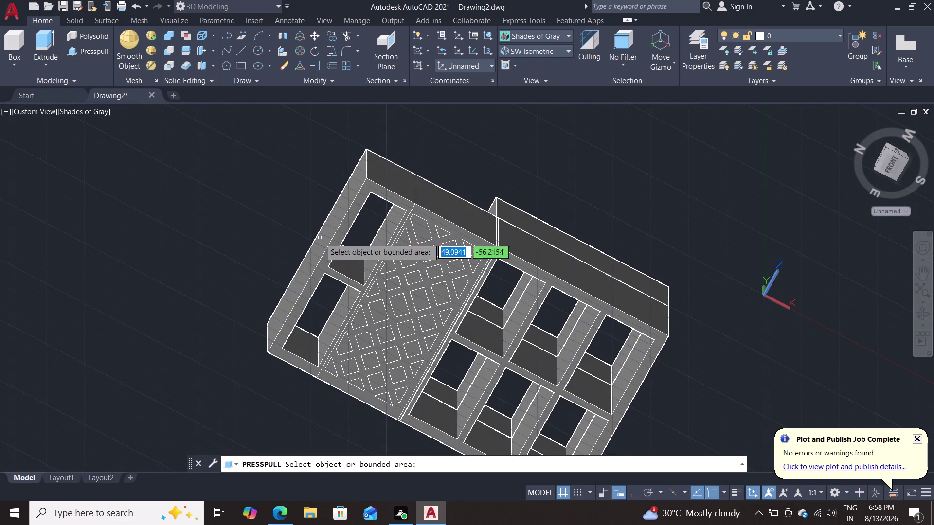
click(423, 212)
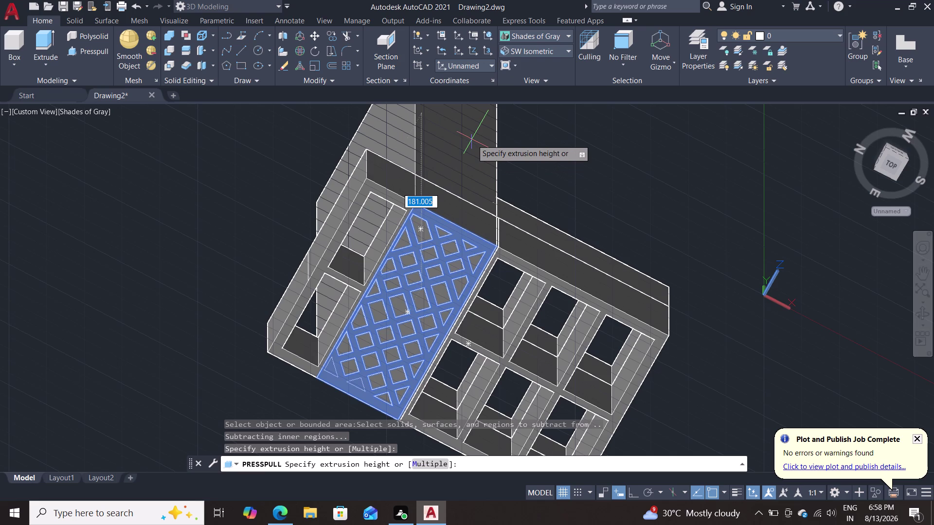
text(31)
key(Return)
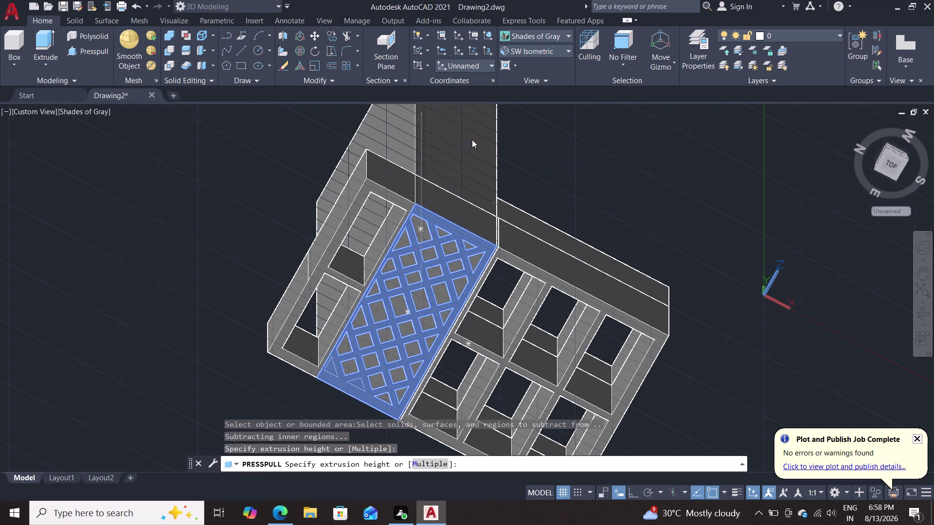
middle_drag(494, 168, 517, 347)
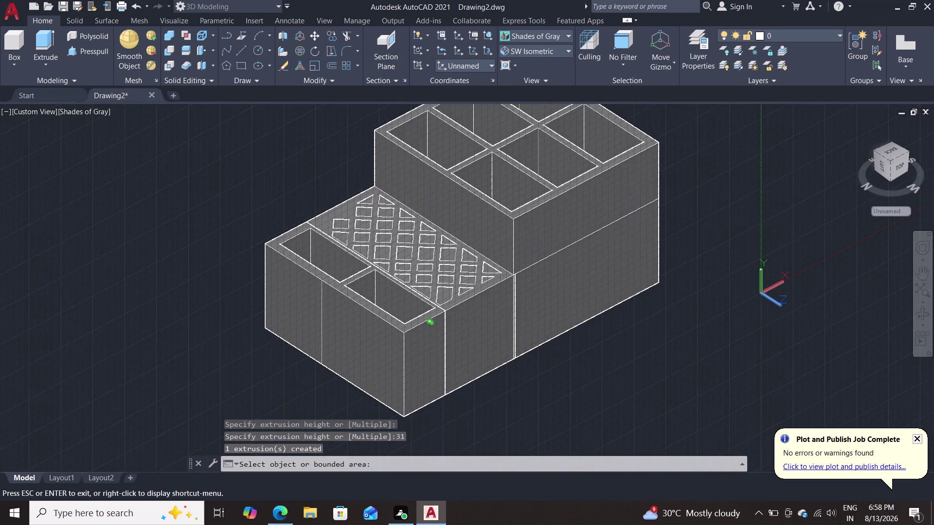
middle_drag(516, 347, 453, 176)
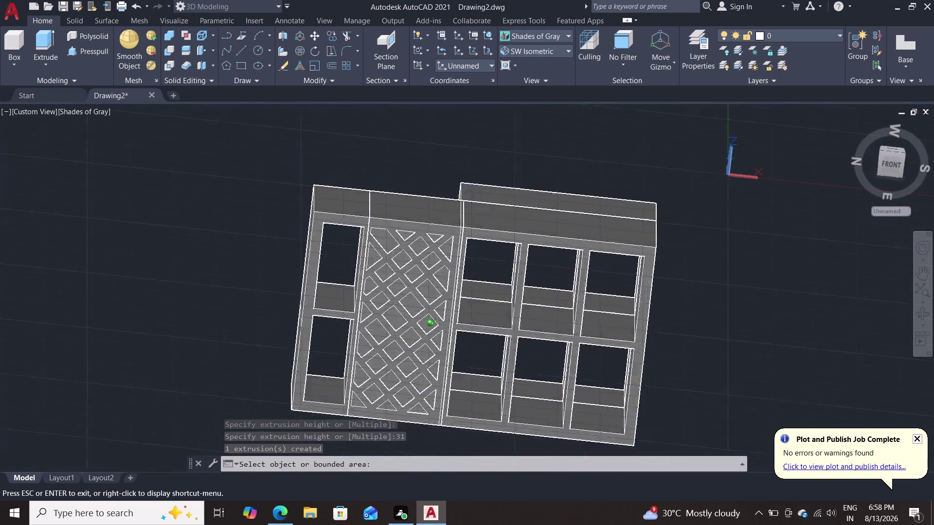
middle_drag(453, 176, 327, 433)
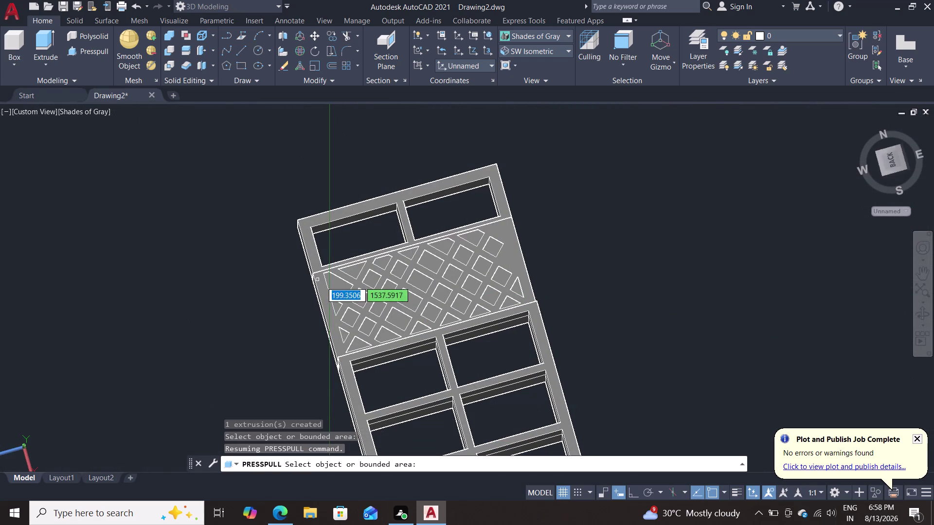
Try extruding a lattice gap, then undo the stray push-pull extrusions.
double_click(341, 287)
drag(331, 300, 322, 315)
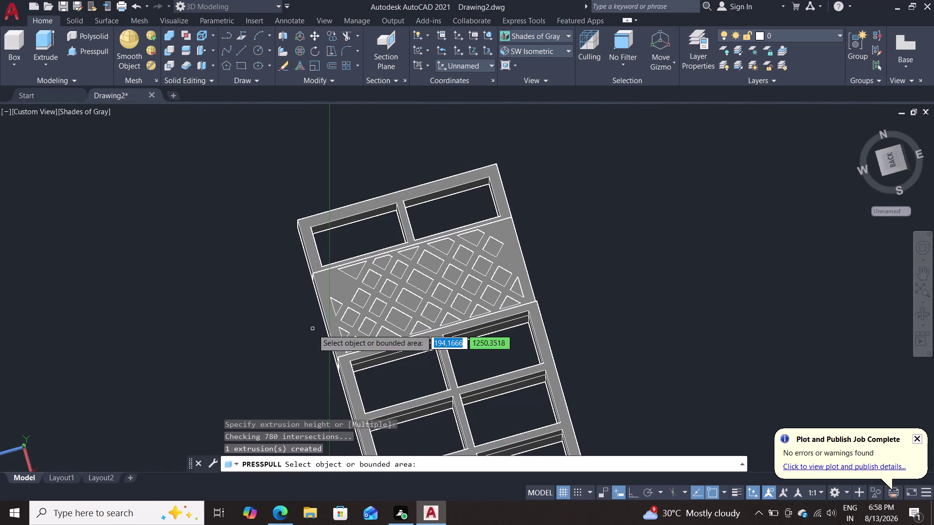
key(ctrl+z)
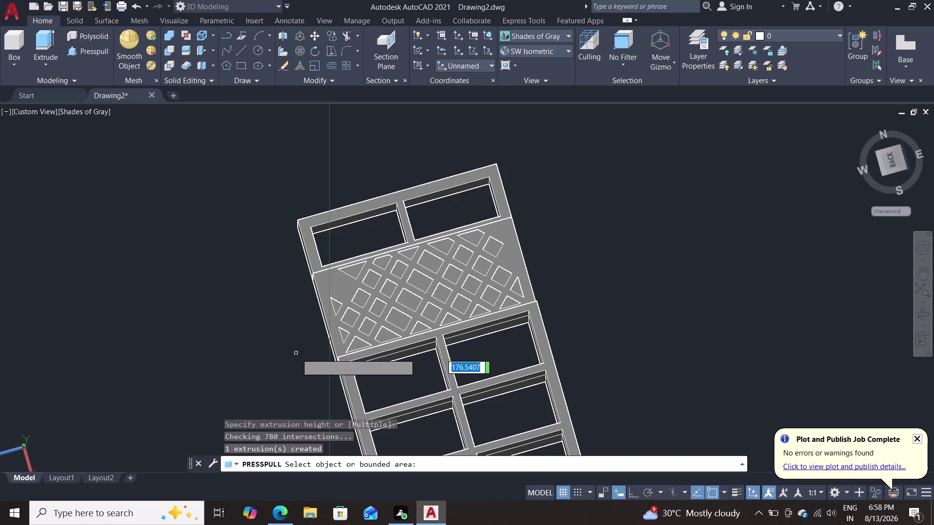
key(Escape)
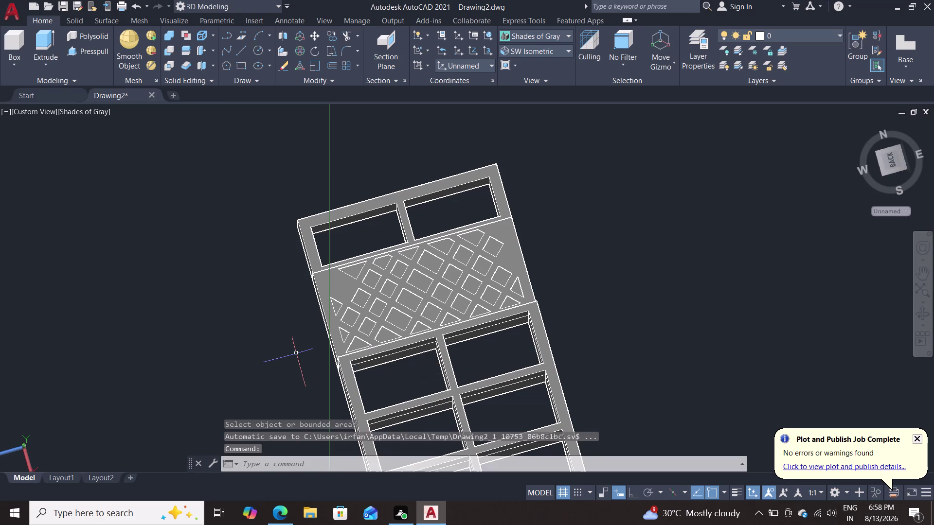
key(ctrl+z)
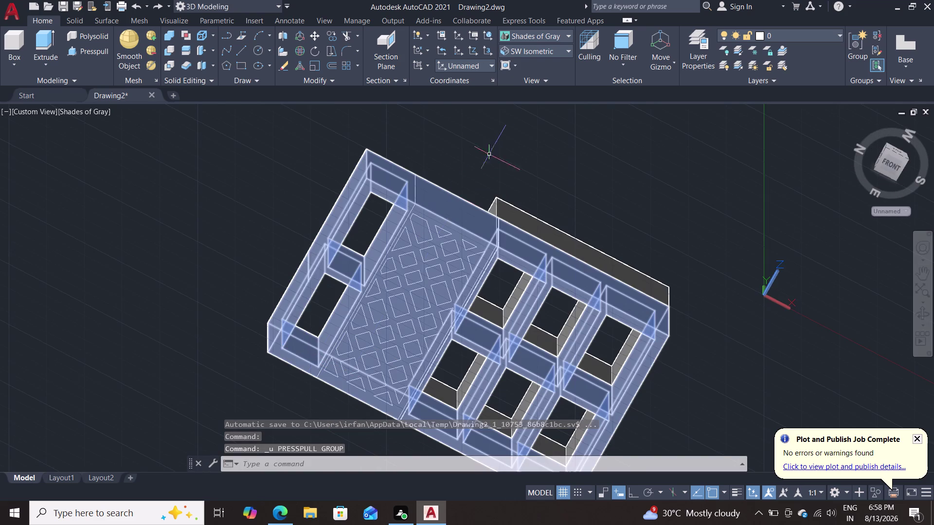
middle_drag(500, 149, 469, 212)
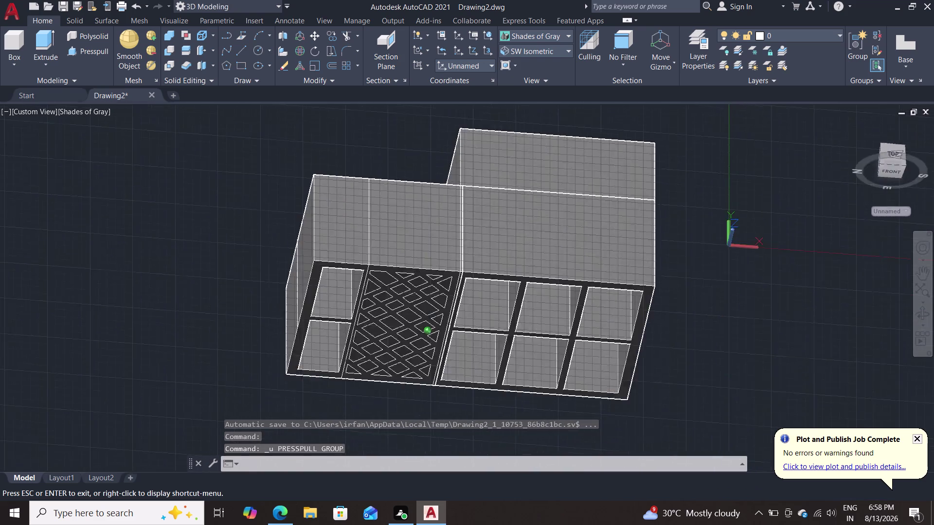
middle_drag(468, 212, 478, 165)
Pull the triangular gap at the lattice edge, then undo the resulting tall spike.
click(71, 50)
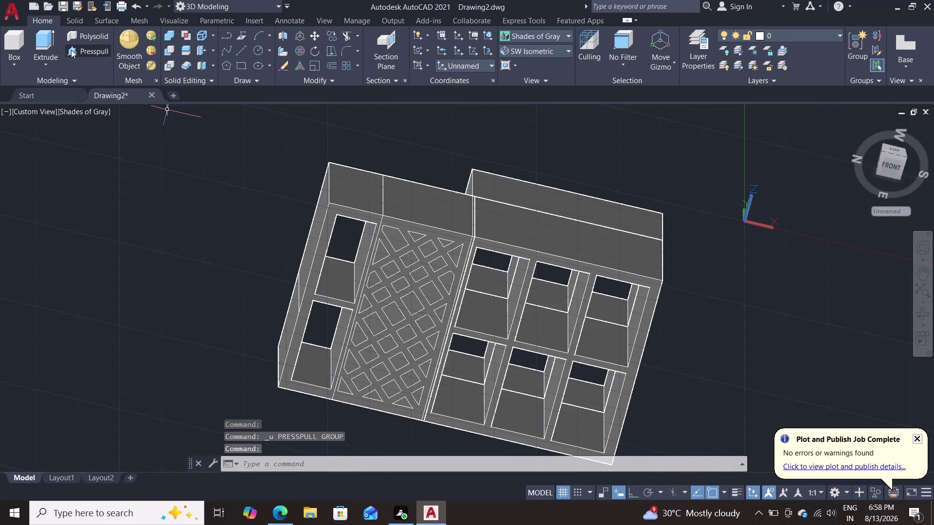
double_click(401, 238)
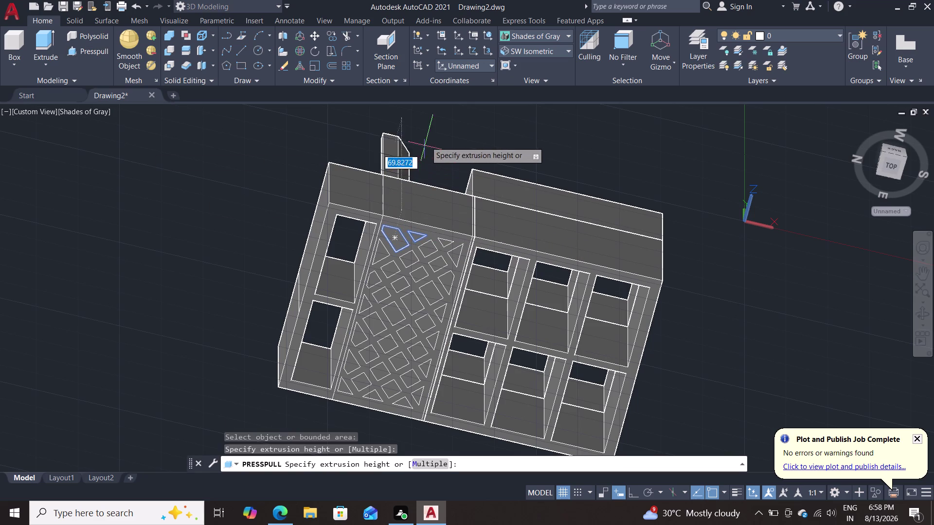
double_click(428, 131)
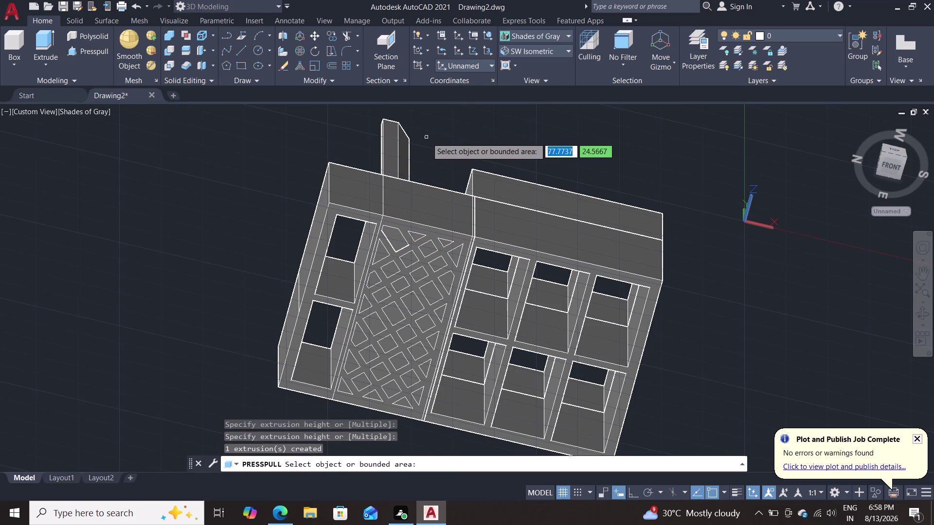
key(Escape)
key(ctrl+z)
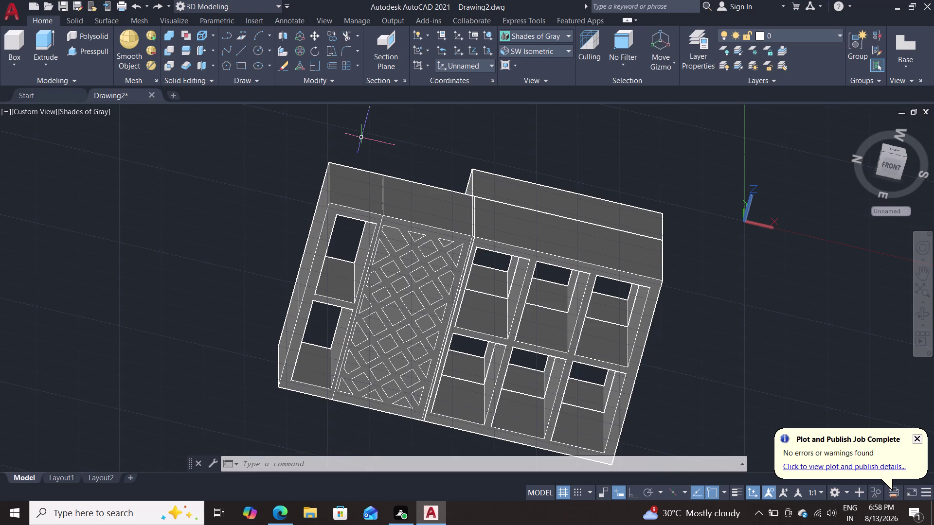
Switch the viewport visual style to 2D Wireframe, then back to Shades of Gray.
click(84, 119)
click(90, 116)
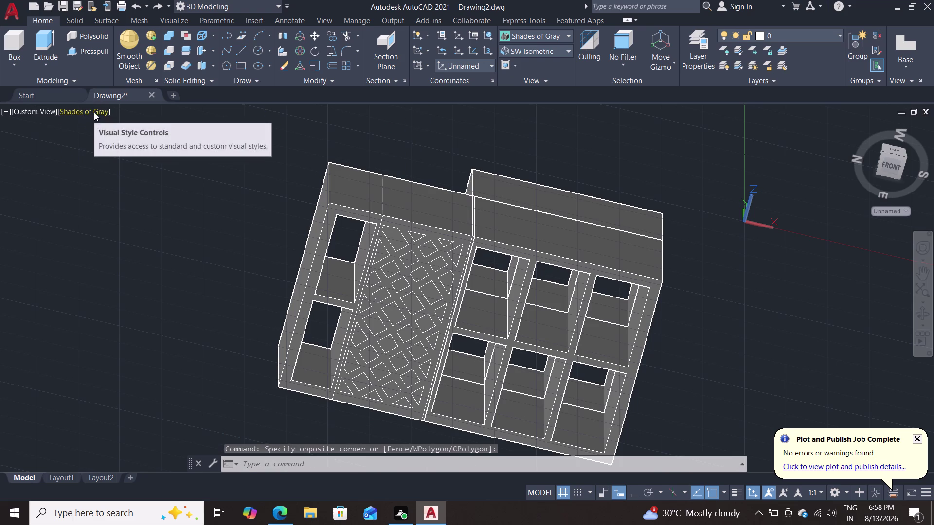
click(91, 114)
click(127, 135)
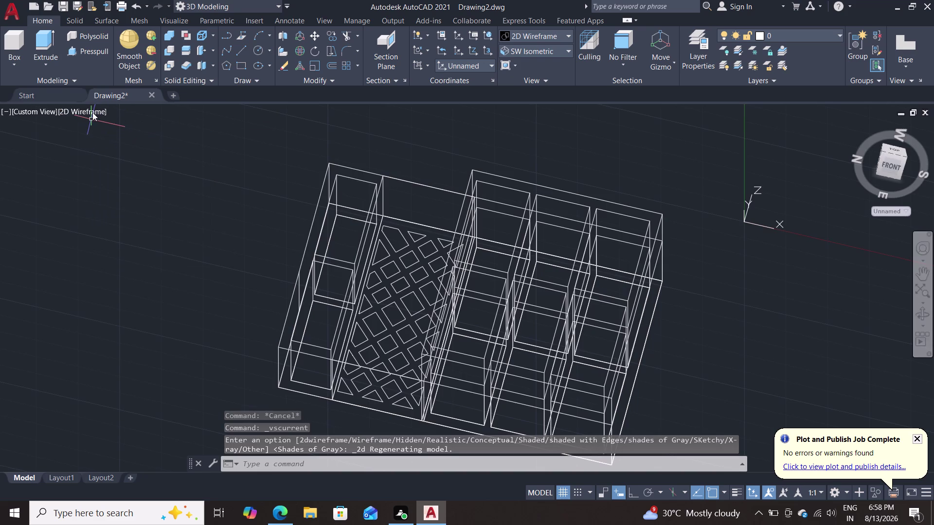
click(92, 112)
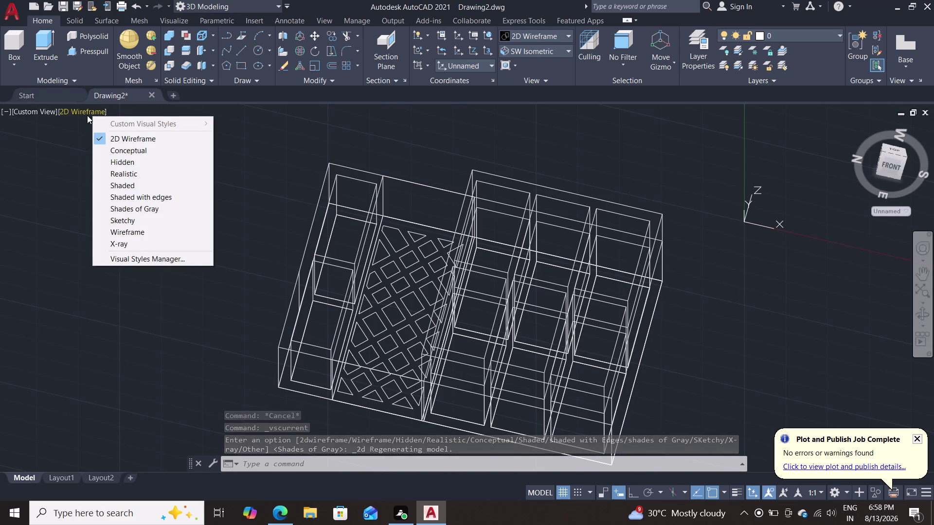
click(141, 208)
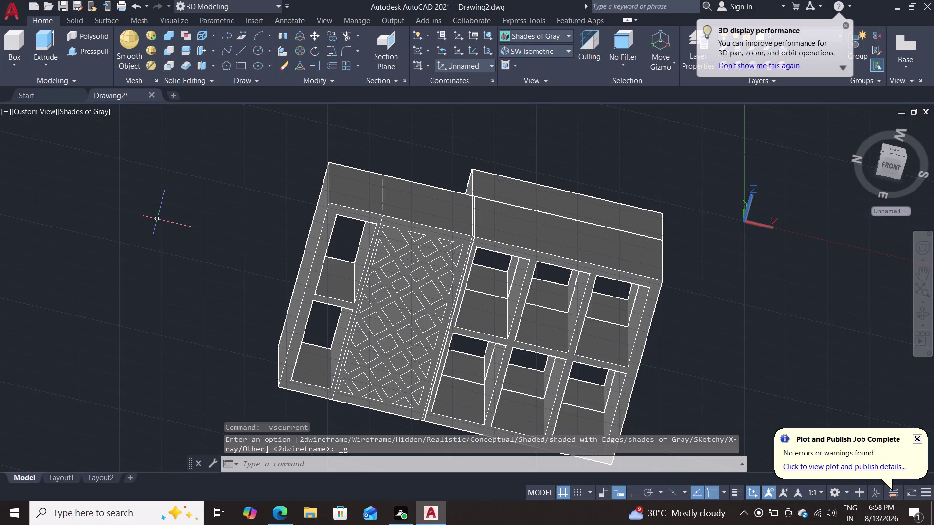
click(165, 48)
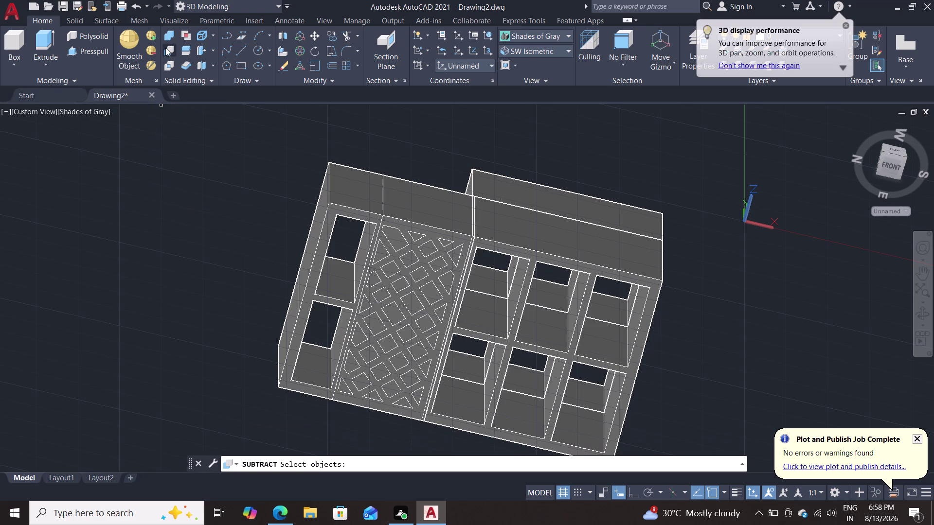
double_click(434, 213)
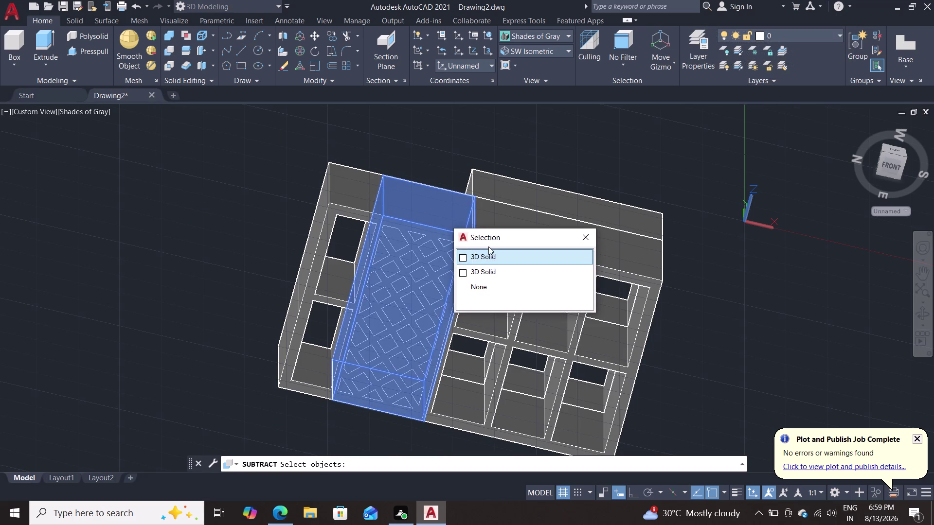
key(Return)
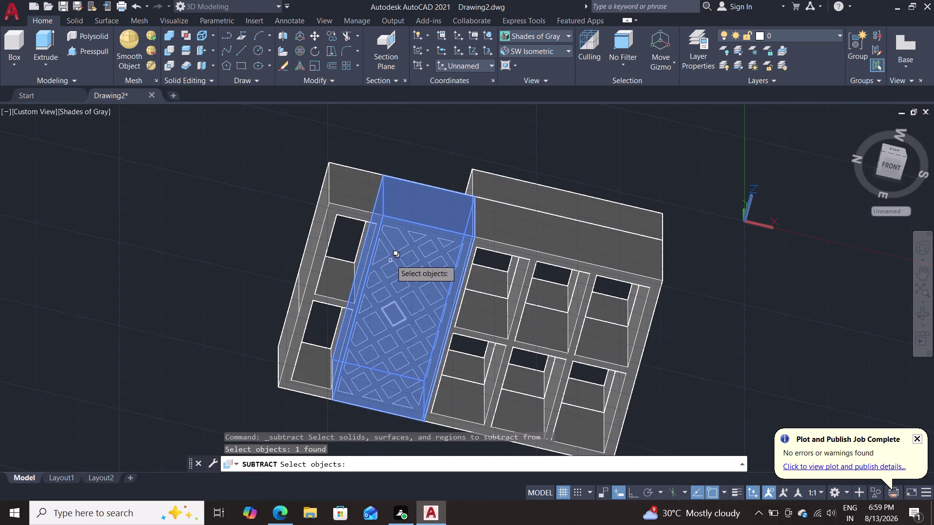
click(403, 234)
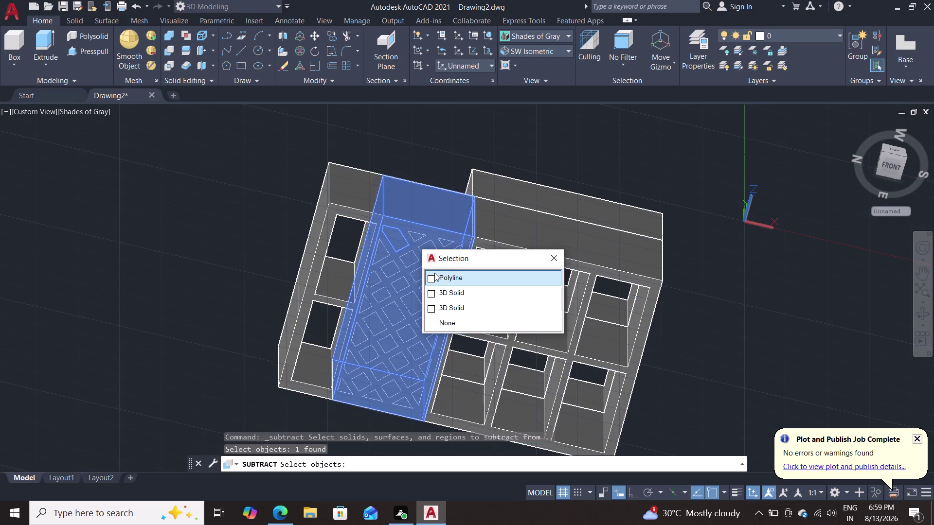
click(437, 277)
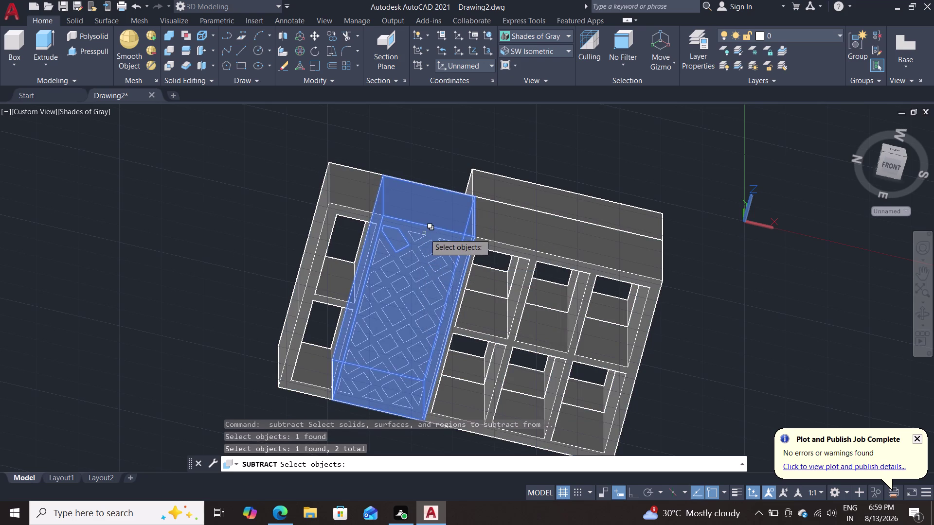
key(Escape)
key(Escape)
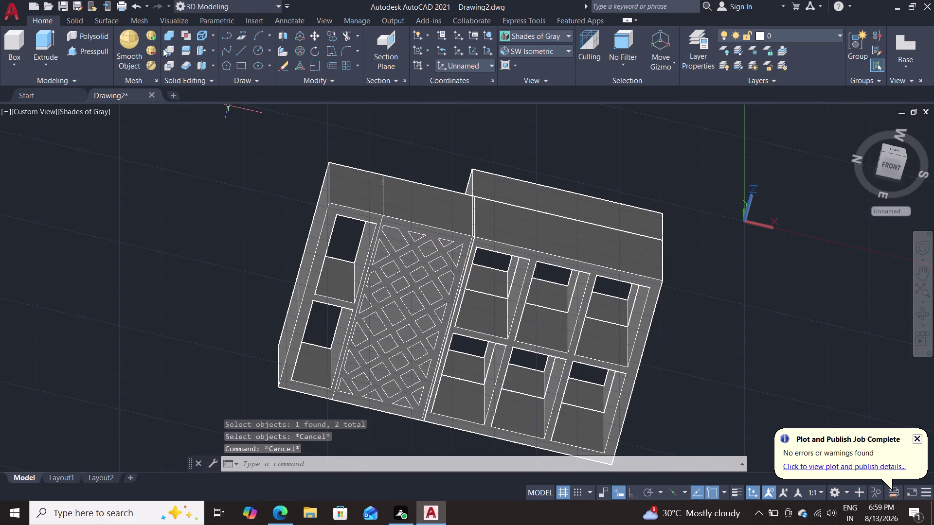
Start another subtraction, selecting the lattice panel and the overlapping organizer solids.
click(167, 46)
click(436, 221)
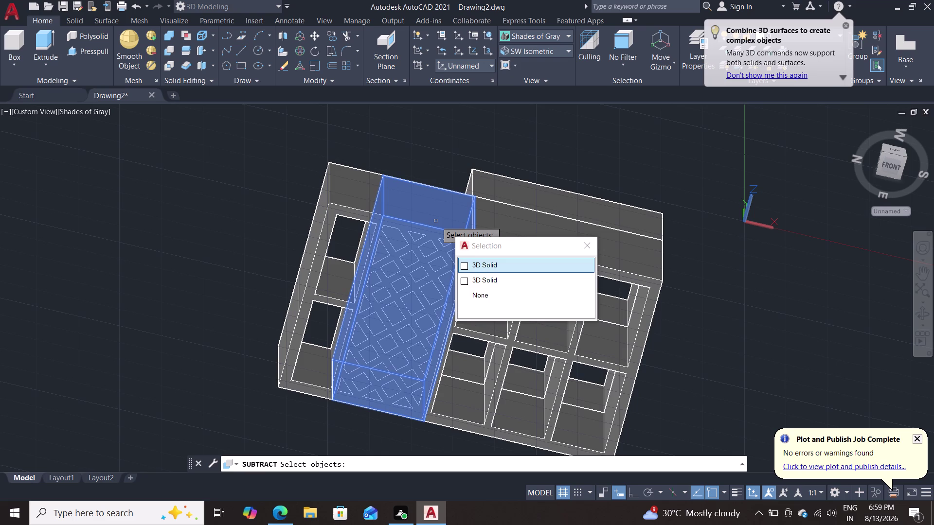
key(Return)
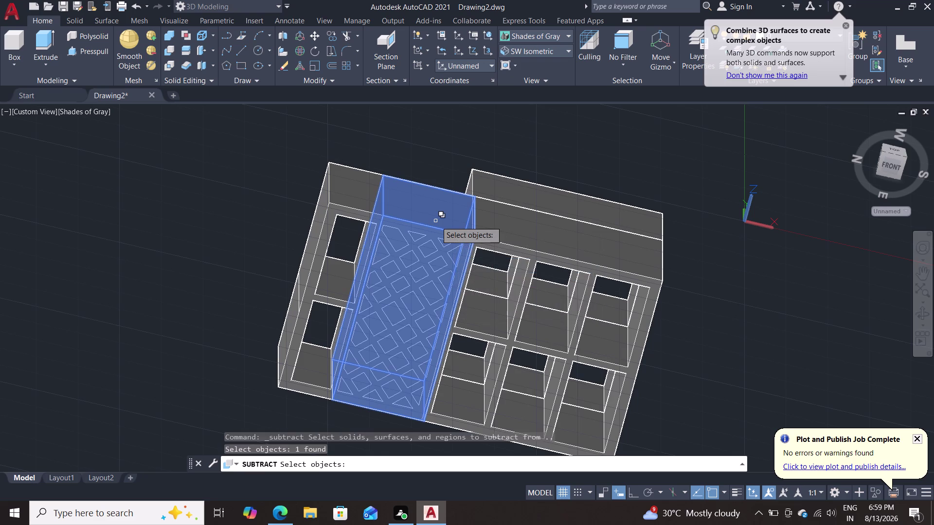
key(Return)
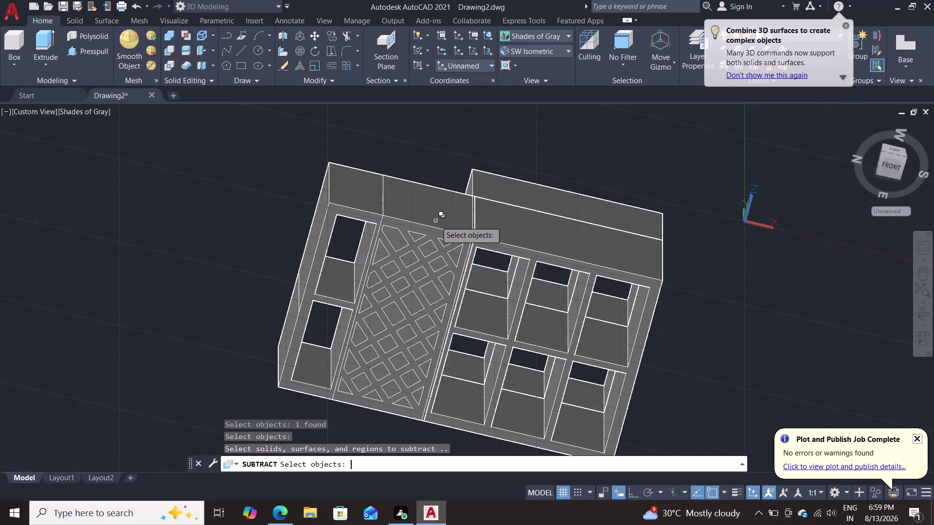
click(406, 247)
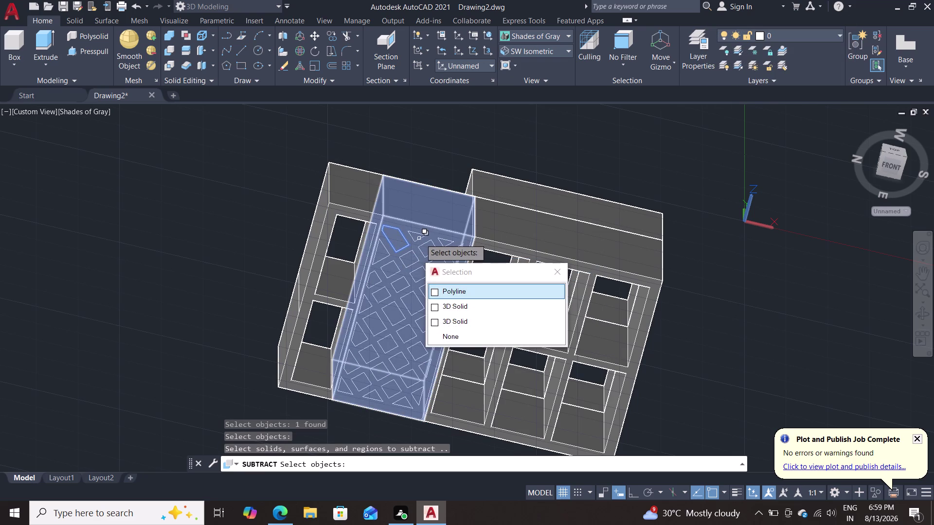
click(419, 238)
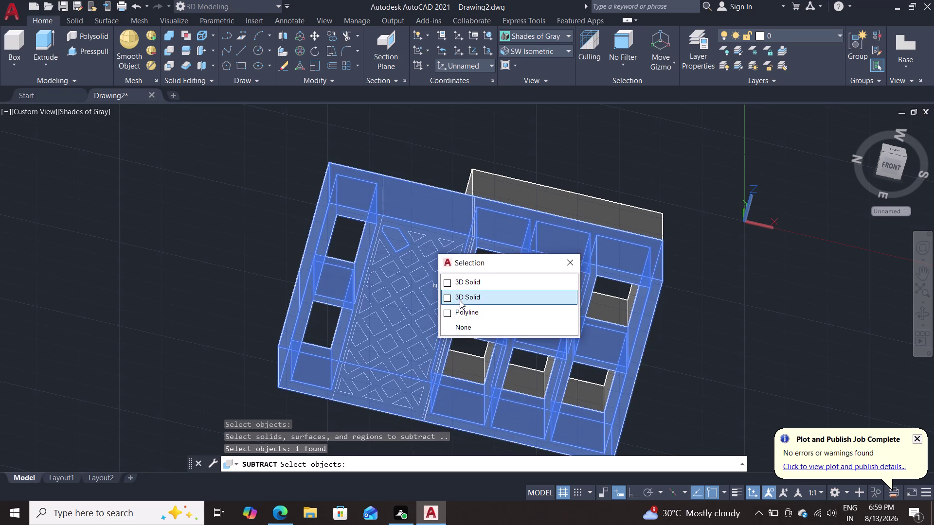
click(459, 308)
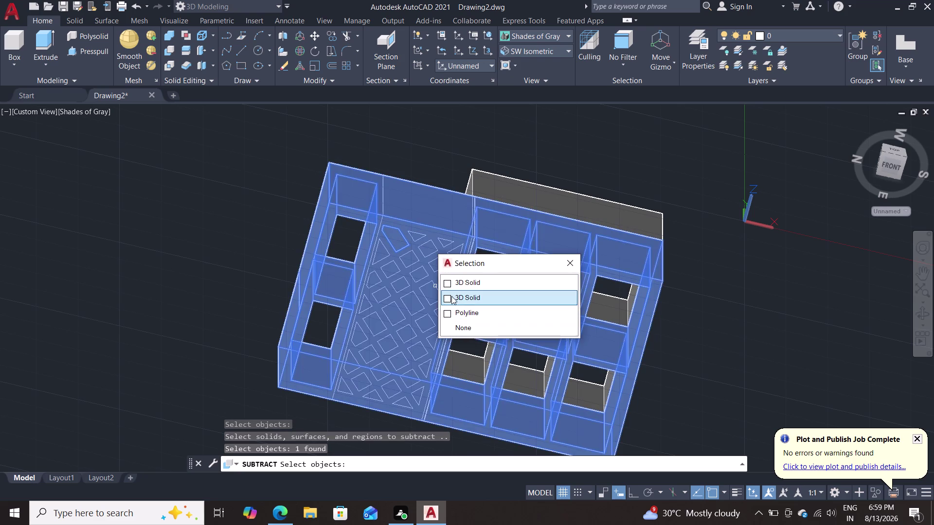
double_click(457, 310)
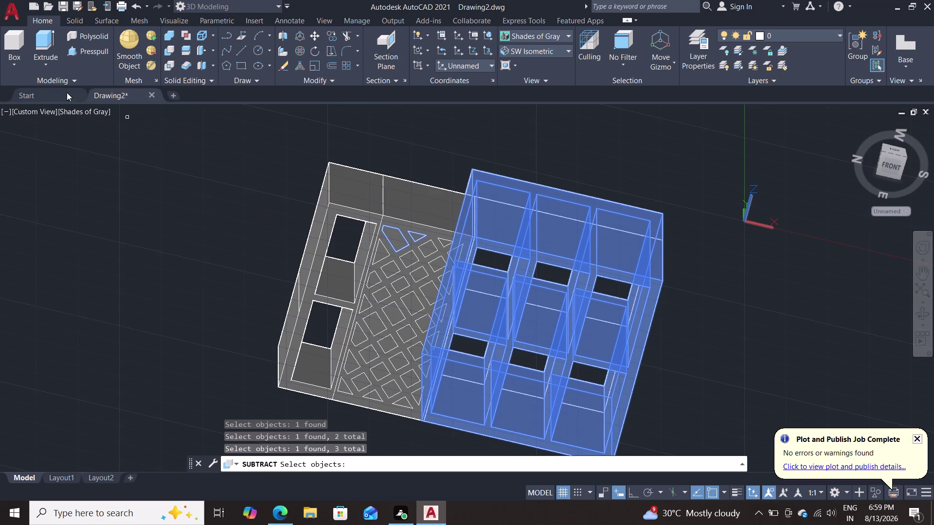
double_click(77, 113)
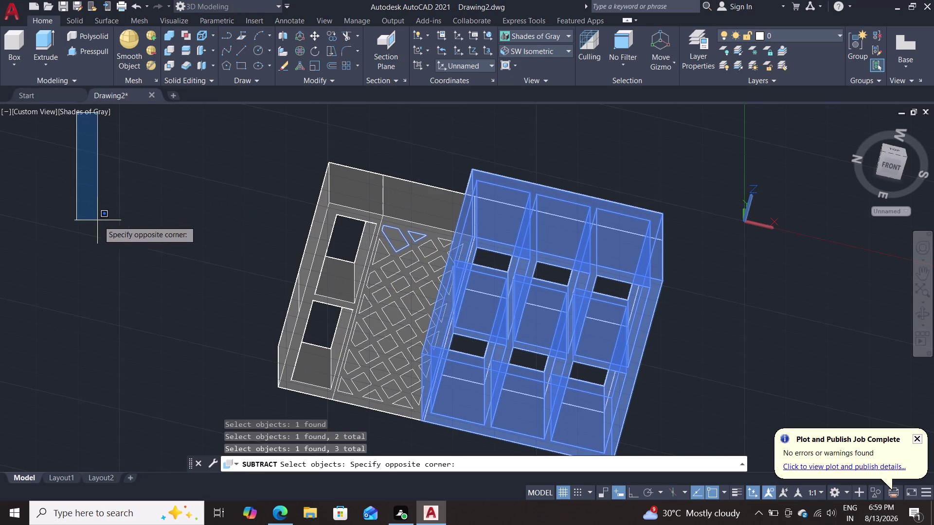
click(100, 222)
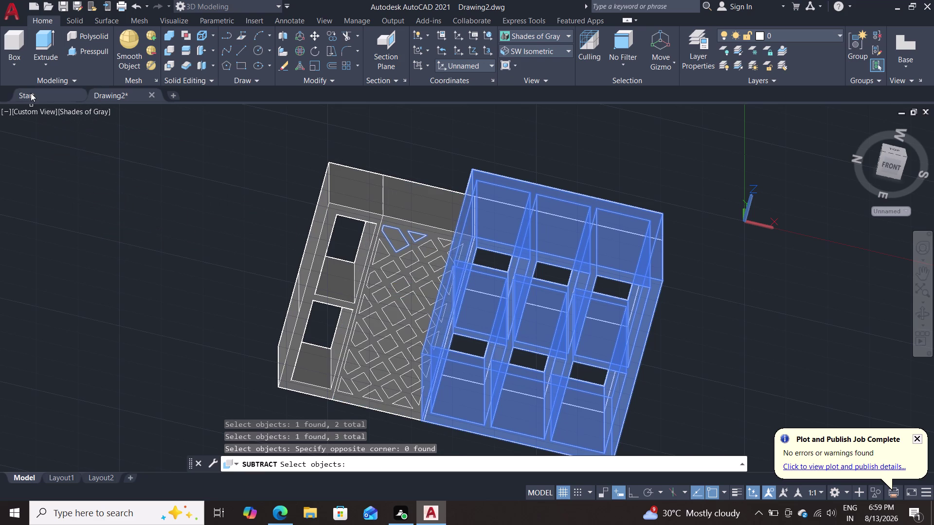
Switch the visual style to Shades of Gray and clear all selections.
click(539, 37)
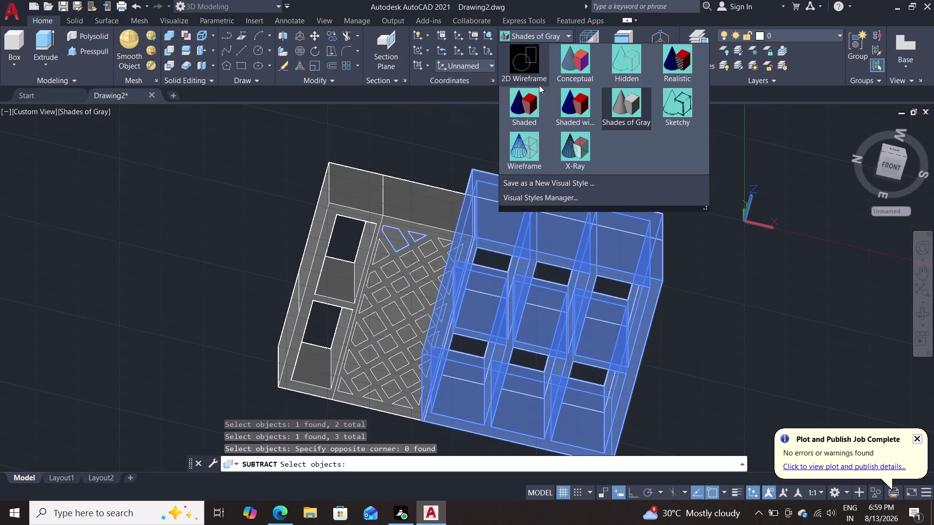
click(532, 66)
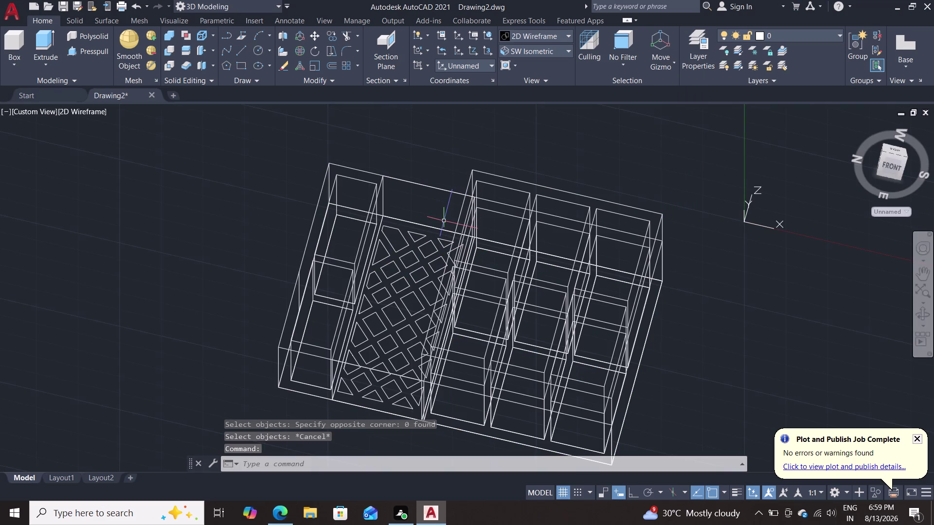
click(551, 37)
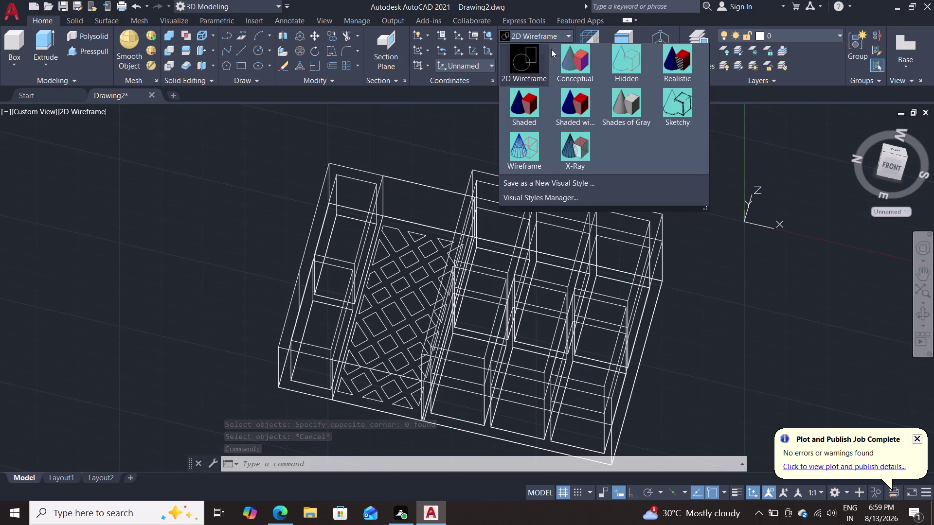
click(615, 100)
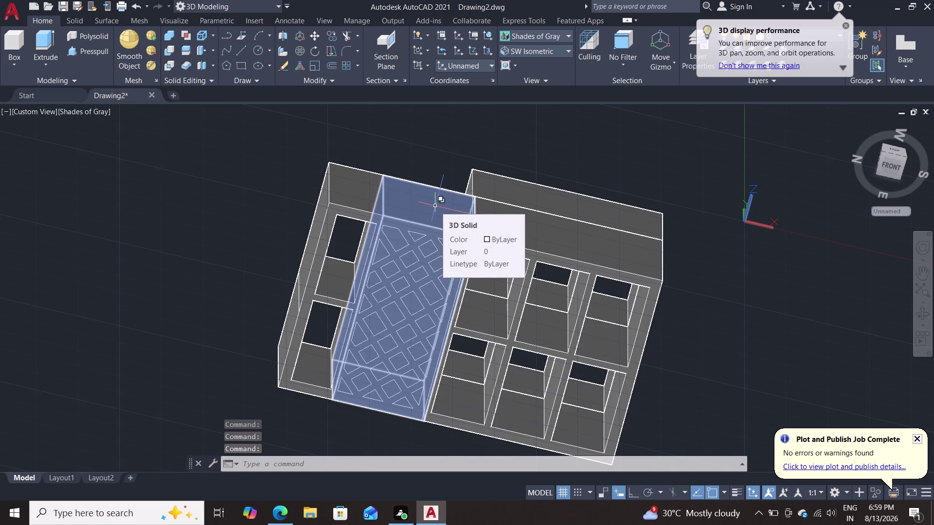
key(Escape)
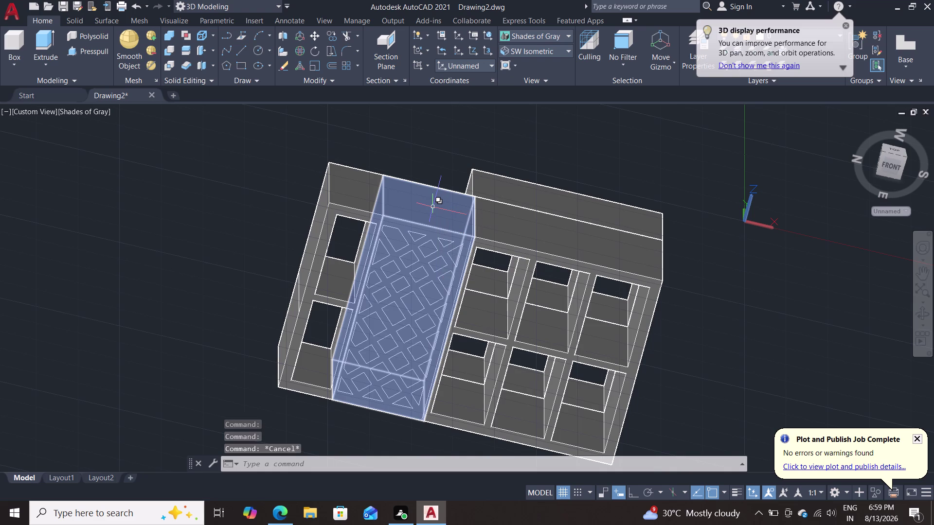
key(Escape)
key(Escape)
key(Escape)
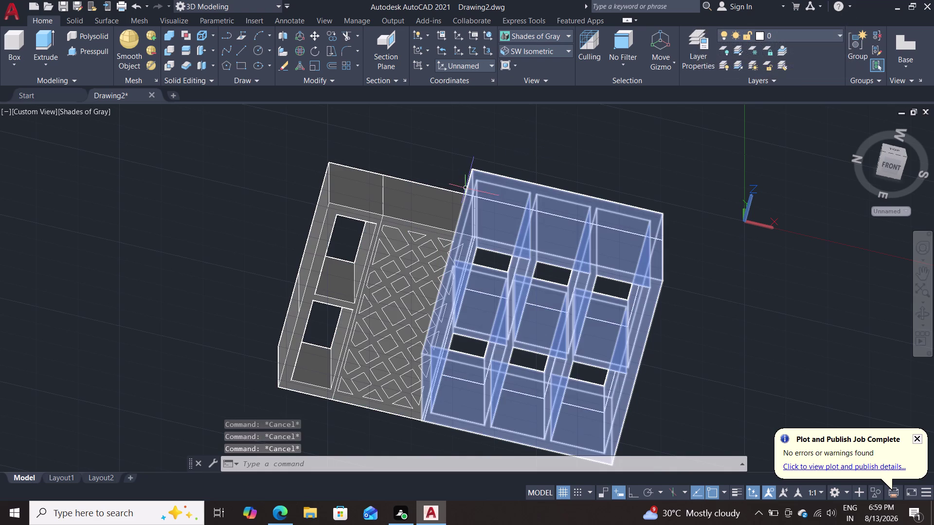
click(79, 53)
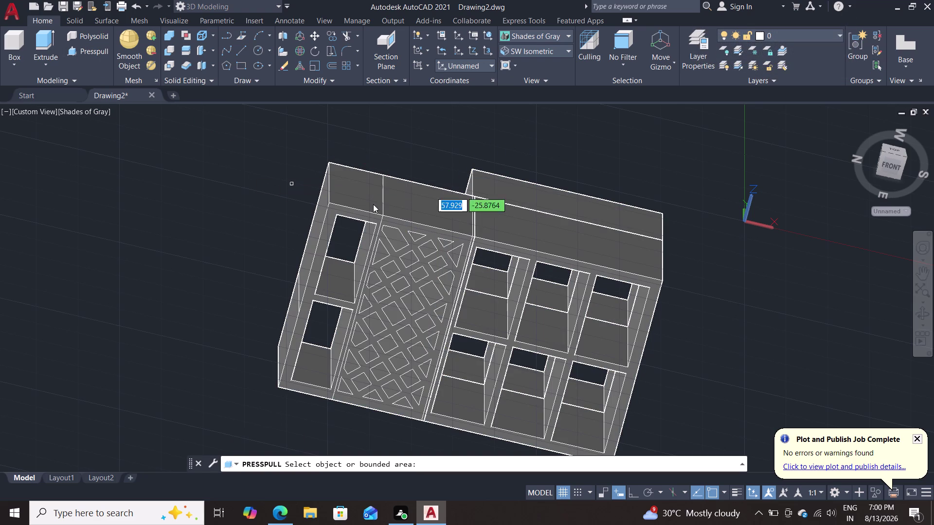
Fill a lattice gap with a press-pull extrusion and orbit to inspect it.
click(398, 239)
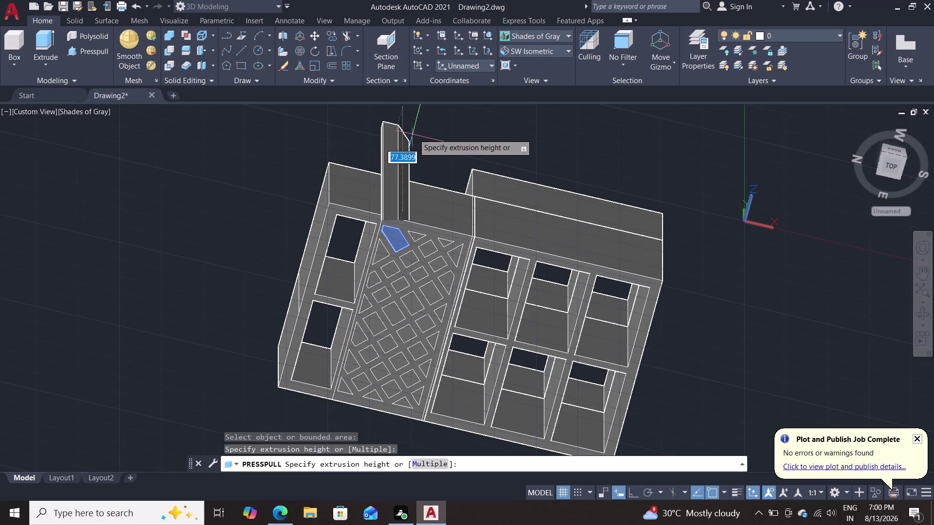
click(415, 130)
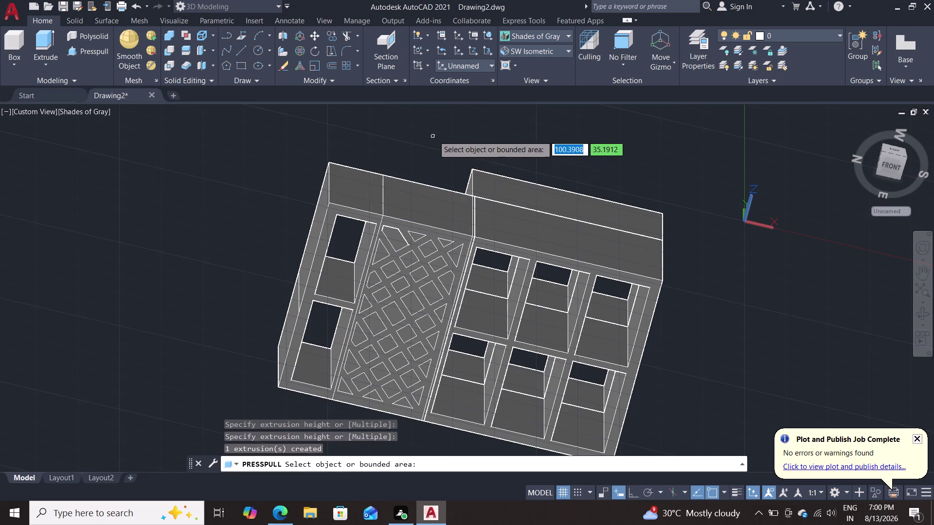
middle_drag(434, 136, 317, 361)
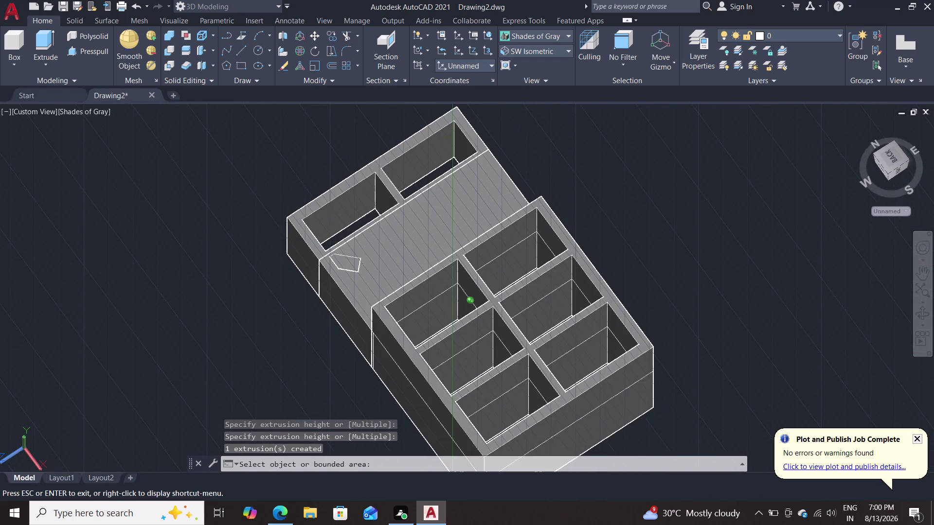
middle_drag(317, 361, 413, 129)
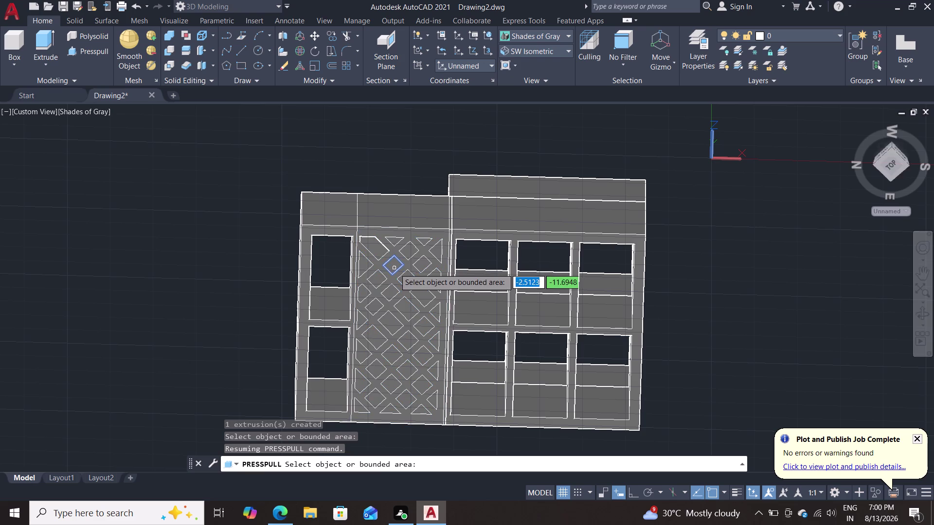
Fill a second lattice gap, orbit to check it, then exit and undo it.
click(395, 269)
click(413, 130)
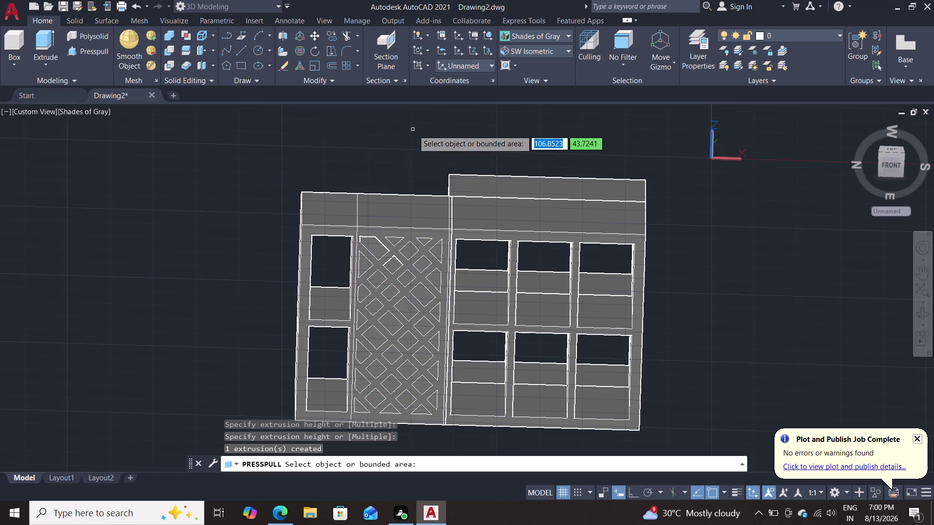
middle_drag(413, 130, 389, 352)
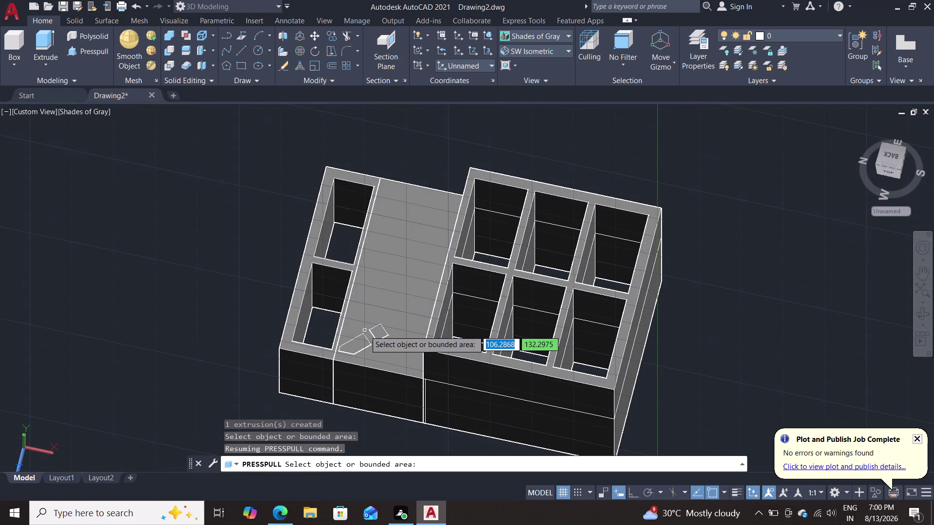
key(Escape)
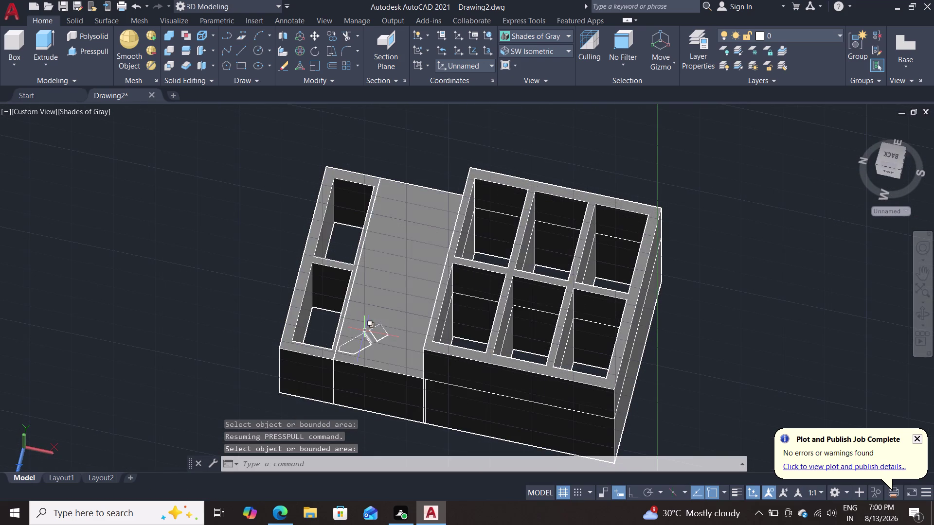
key(ctrl+z)
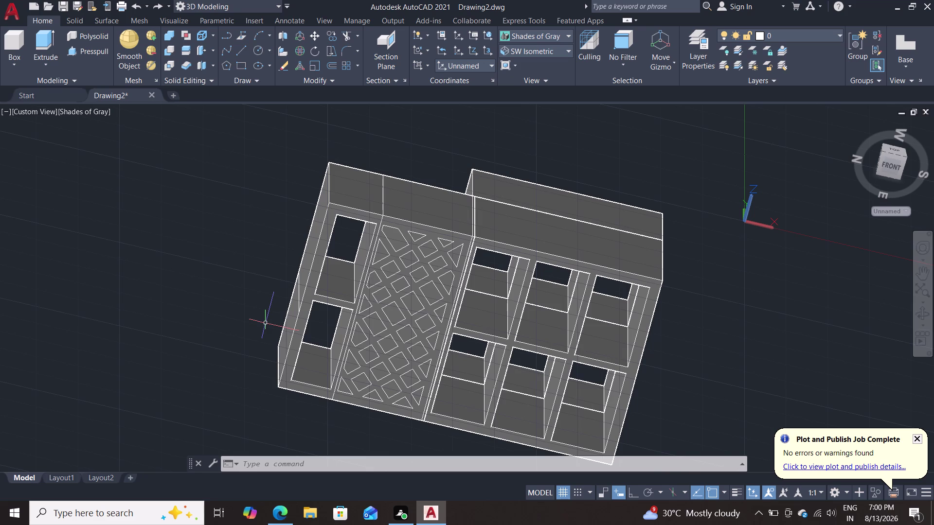
click(77, 55)
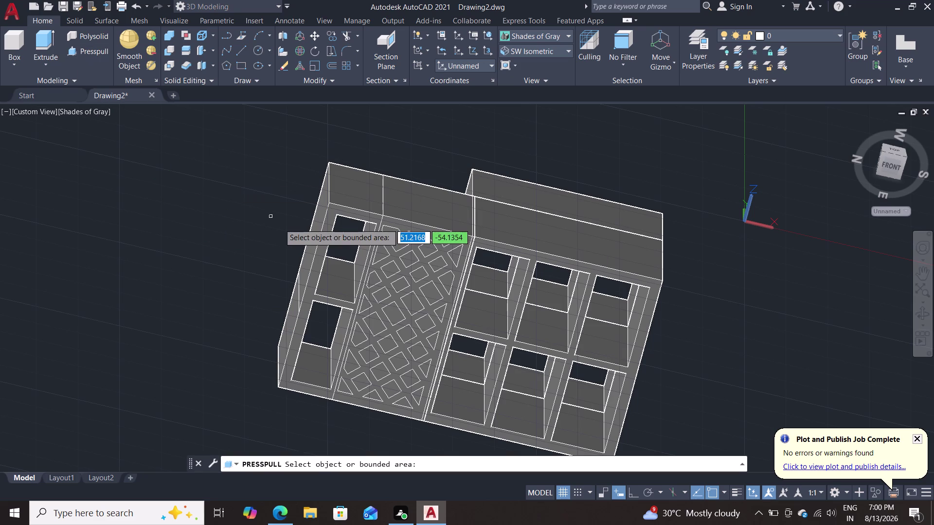
Extrude a lattice panel area, then undo the unwanted extrusion.
click(392, 247)
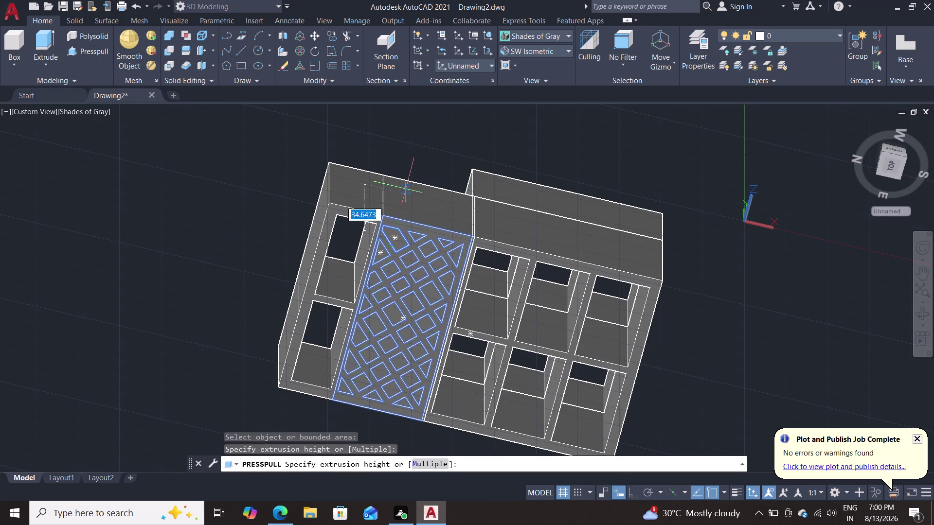
click(417, 146)
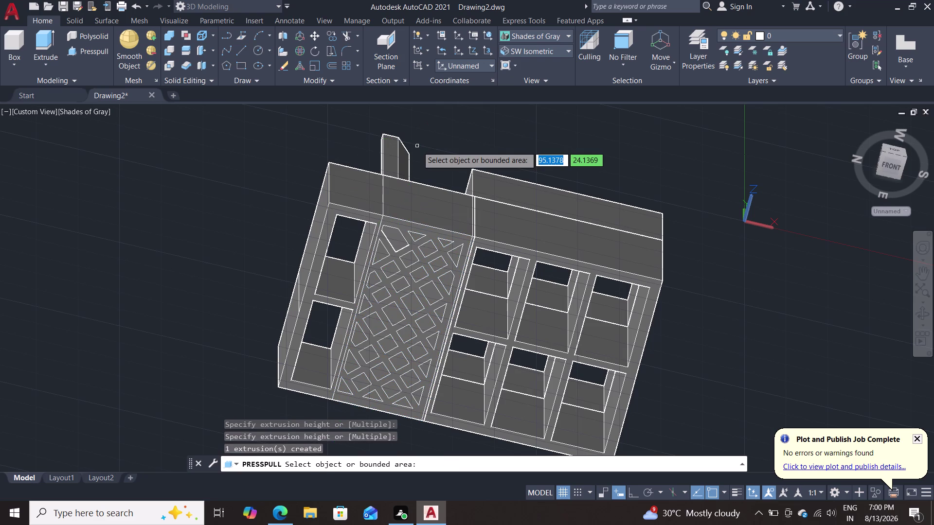
key(ctrl+z)
key(Escape)
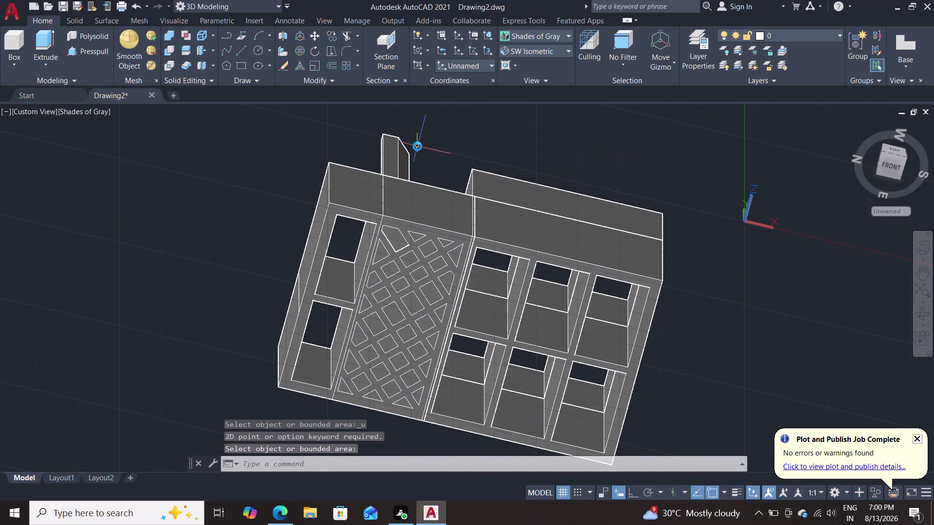
key(ctrl+z)
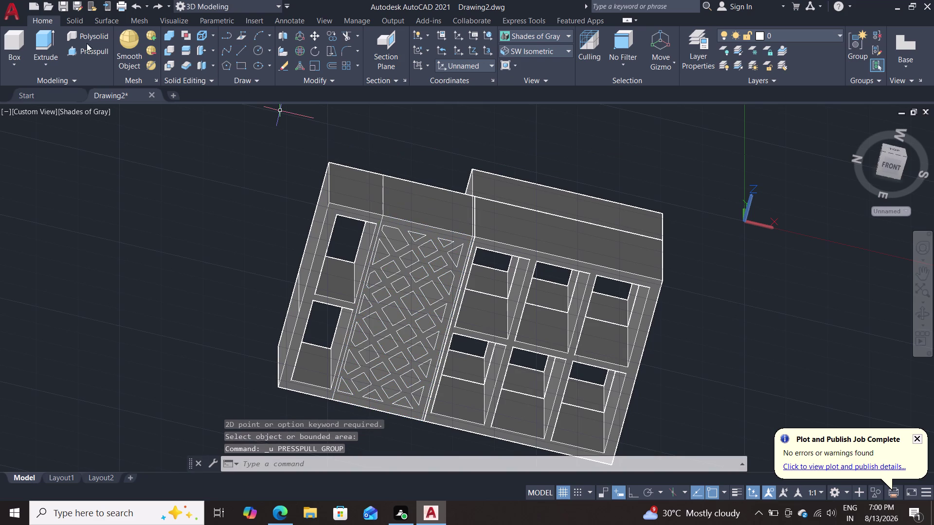
Press-pull another lattice gap and orbit around the organizer to inspect it.
double_click(88, 51)
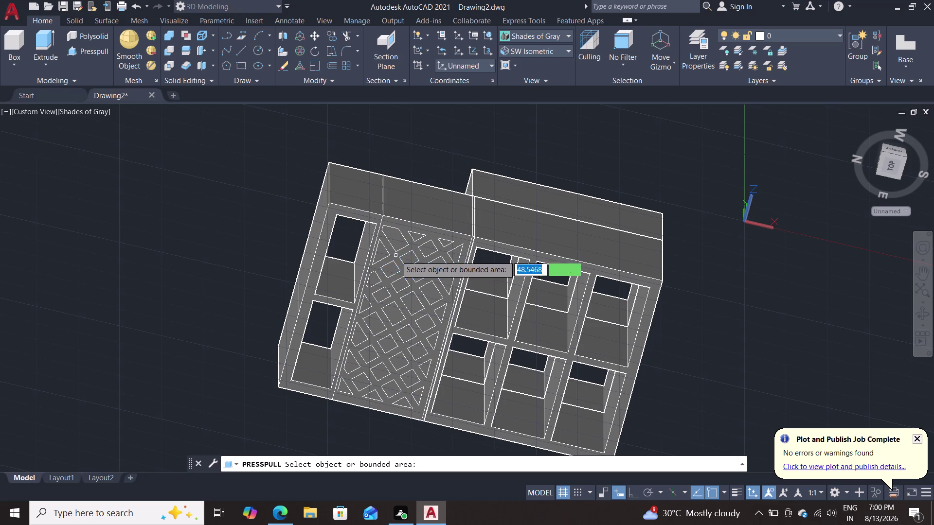
triple_click(395, 255)
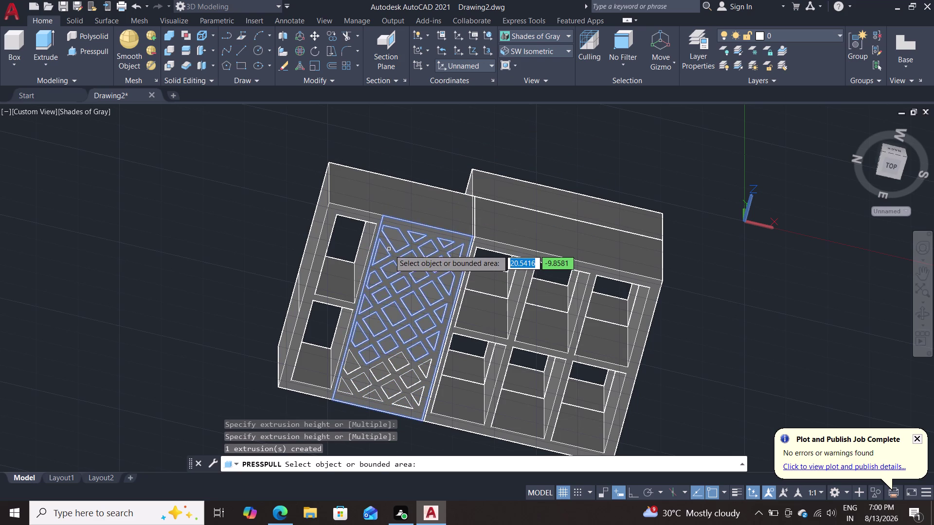
middle_drag(429, 156, 397, 379)
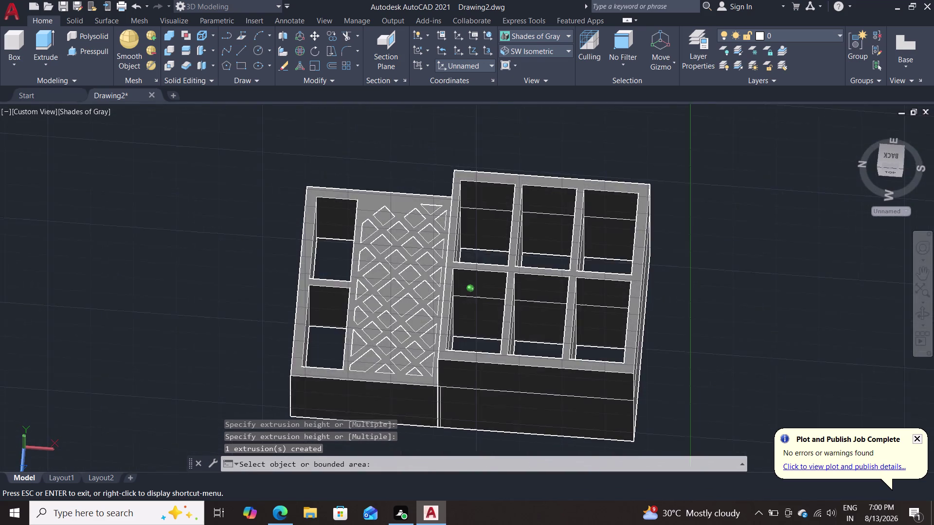
middle_drag(398, 379, 440, 287)
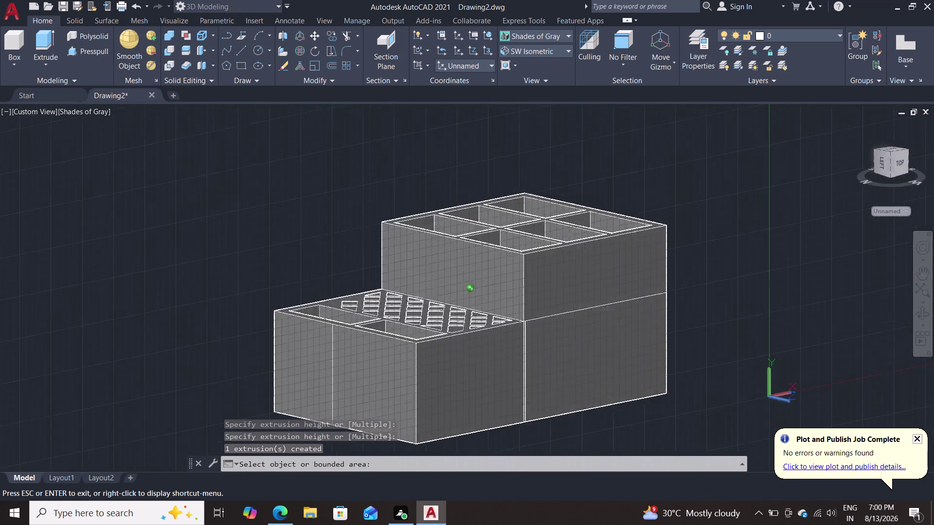
middle_drag(439, 287, 450, 351)
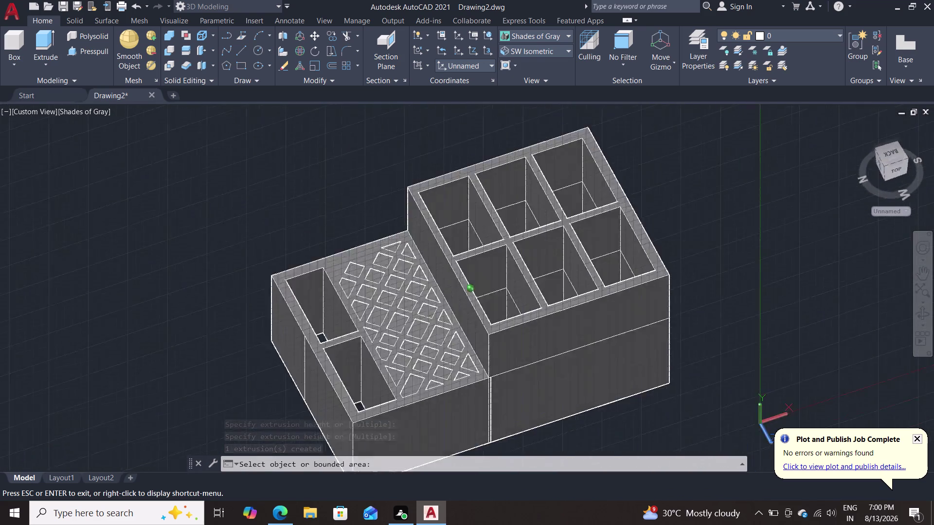
middle_drag(450, 351, 378, 446)
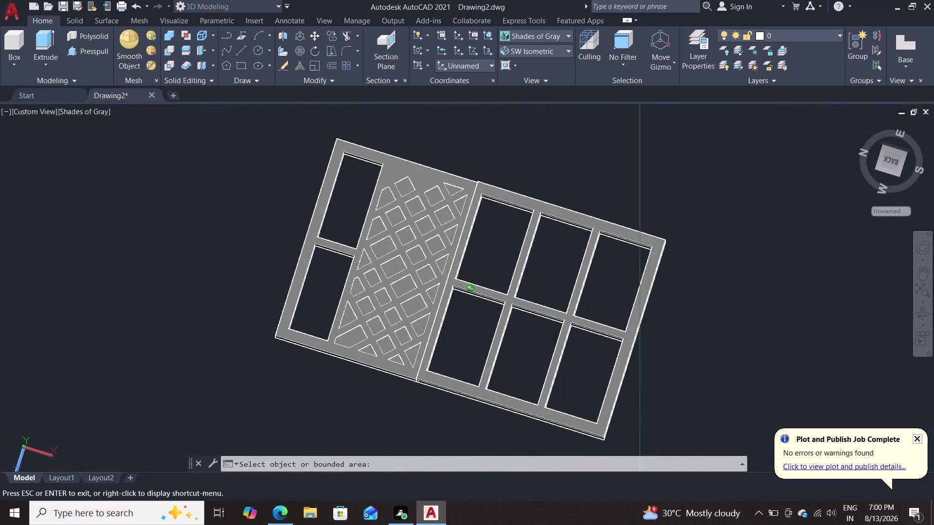
middle_drag(378, 446, 434, 179)
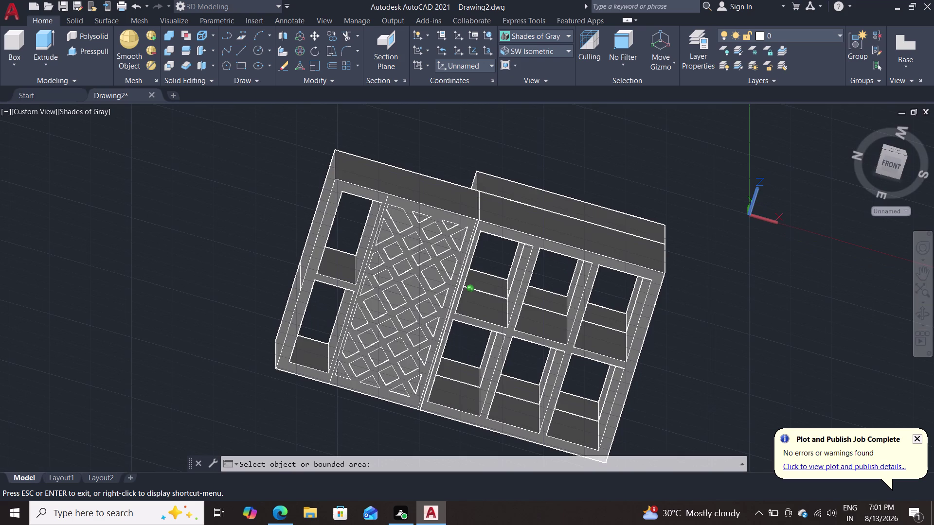
middle_drag(434, 179, 294, 458)
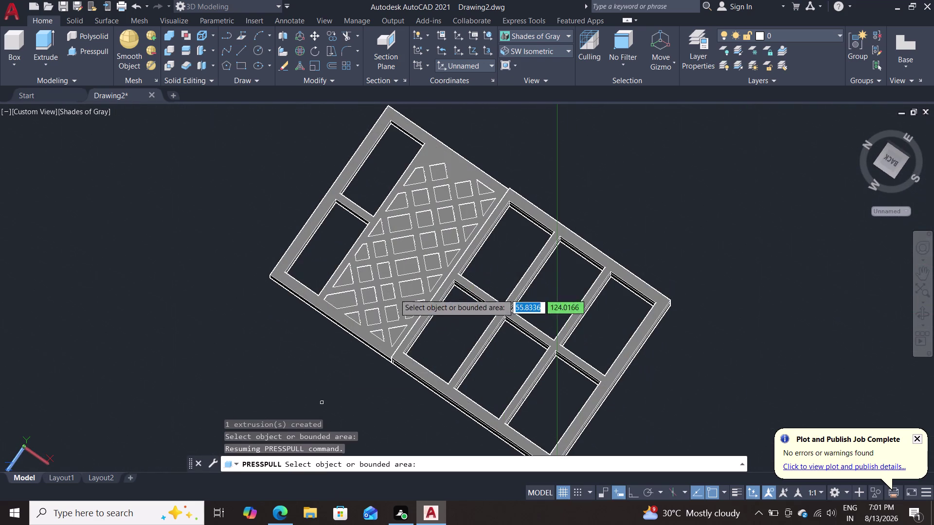
Extrude one more lattice gap, undo the too-tall result, and square up the view.
click(342, 299)
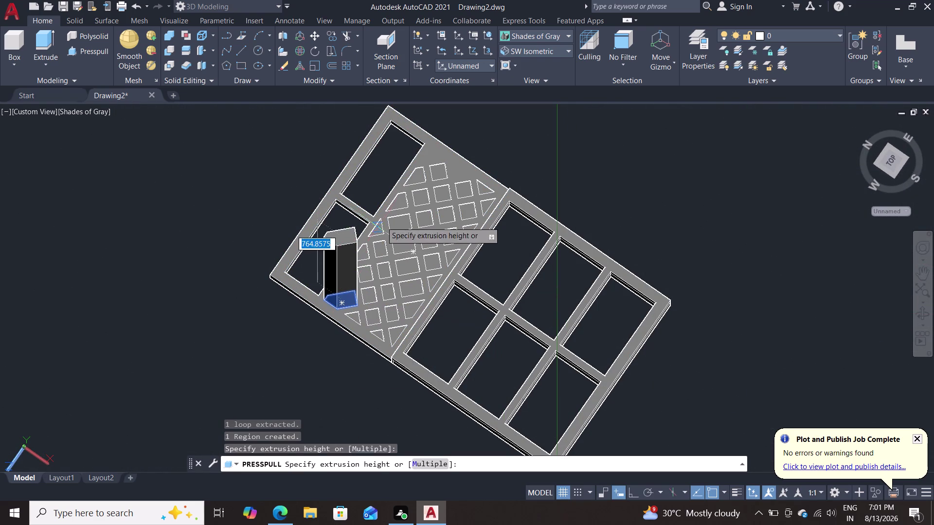
click(409, 180)
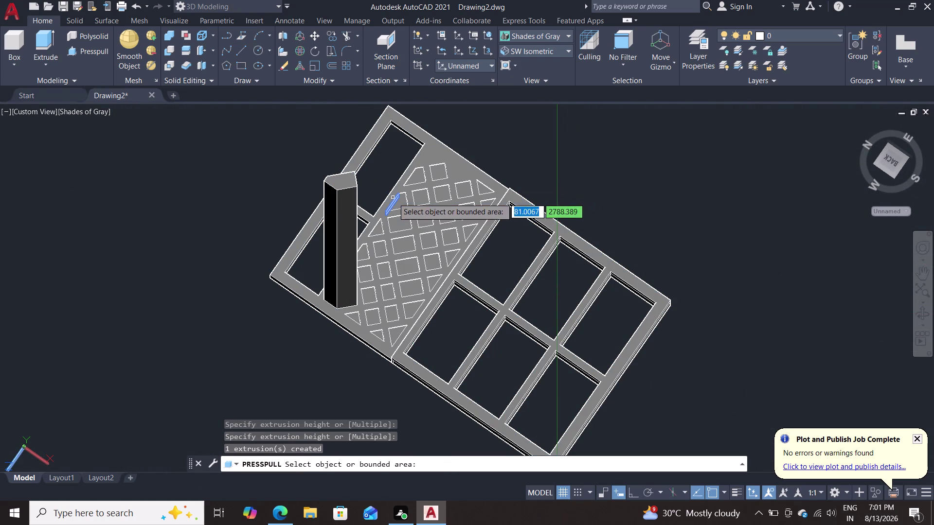
key(ctrl+z)
key(Escape)
key(ctrl+z)
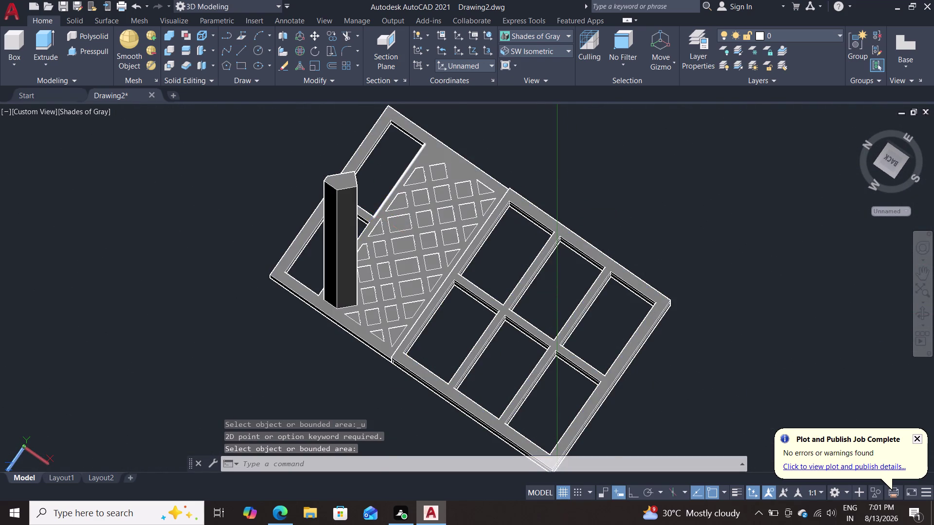
middle_drag(463, 140, 462, 151)
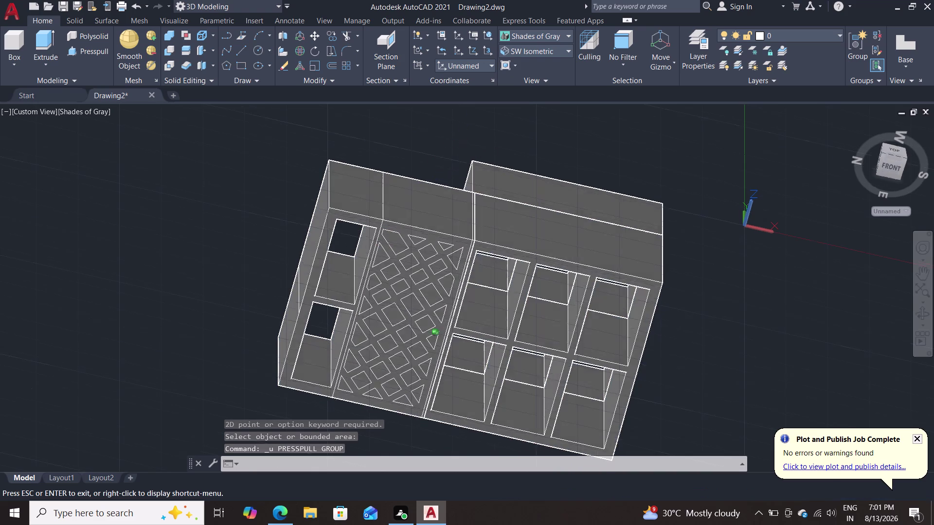
middle_drag(463, 151, 410, 356)
middle_drag(209, 312, 213, 308)
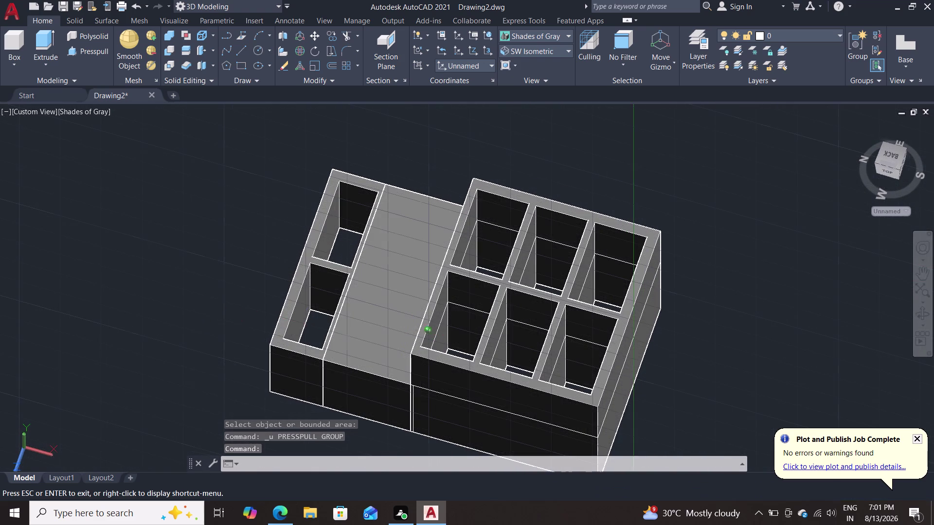
middle_drag(214, 307, 241, 91)
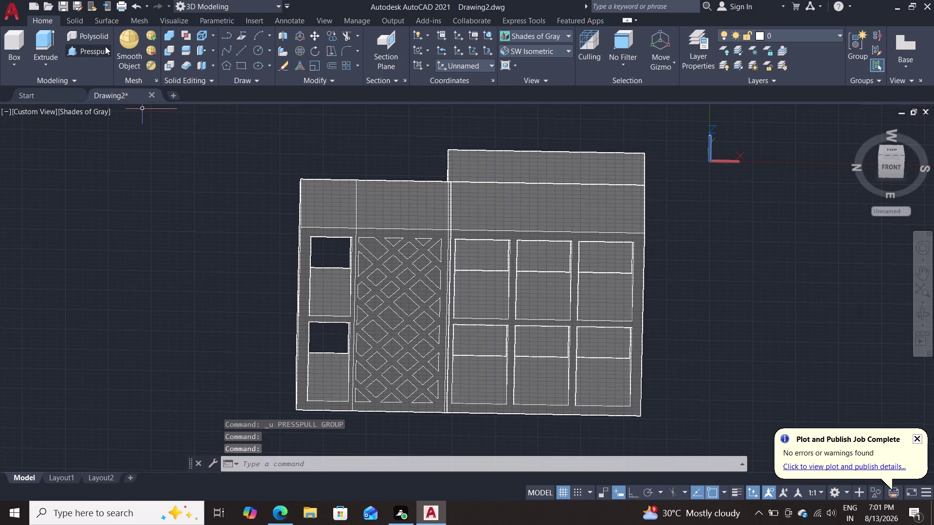
click(103, 46)
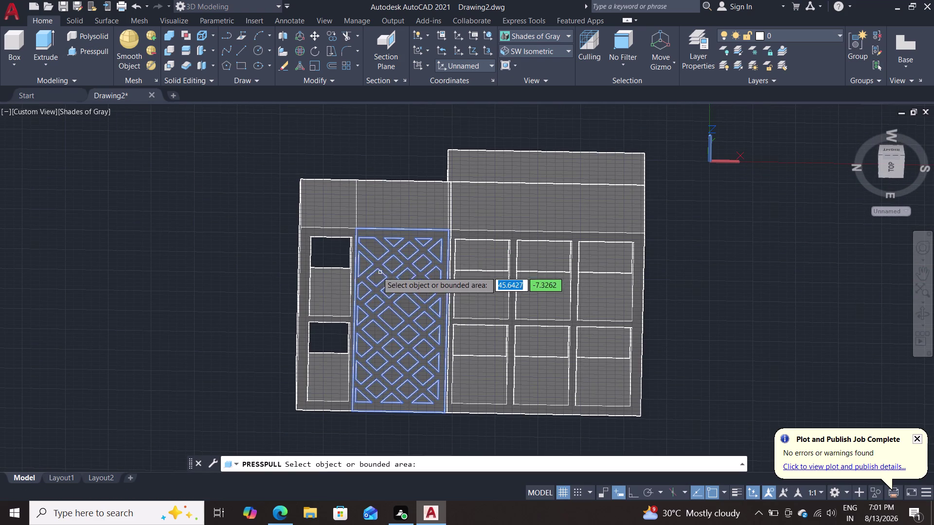
click(384, 272)
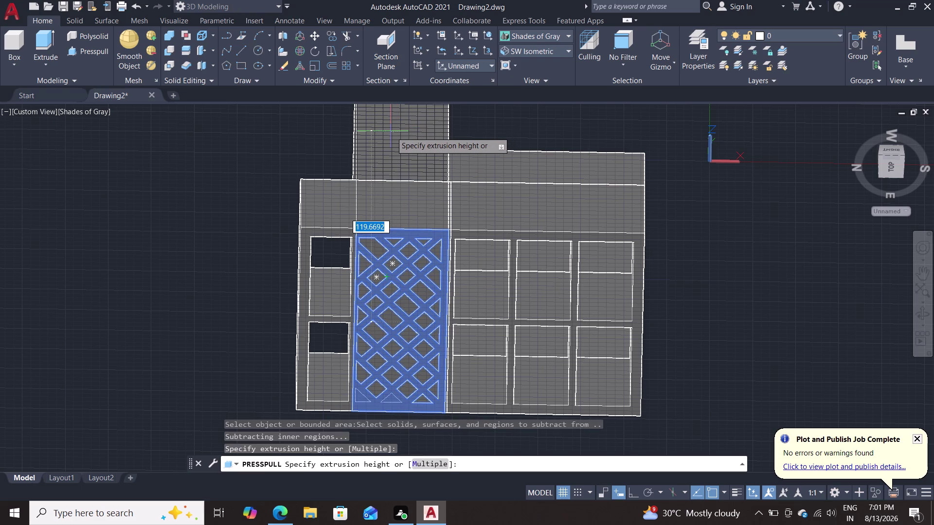
middle_drag(392, 133, 380, 365)
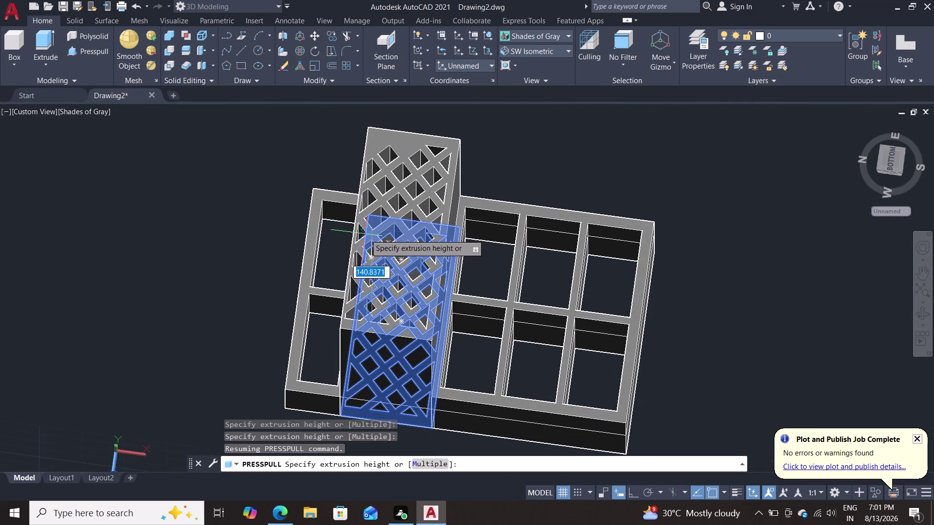
key(3)
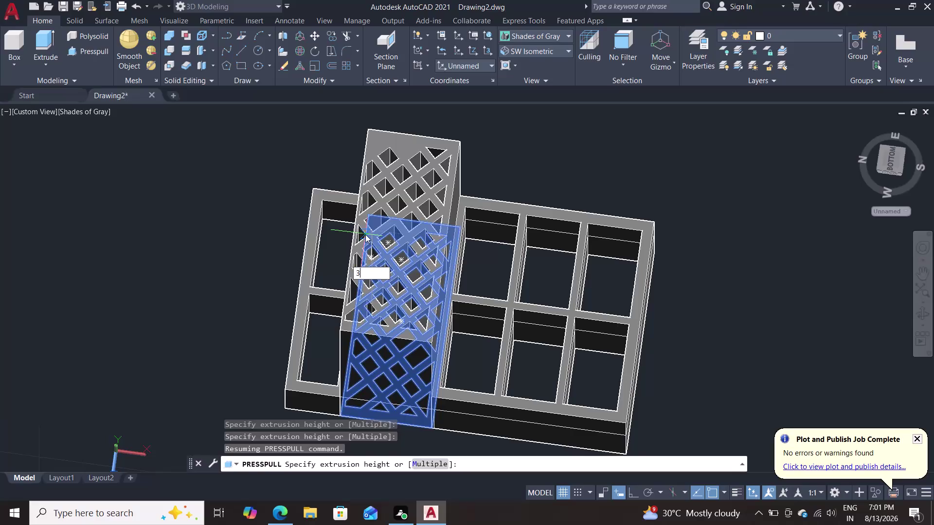
key(0)
key(Return)
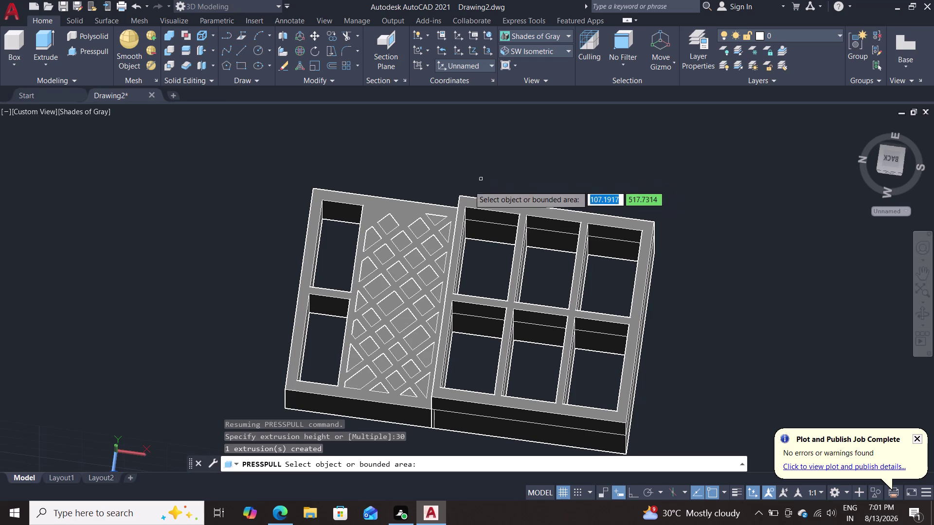
click(389, 227)
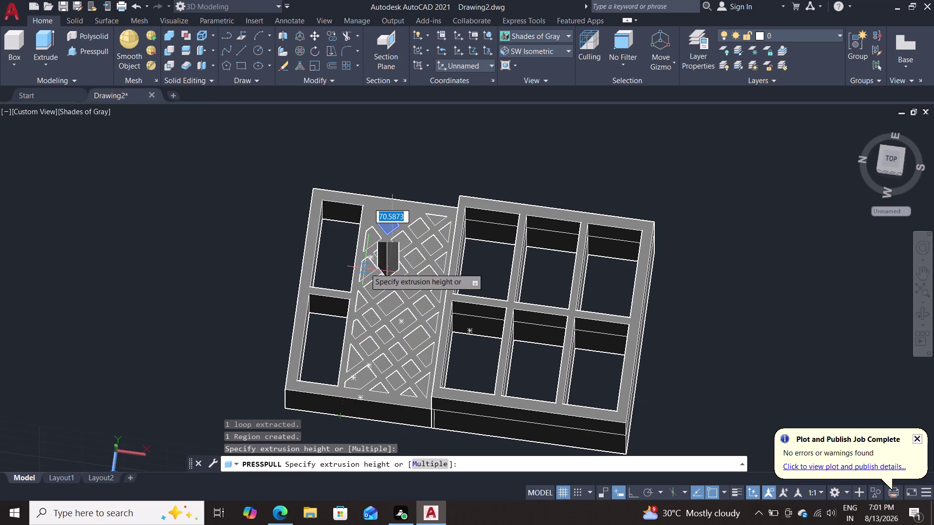
click(354, 455)
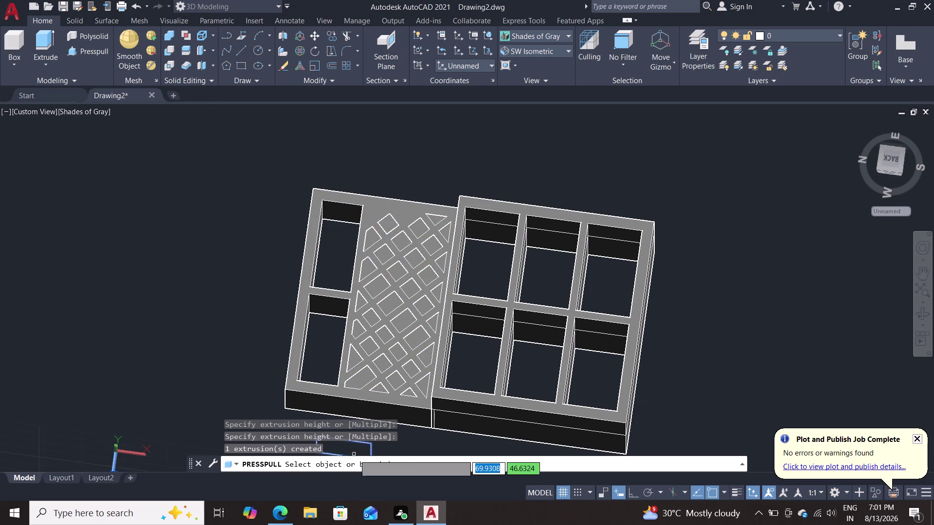
middle_drag(182, 326, 226, 146)
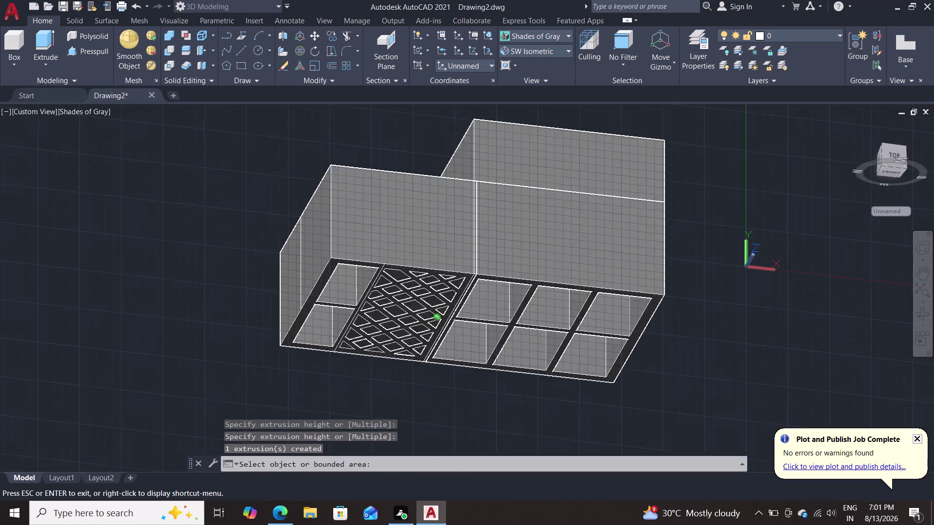
middle_drag(225, 146, 197, 289)
middle_drag(196, 270, 166, 62)
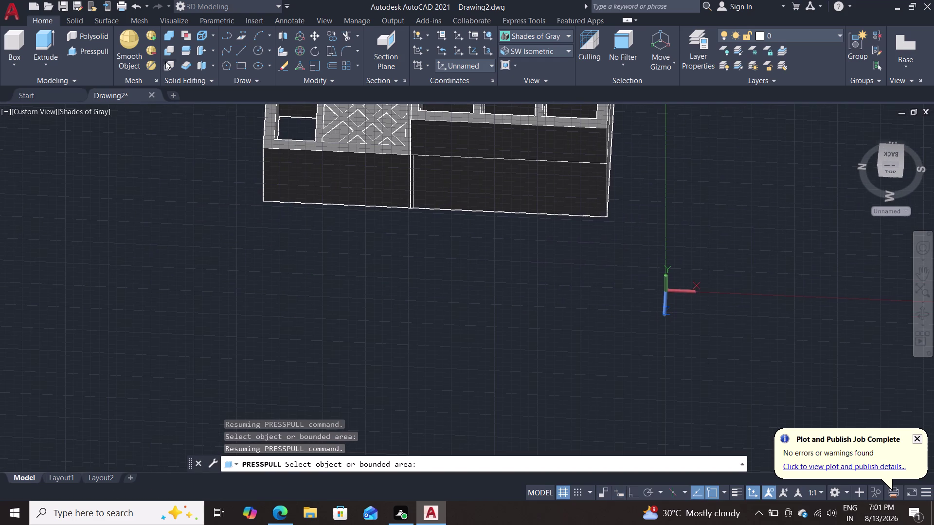
middle_drag(204, 223, 204, 315)
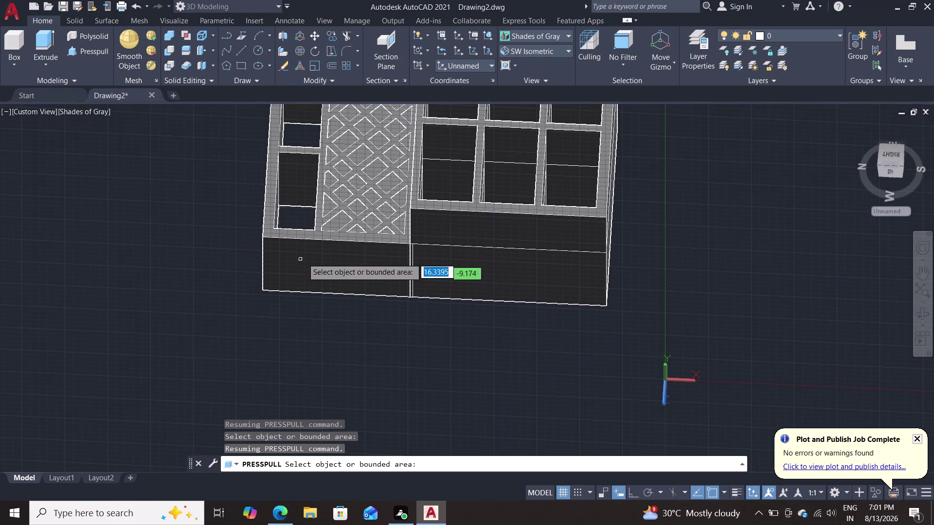
click(341, 221)
click(329, 346)
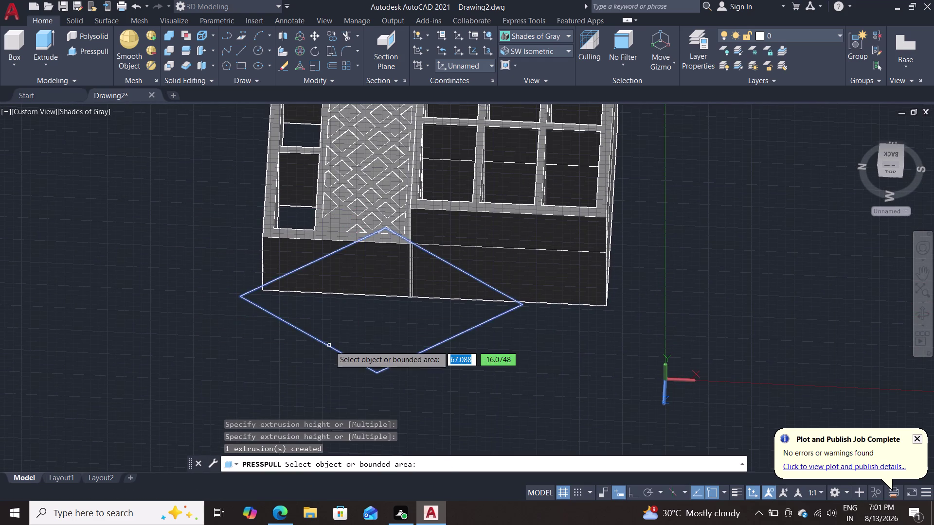
key(ctrl+z)
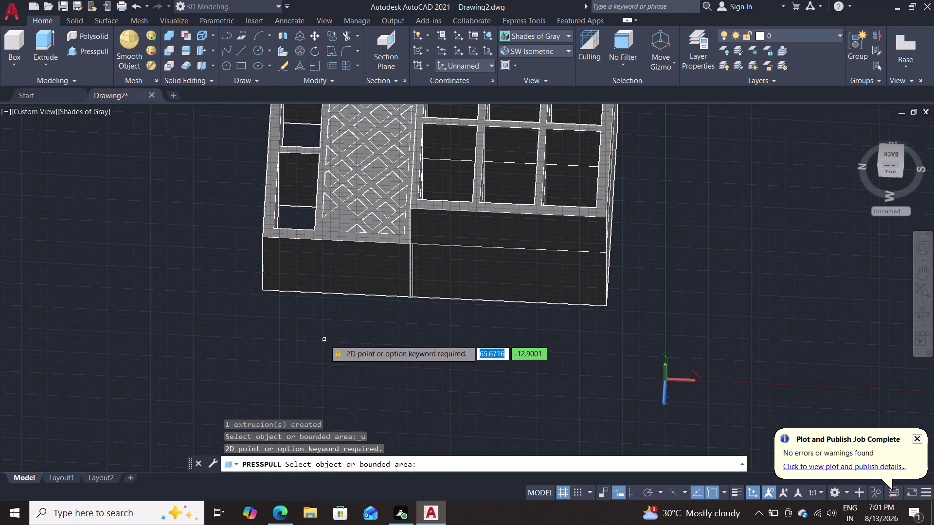
key(ctrl+z)
key(ctrl+z)
key(Escape)
key(ctrl+z)
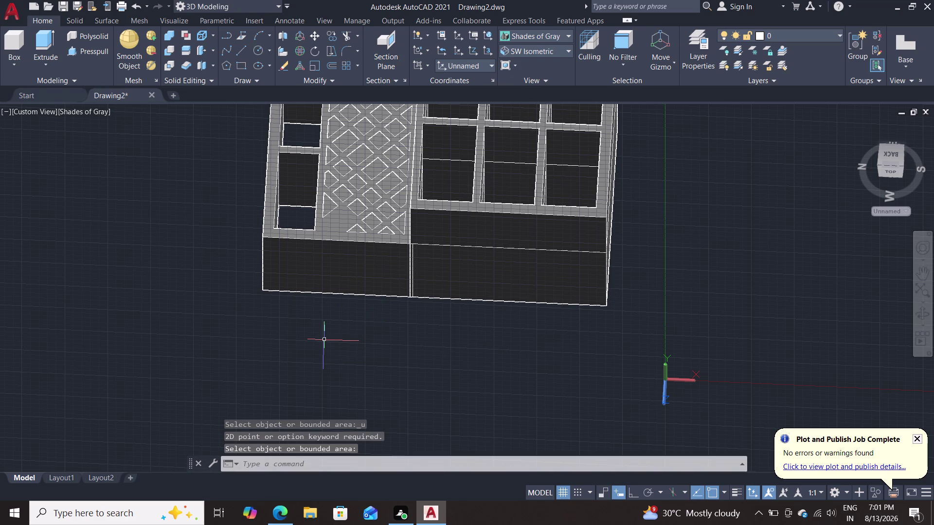
key(ctrl+z)
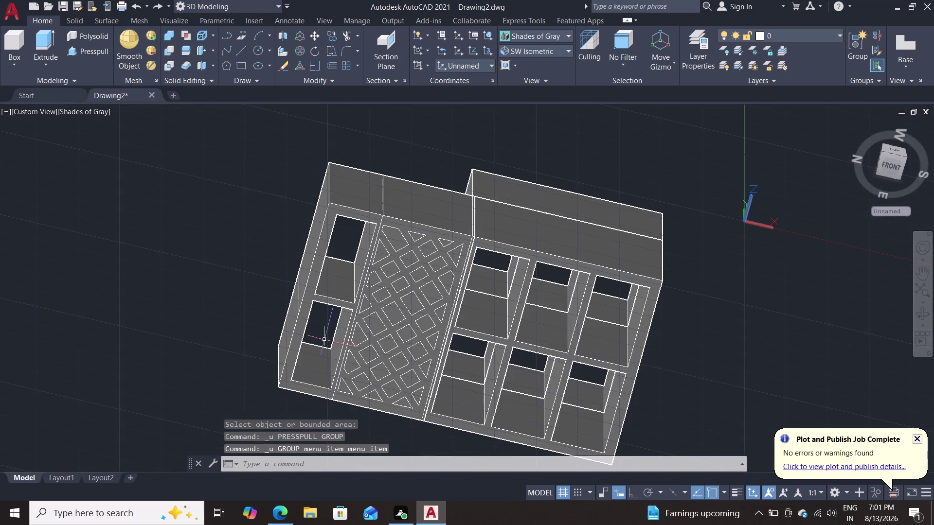
middle_drag(446, 163, 431, 326)
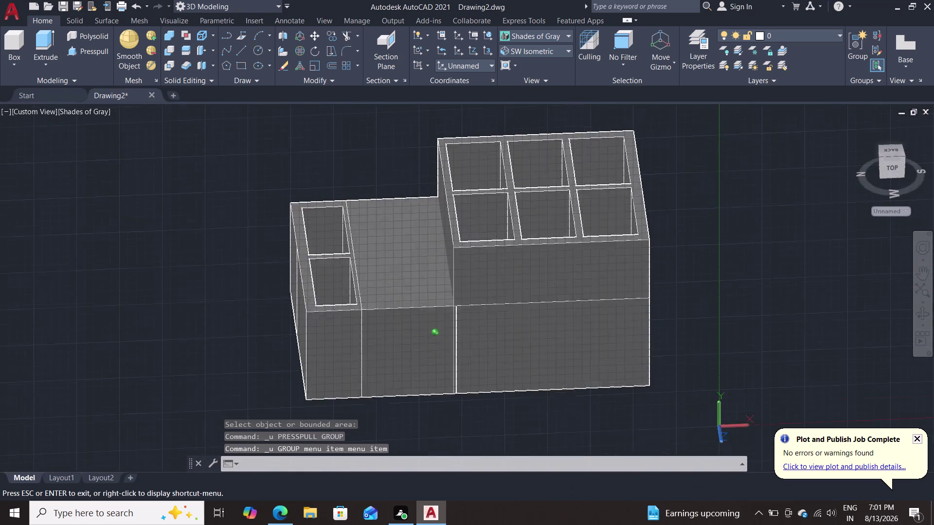
middle_drag(431, 326, 440, 148)
scroll(up, 3)
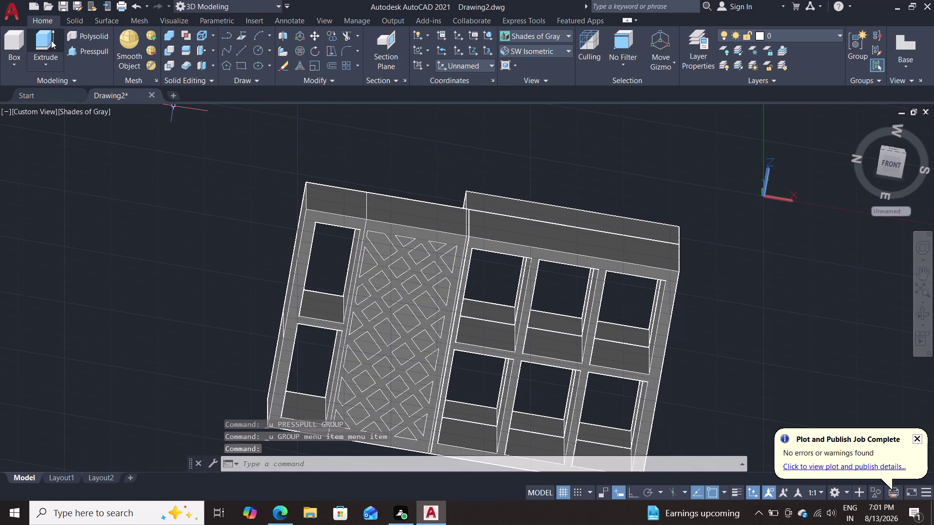
click(79, 49)
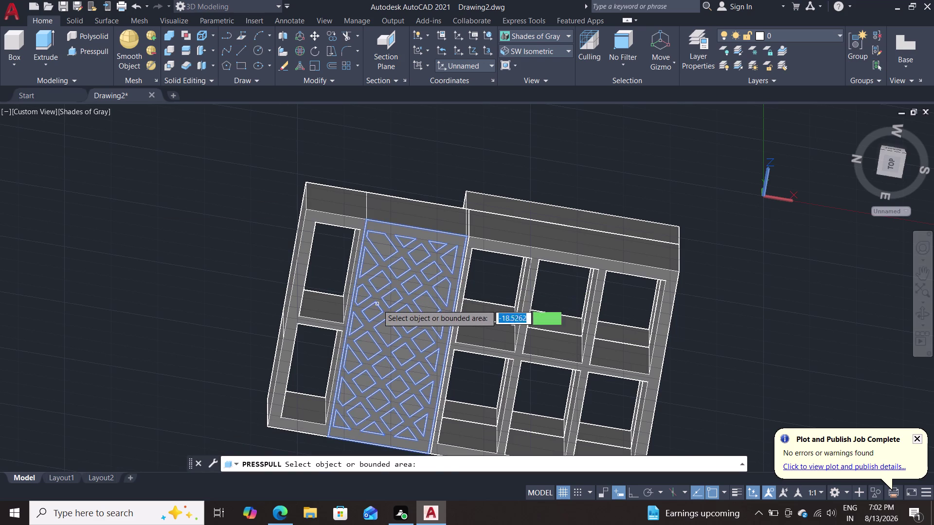
click(377, 304)
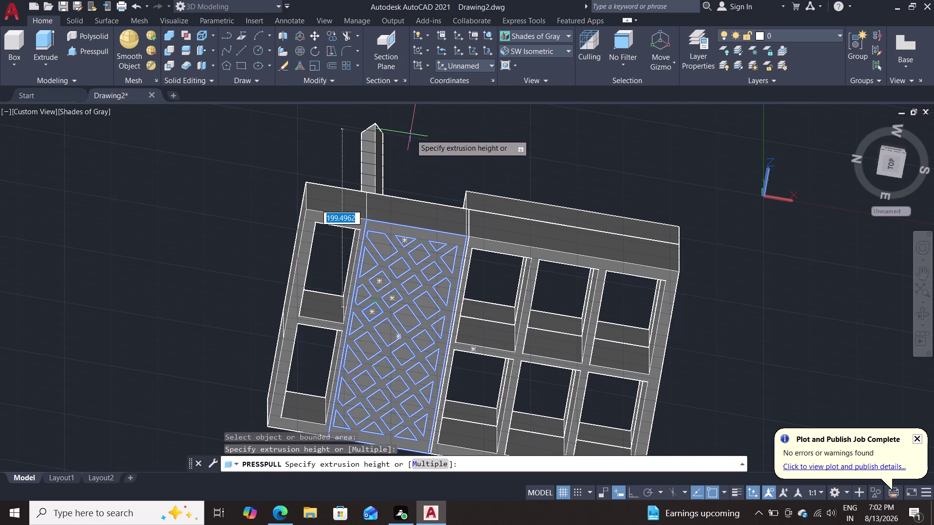
key(Escape)
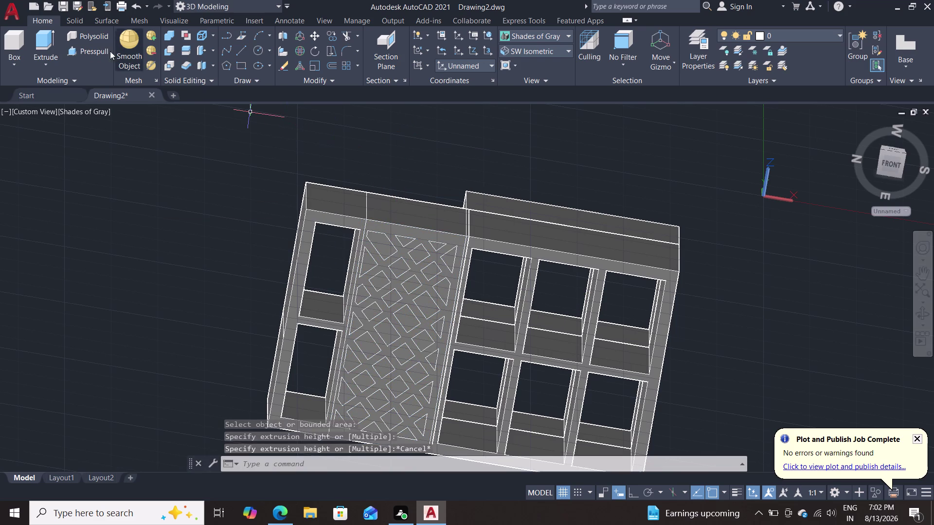
click(88, 51)
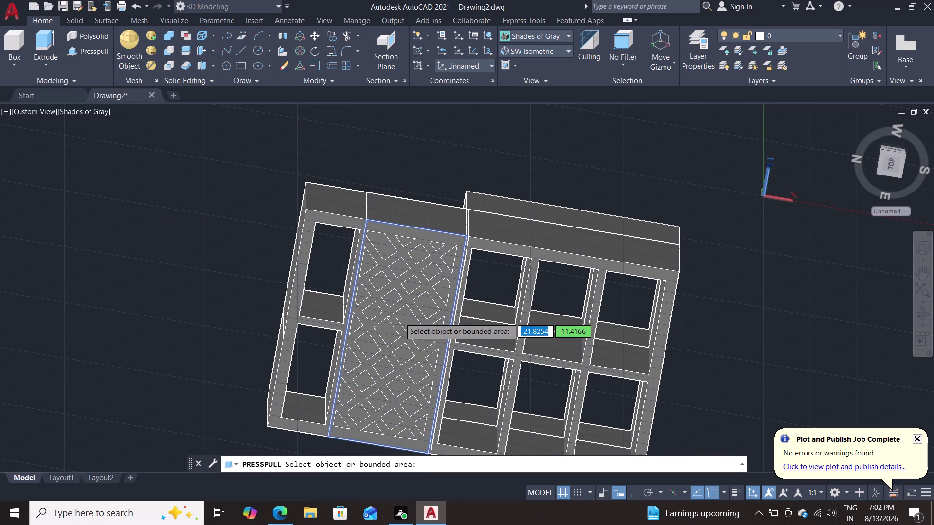
click(366, 326)
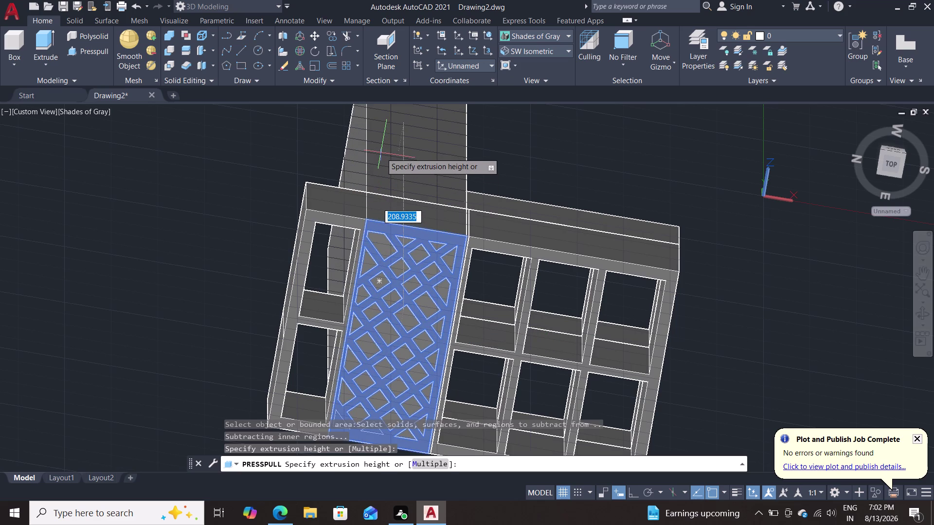
key(Escape)
key(Escape)
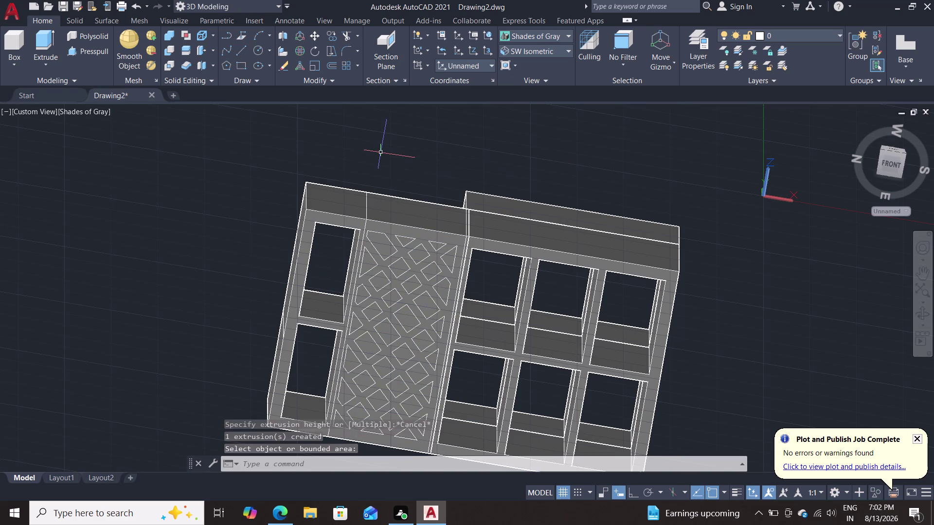
key(s)
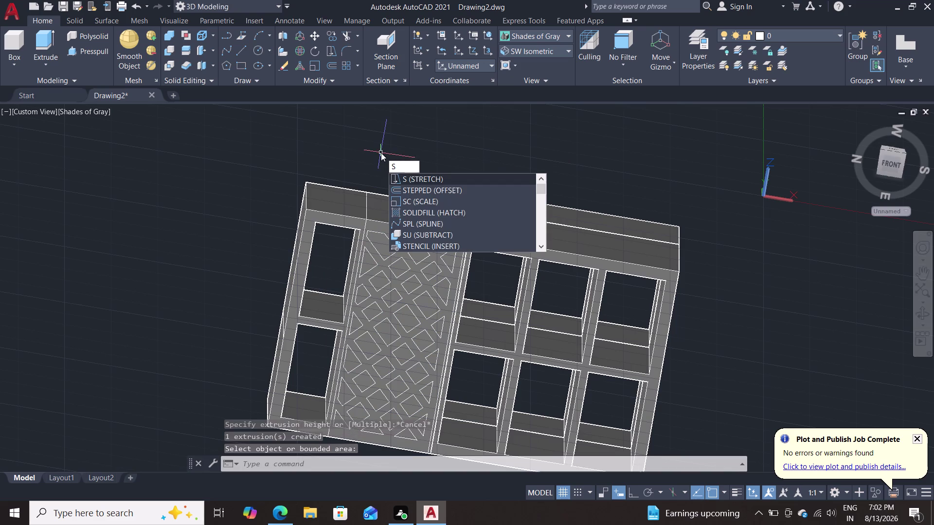
key(Escape)
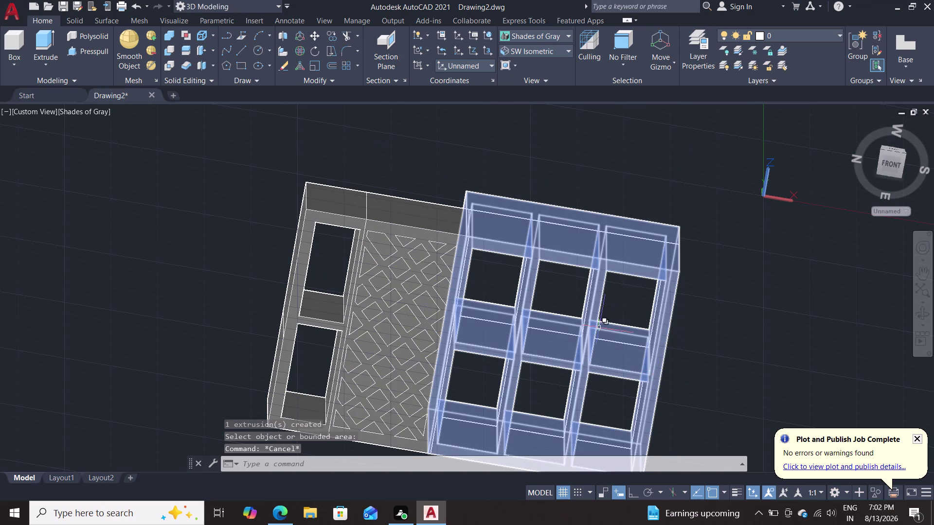
click(169, 52)
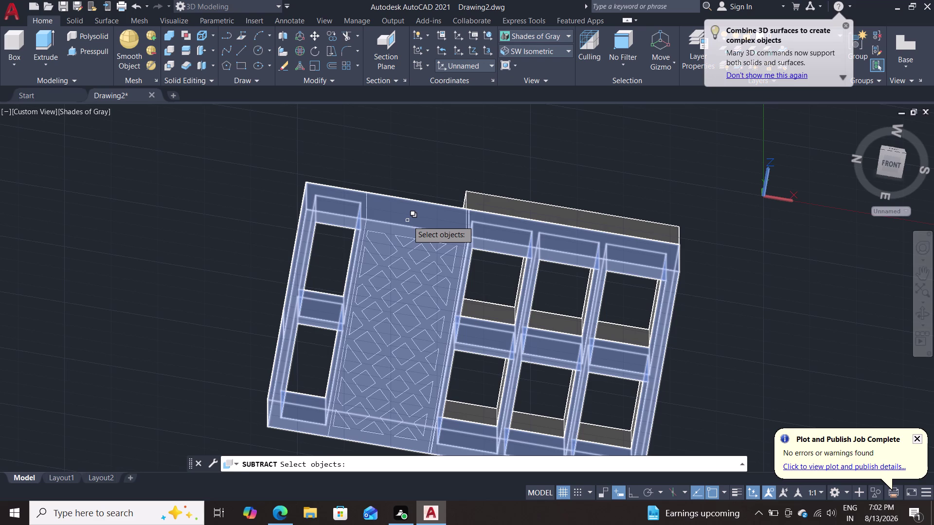
key(Return)
key(Escape)
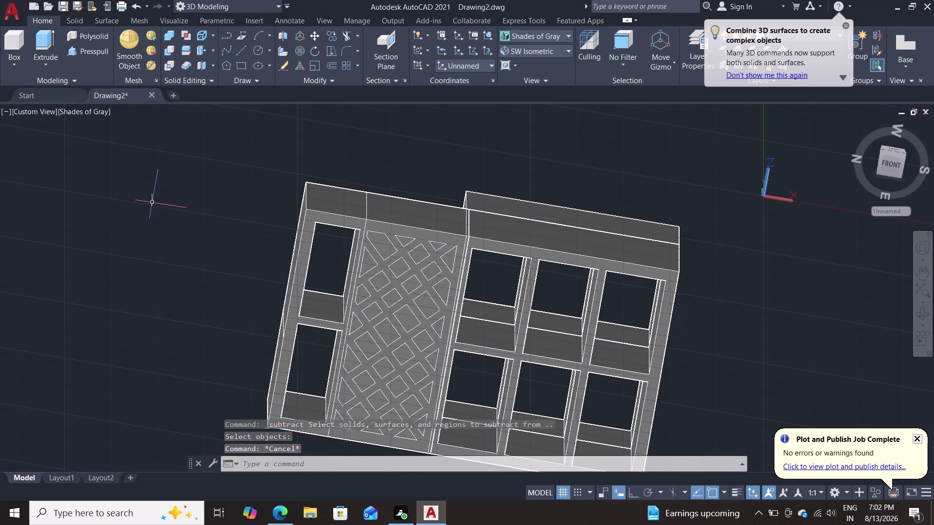
click(165, 50)
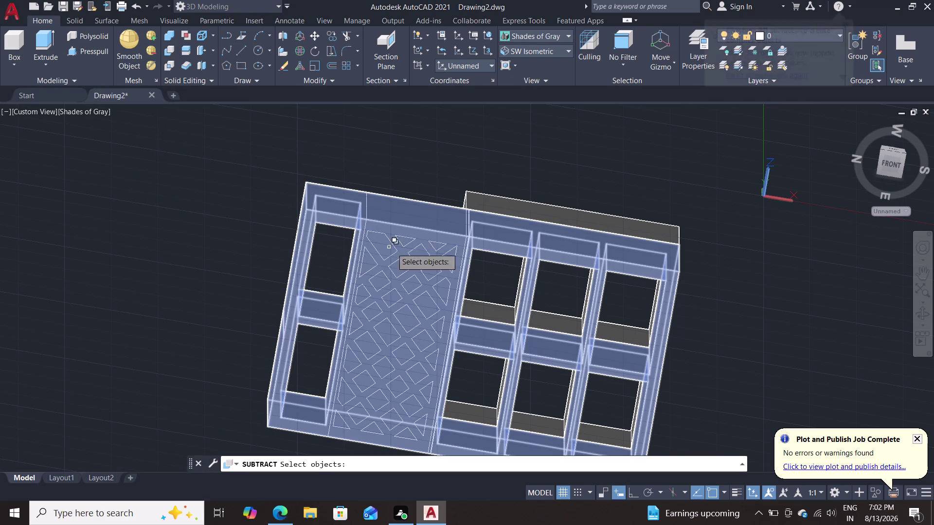
click(422, 235)
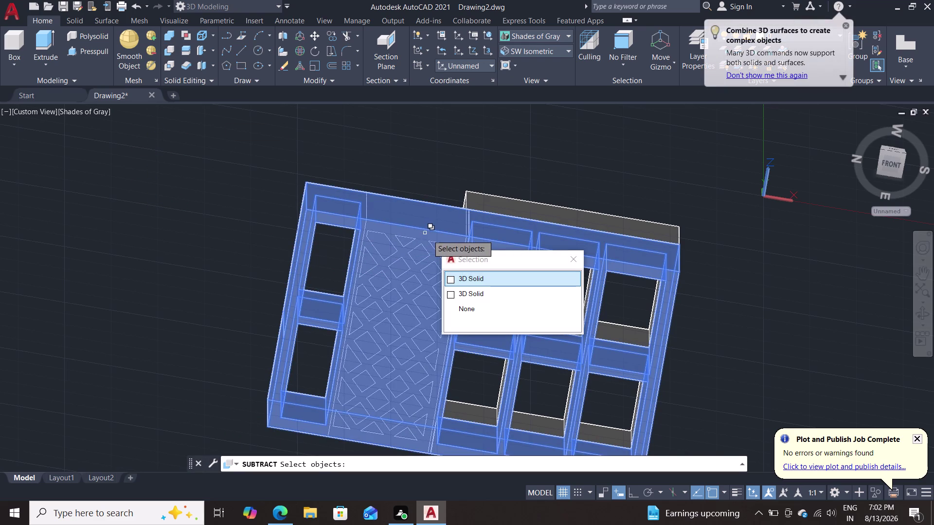
click(457, 279)
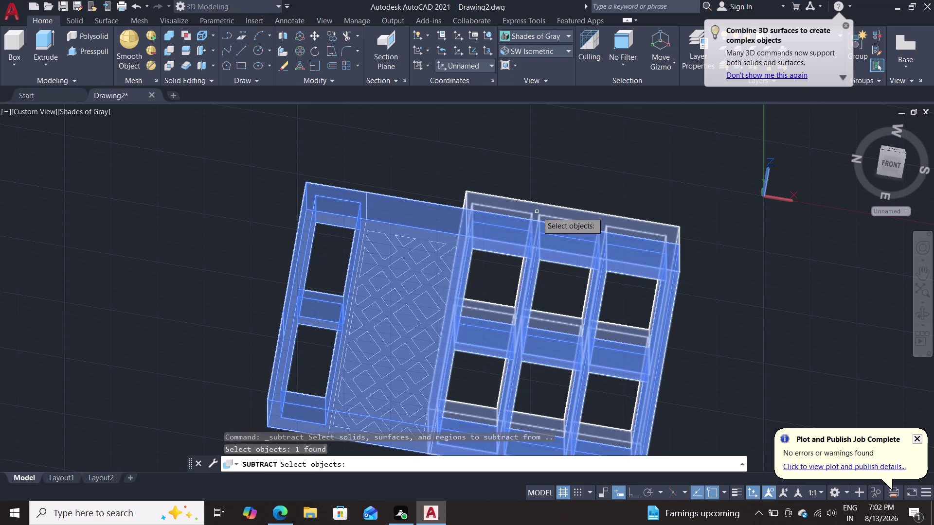
click(532, 214)
middle_drag(556, 169, 532, 257)
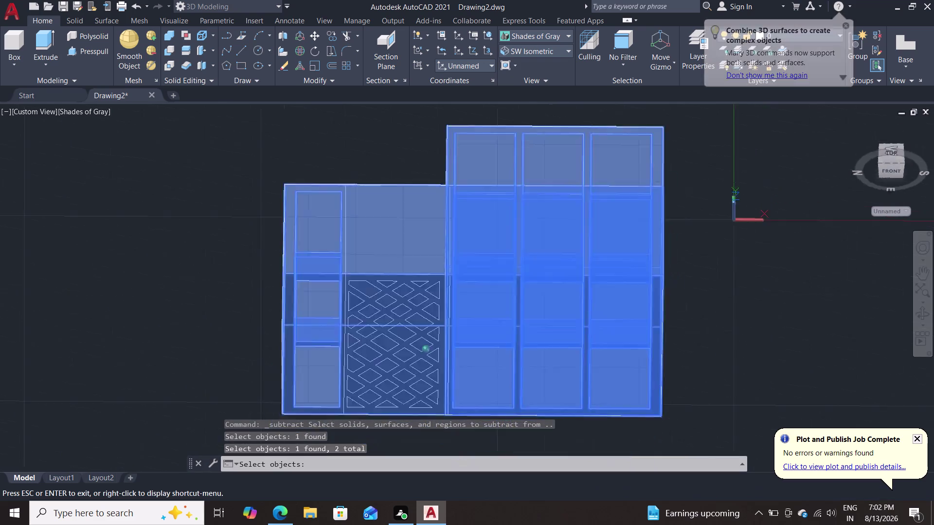
middle_drag(532, 257, 602, 383)
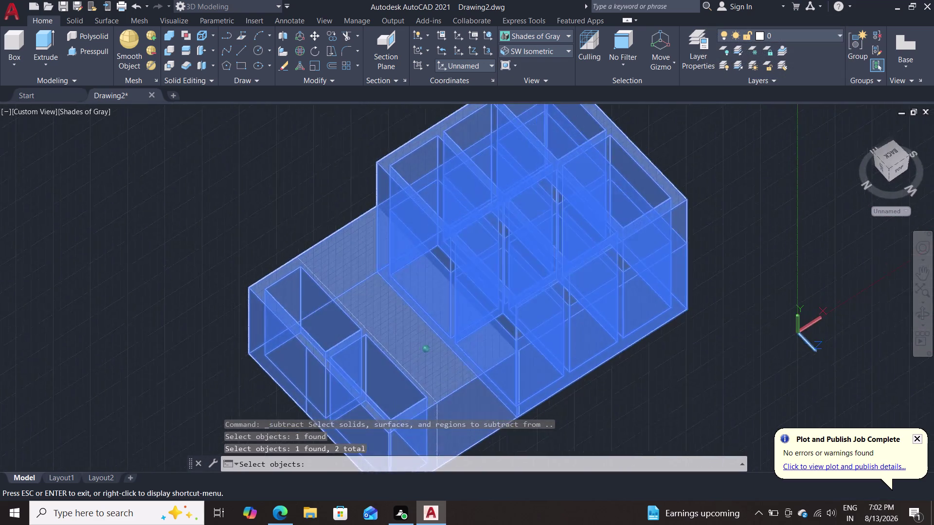
middle_drag(602, 383, 567, 138)
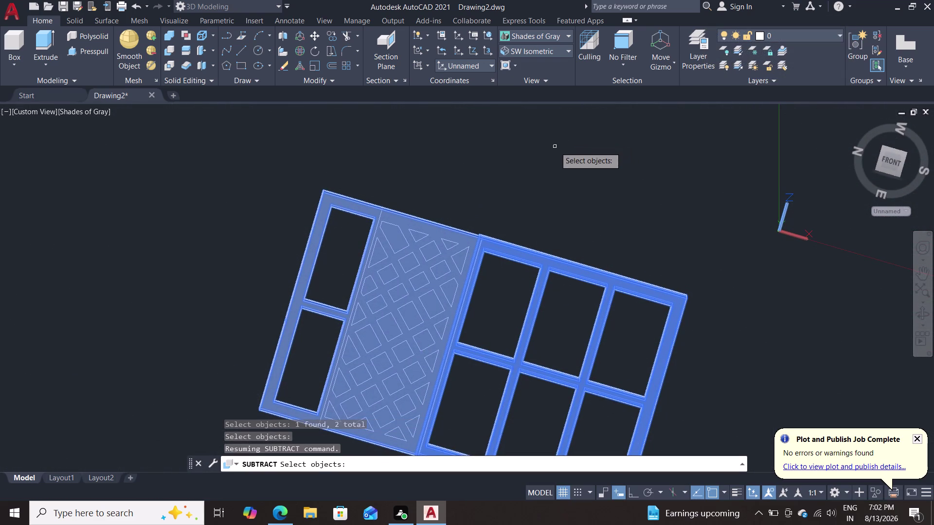
key(Return)
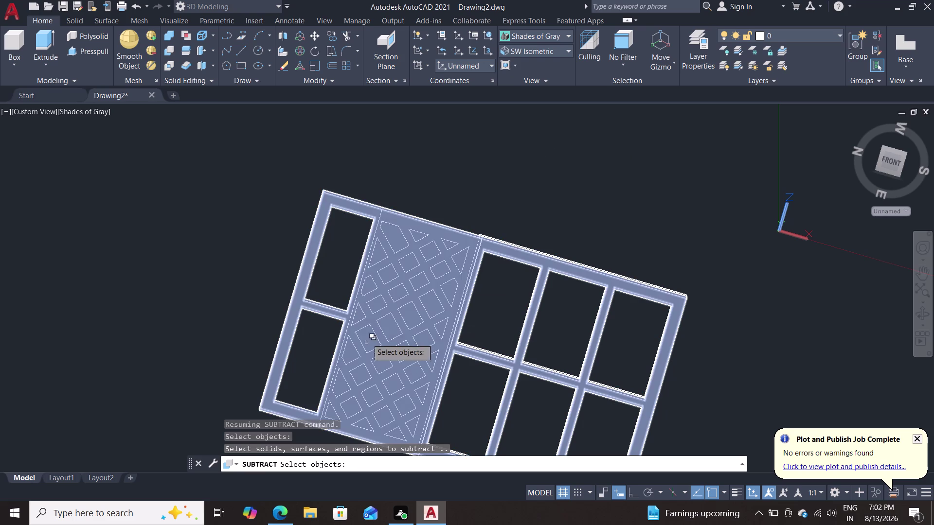
triple_click(378, 331)
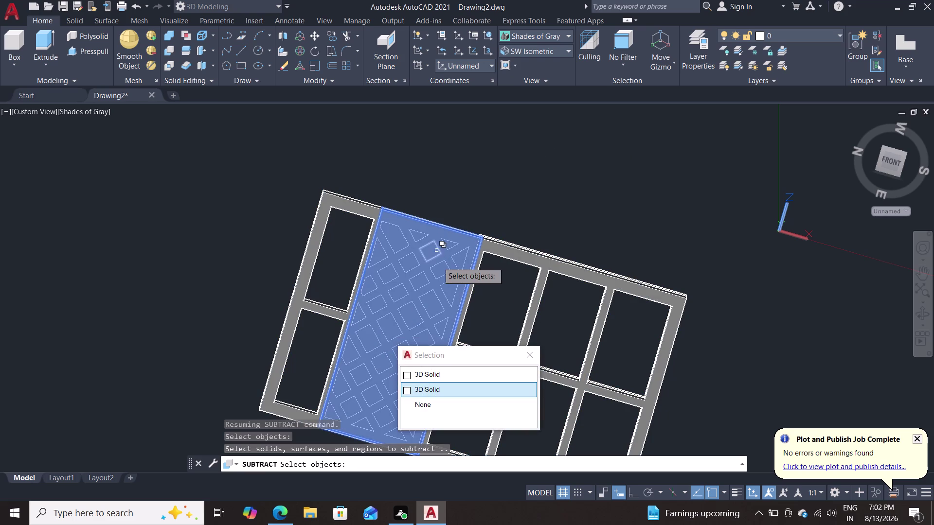
click(432, 393)
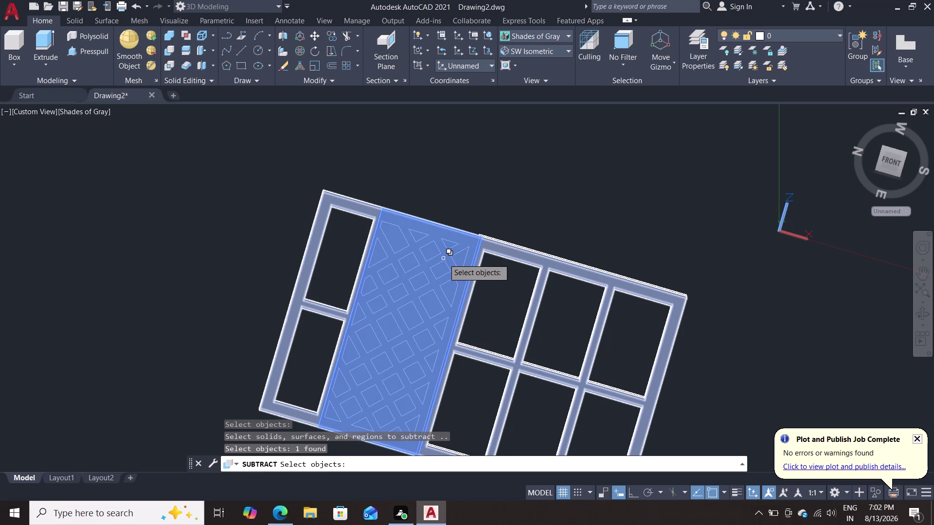
key(Escape)
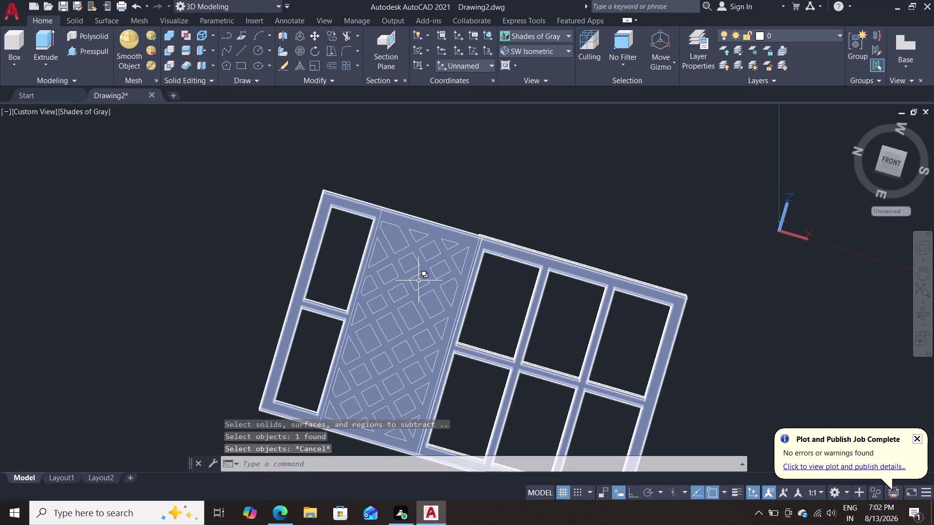
scroll(up, 3)
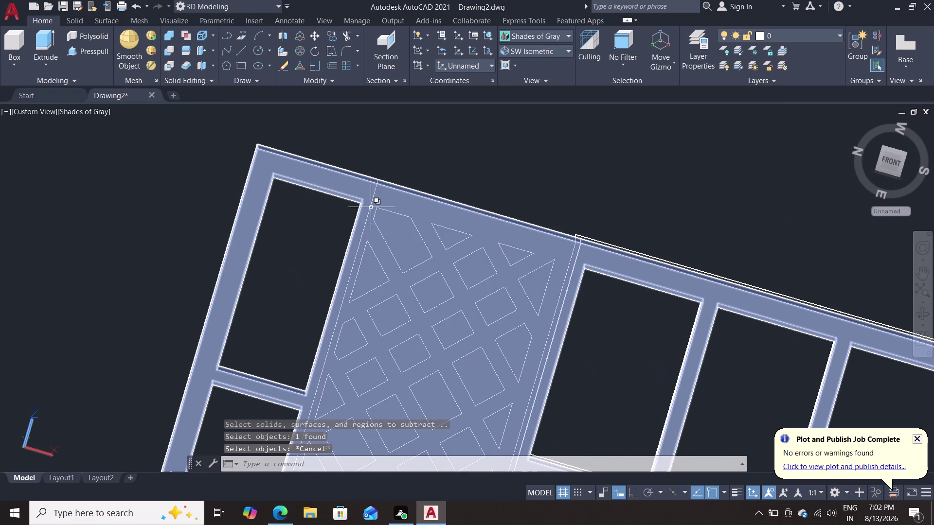
scroll(down, 3)
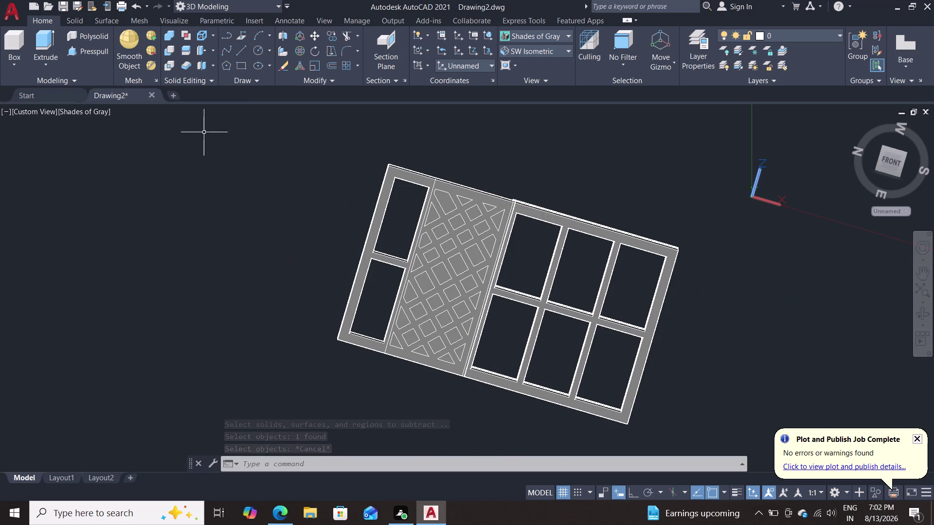
click(170, 48)
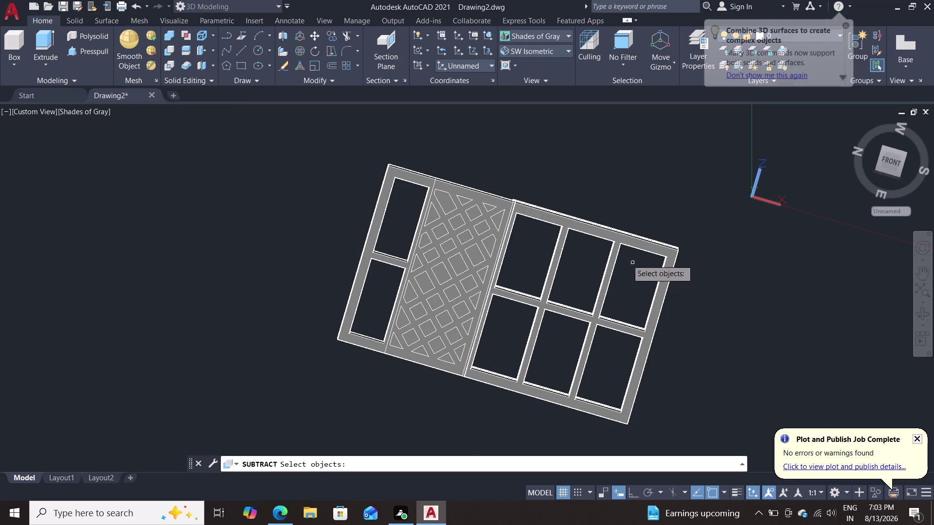
click(593, 233)
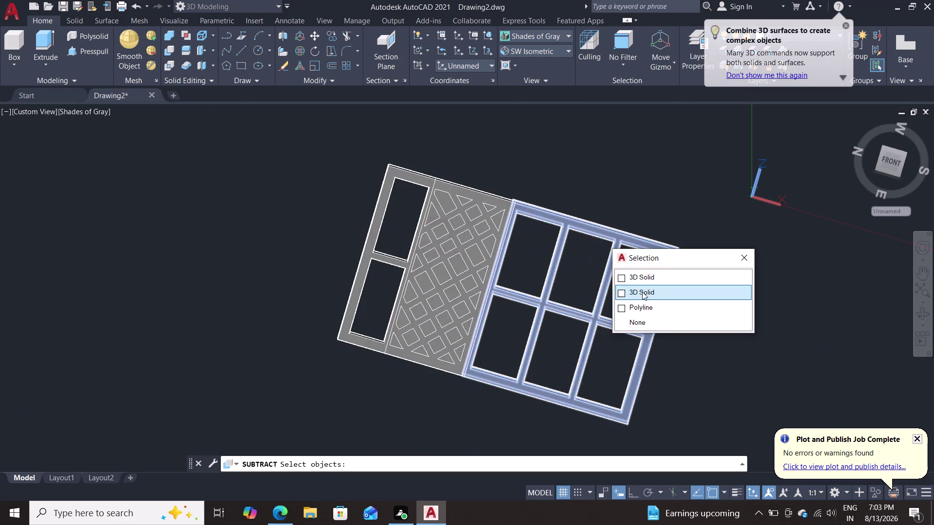
click(646, 279)
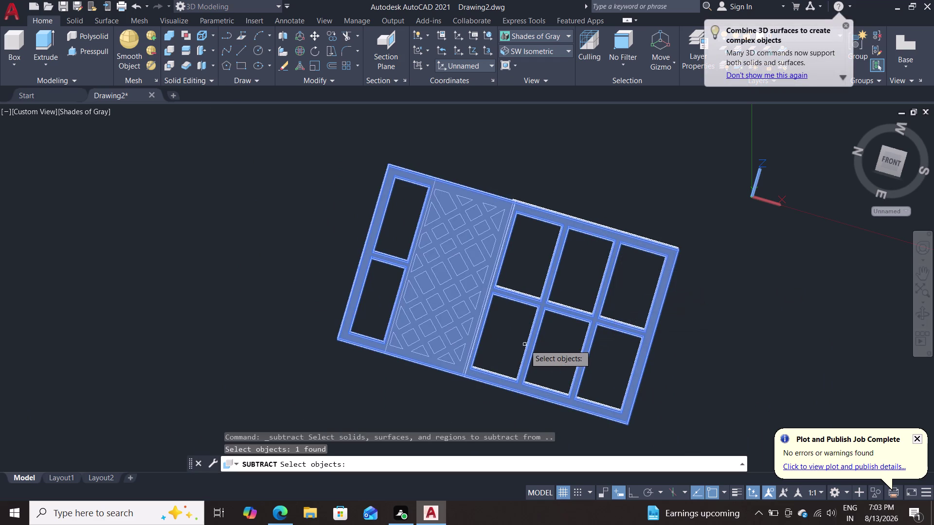
key(Return)
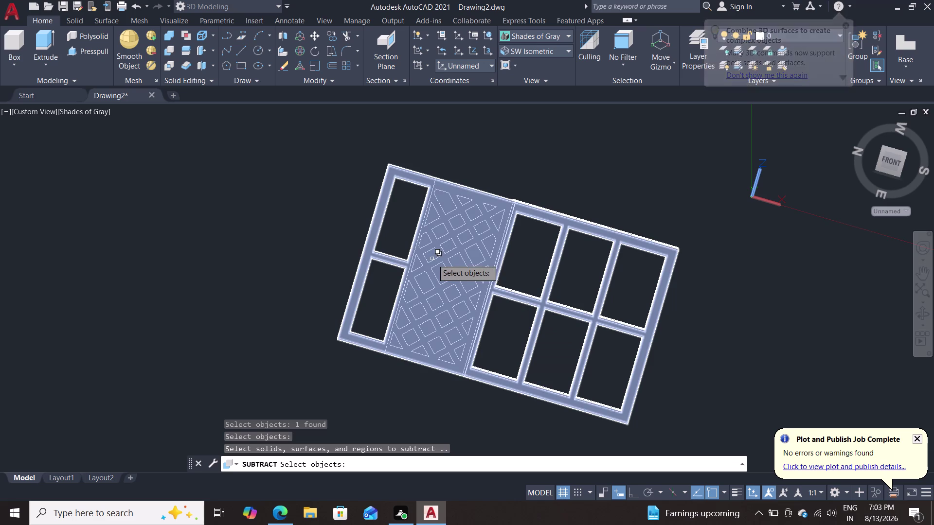
double_click(439, 263)
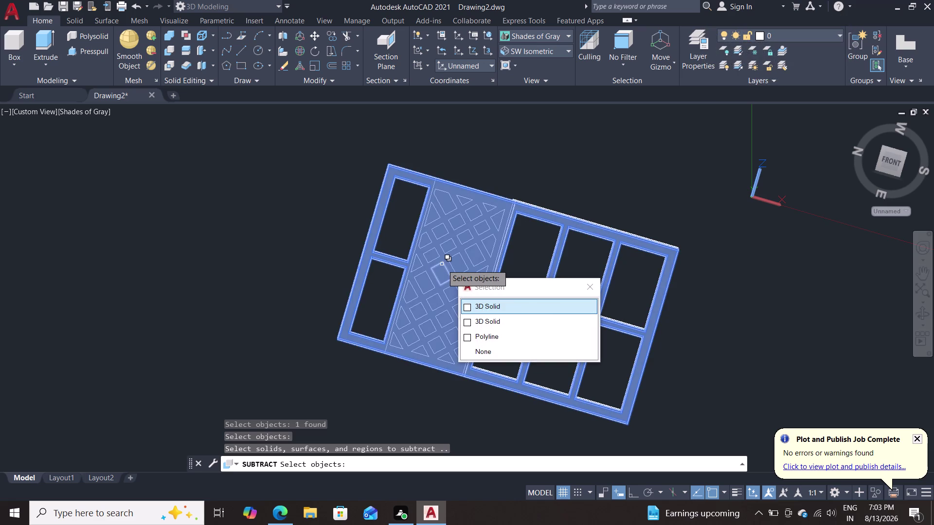
key(Return)
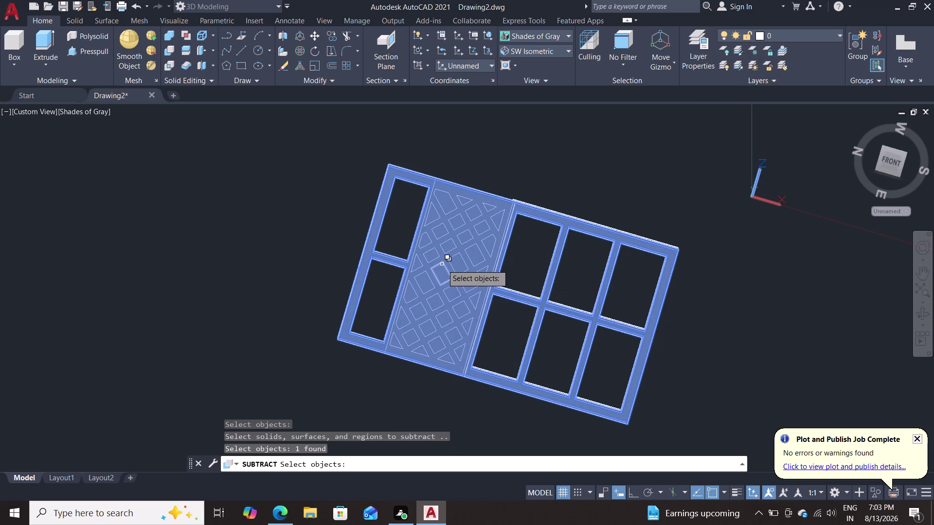
key(Escape)
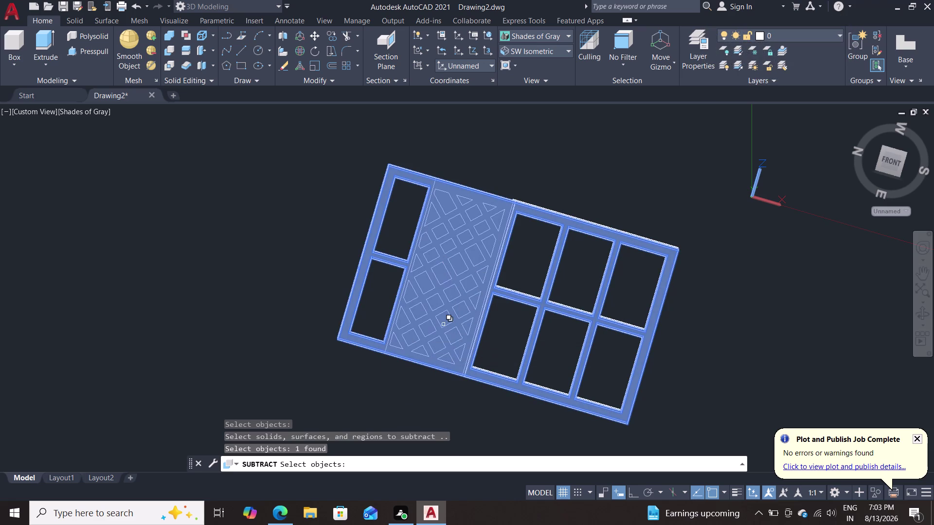
click(170, 44)
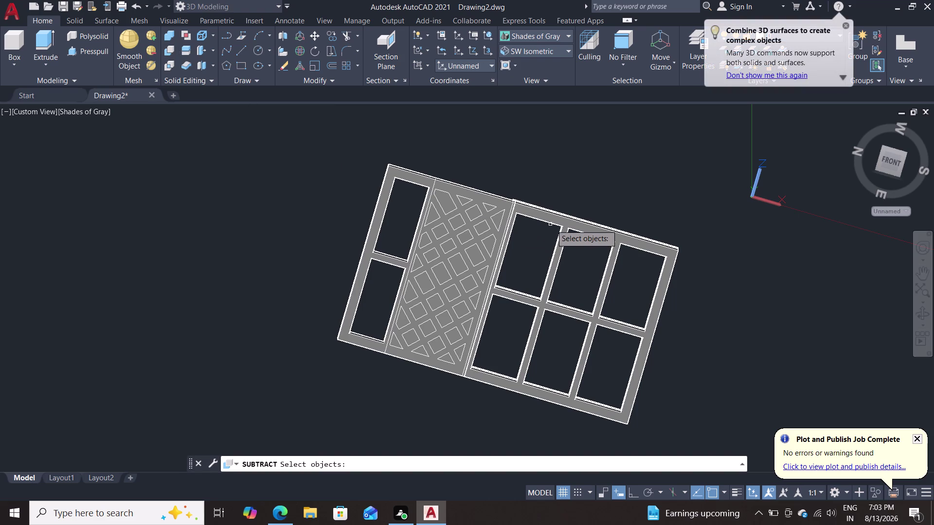
click(556, 221)
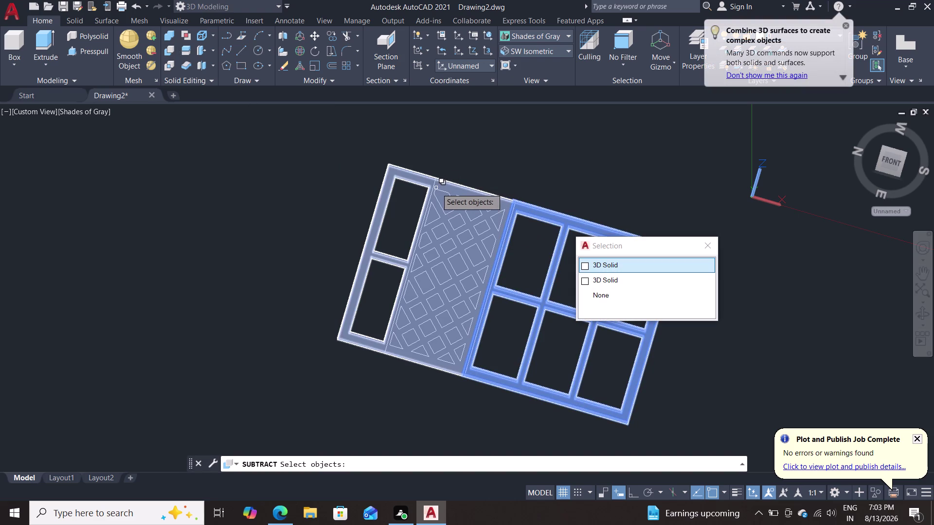
click(435, 188)
click(508, 234)
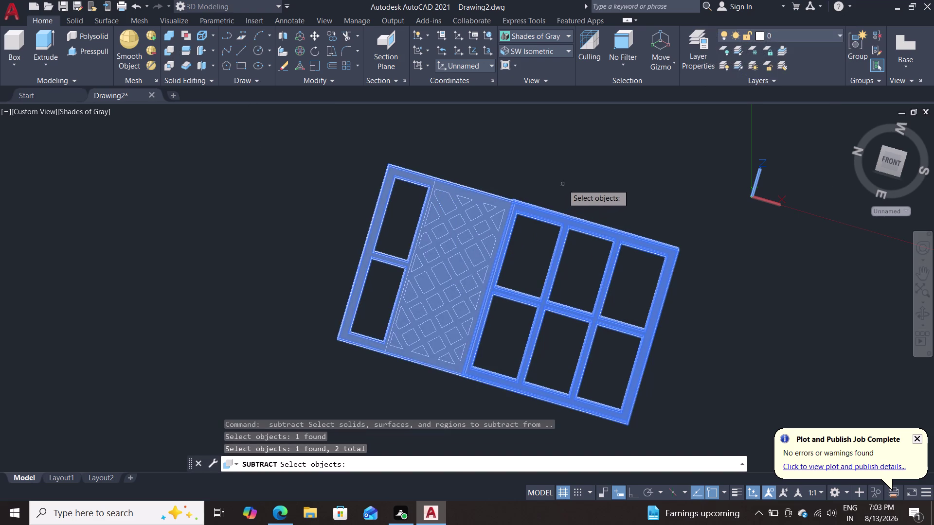
middle_drag(567, 183, 550, 199)
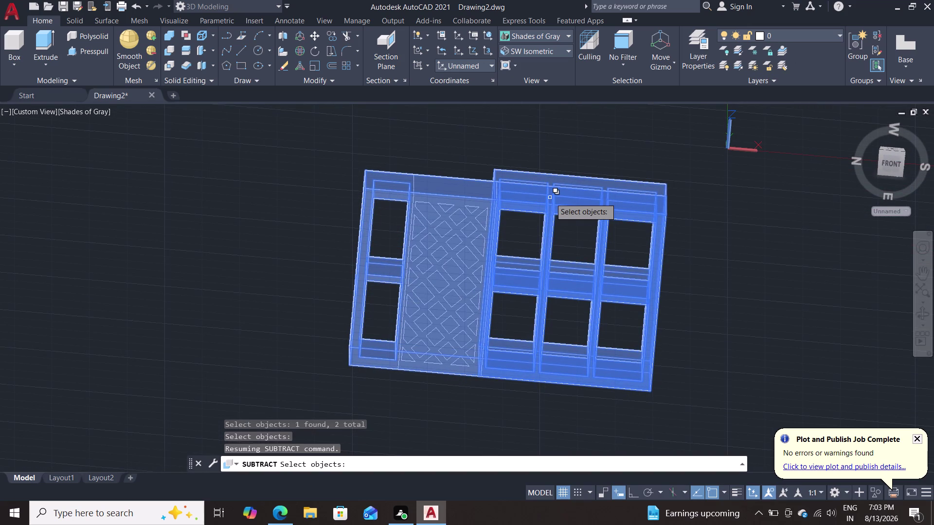
key(Return)
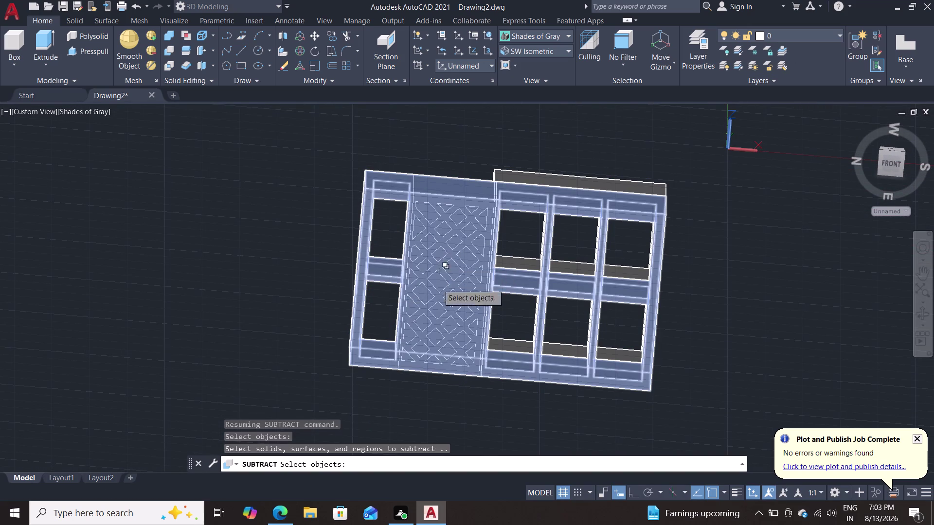
click(453, 283)
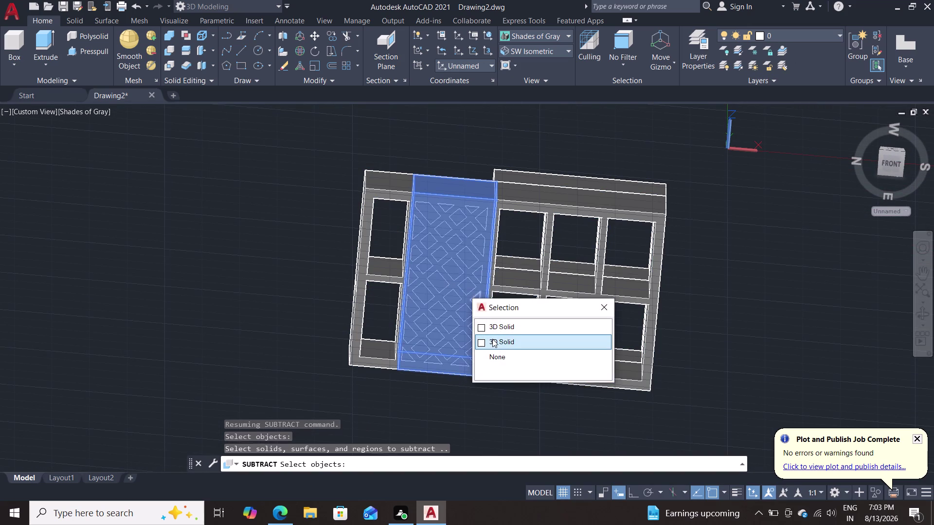
double_click(492, 339)
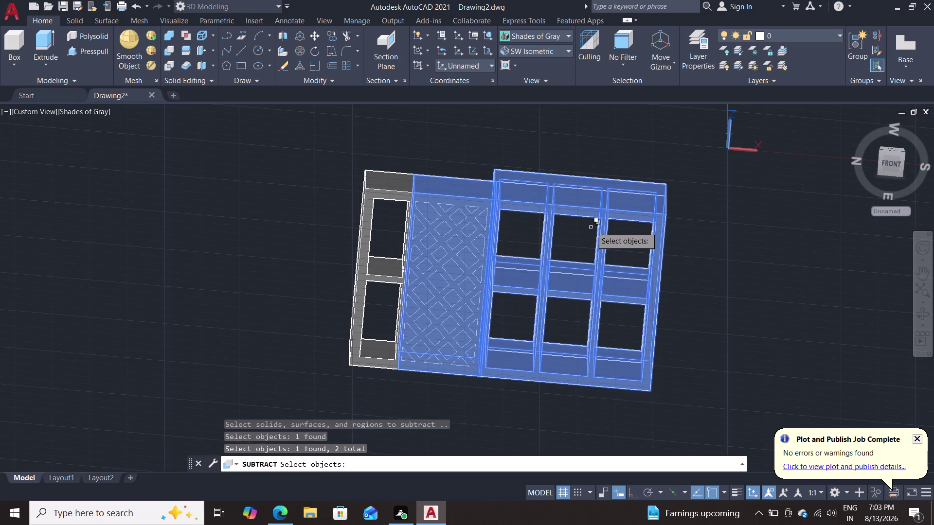
middle_drag(620, 136, 600, 340)
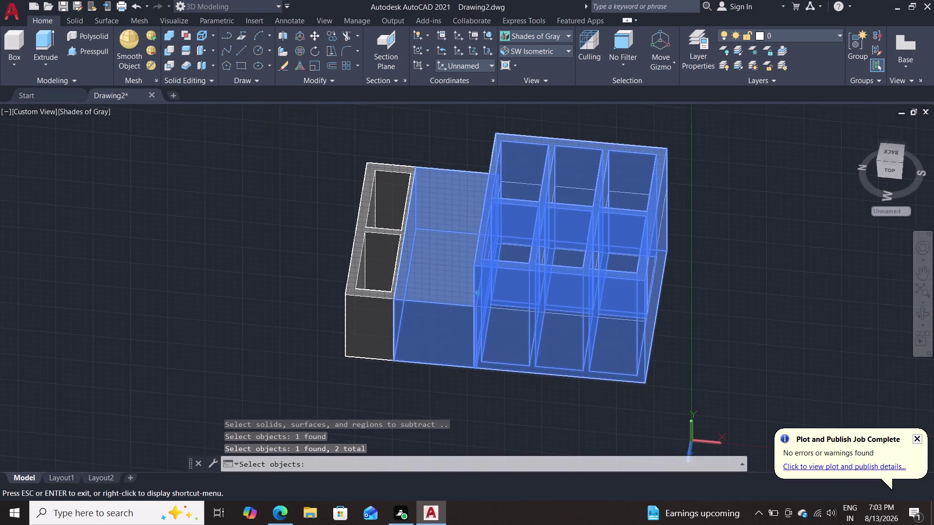
middle_drag(600, 340, 616, 220)
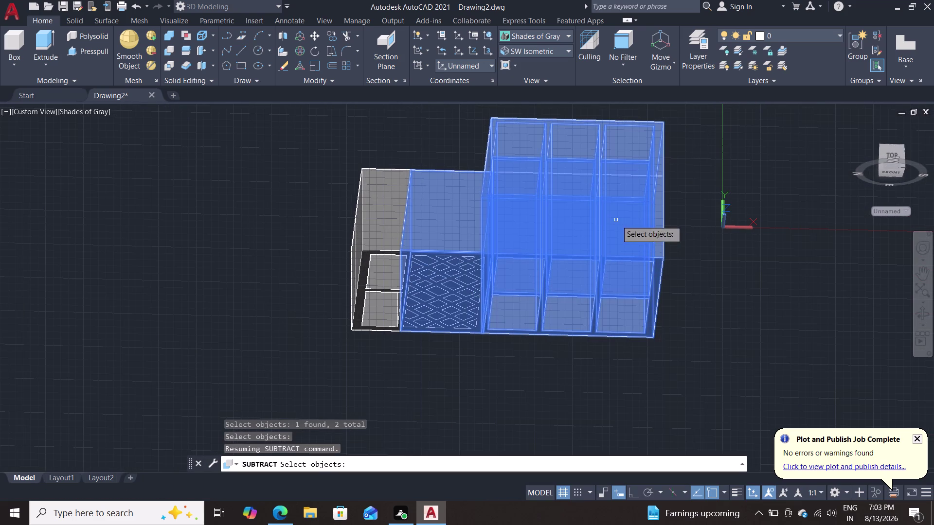
click(589, 198)
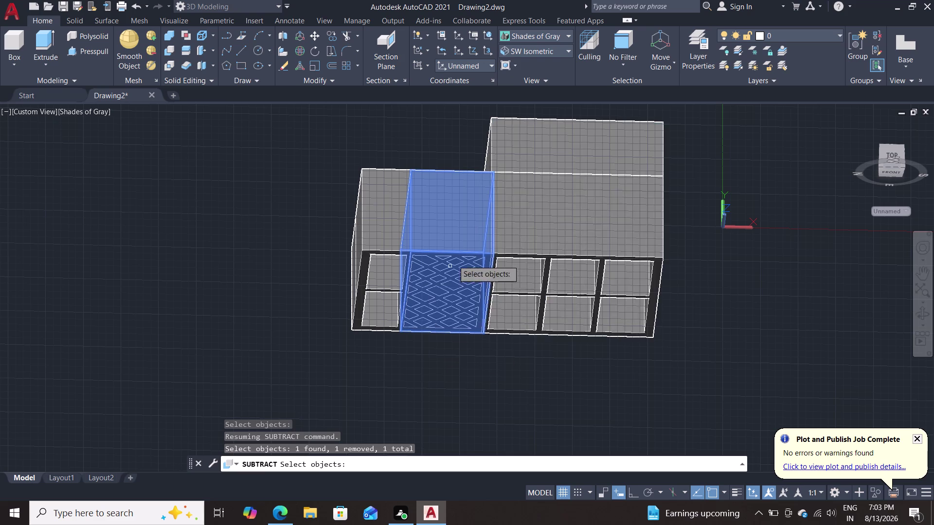
click(458, 219)
click(465, 211)
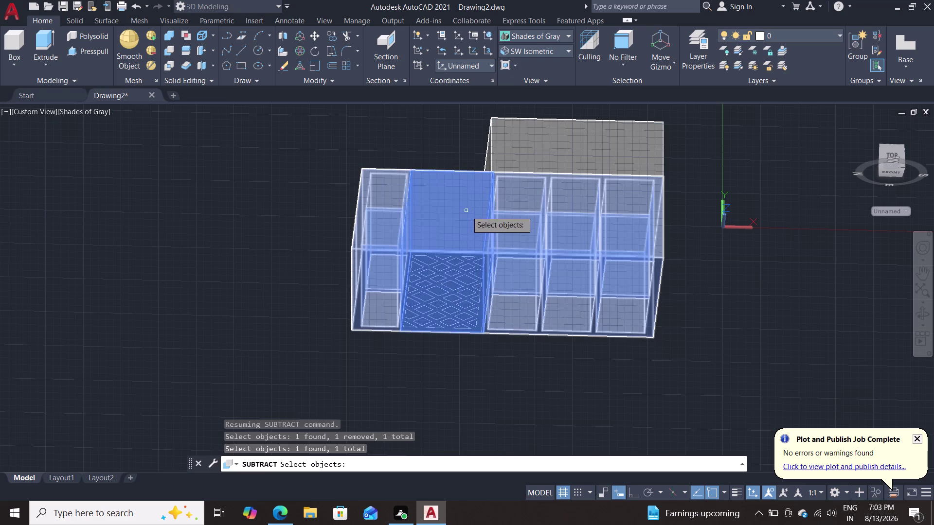
middle_drag(482, 388, 505, 288)
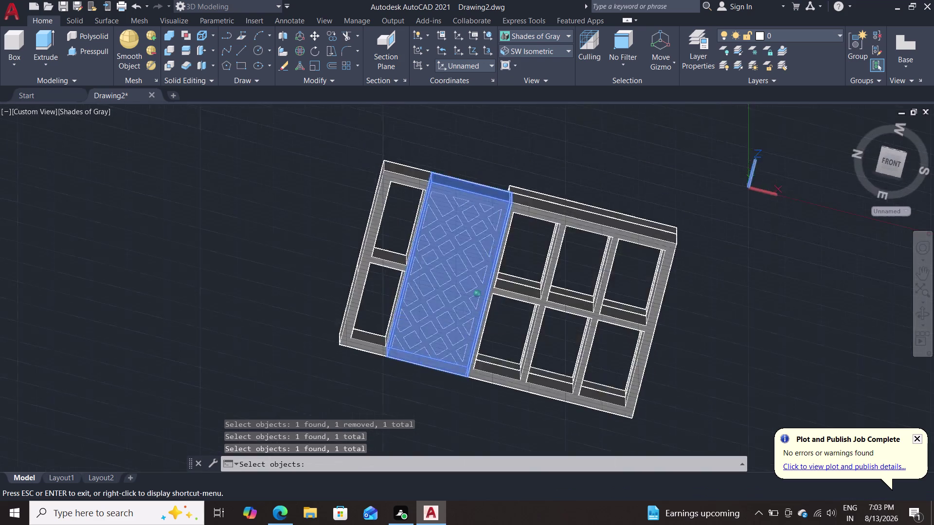
middle_drag(505, 288, 525, 360)
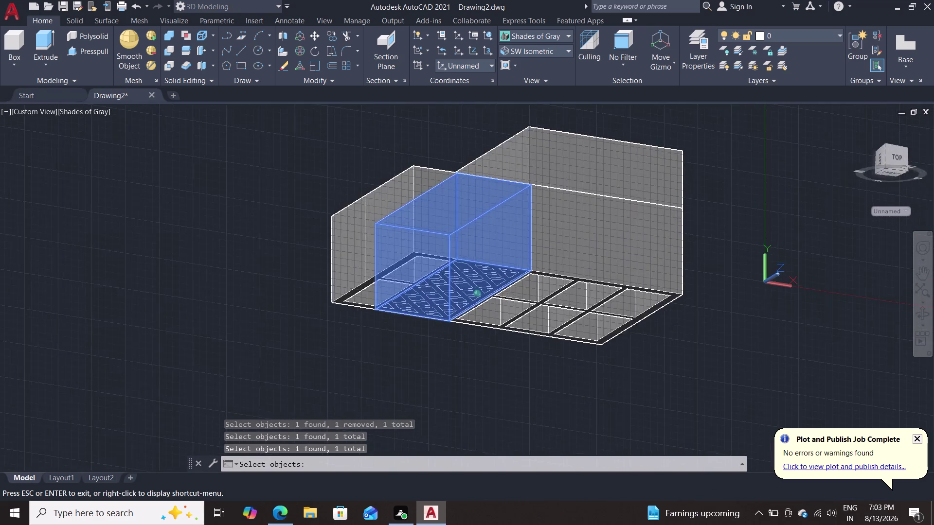
middle_drag(524, 360, 532, 186)
key(Escape)
key(Escape)
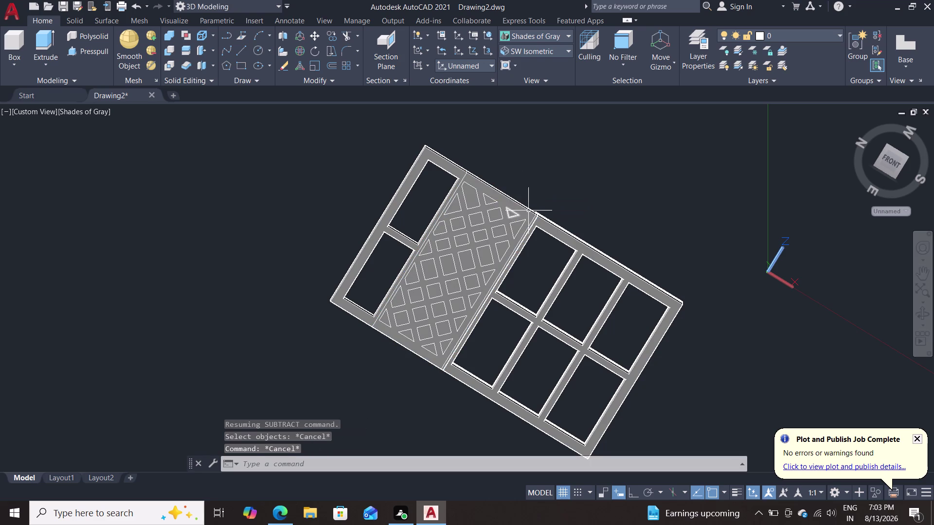
Start a subtraction, choosing the outer organizer solid as the one to subtract from.
middle_drag(603, 183, 548, 326)
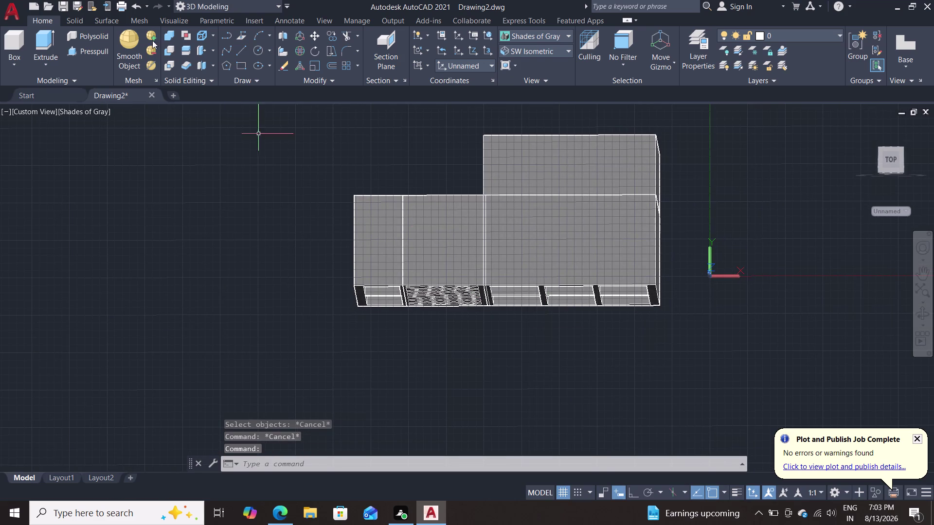
click(169, 52)
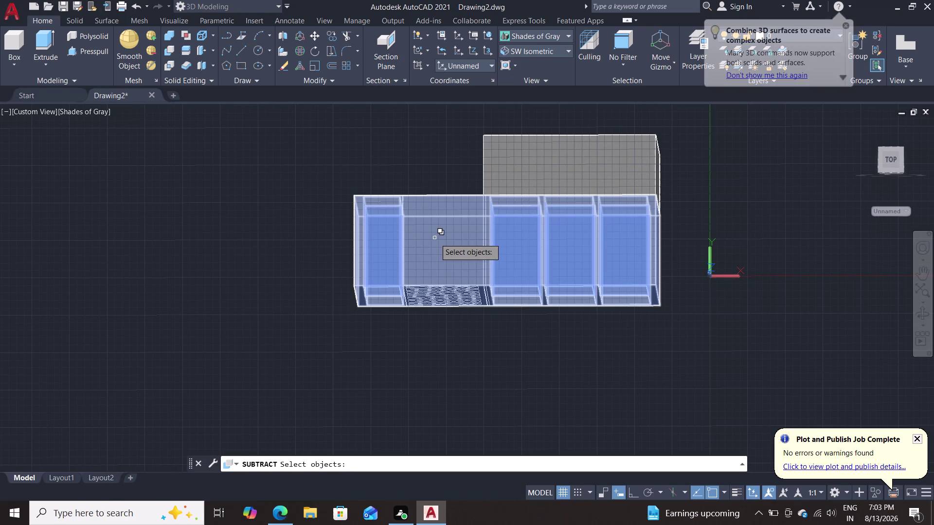
click(444, 243)
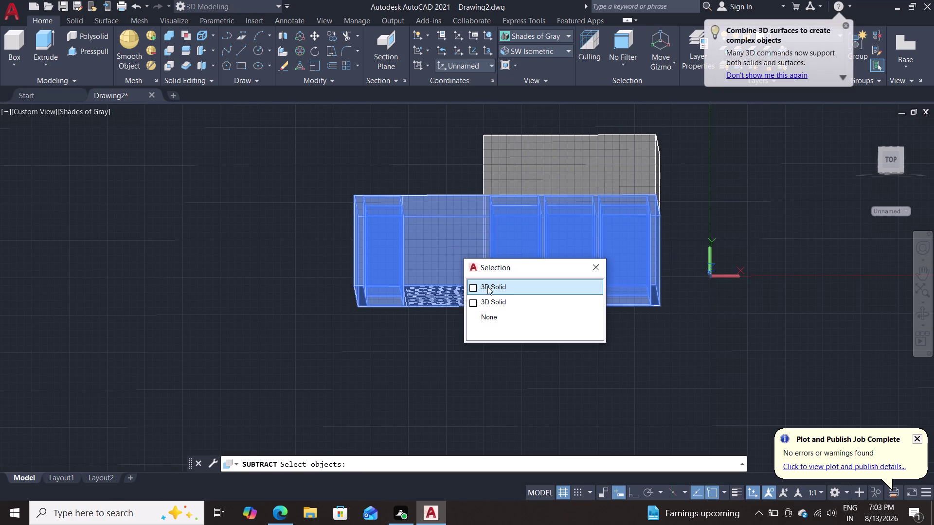
click(487, 286)
middle_drag(463, 152, 444, 301)
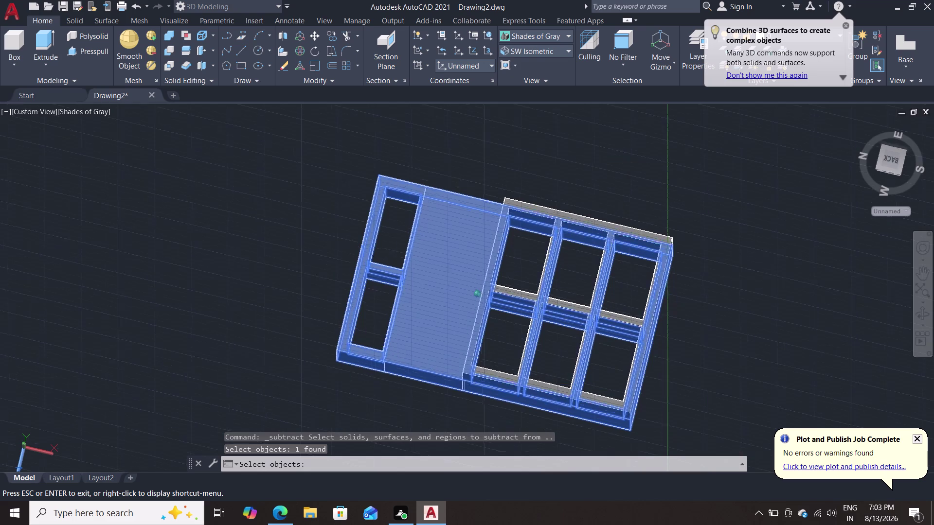
middle_drag(443, 301, 477, 85)
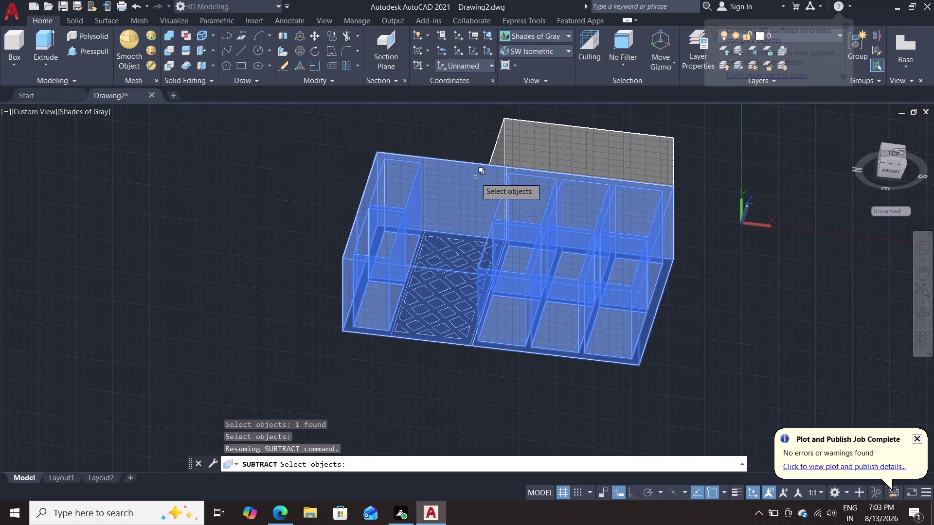
key(Return)
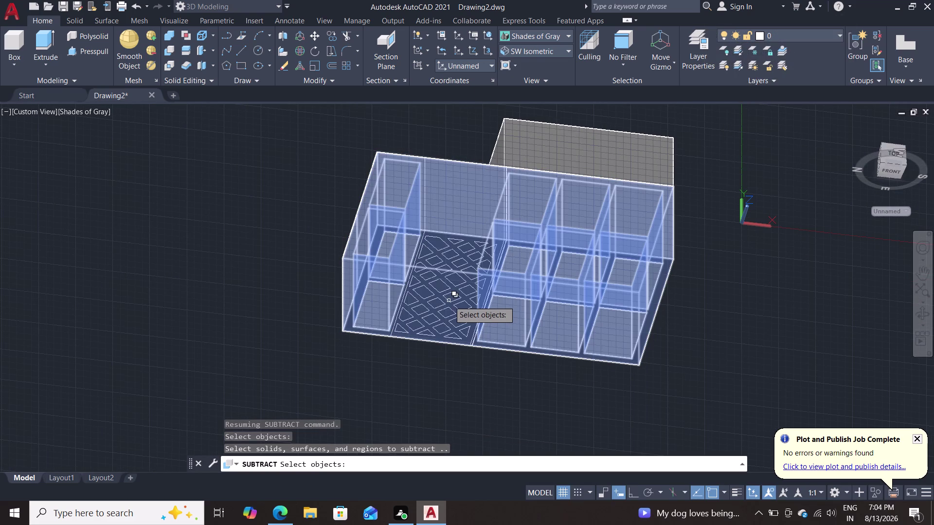
middle_drag(320, 358, 321, 326)
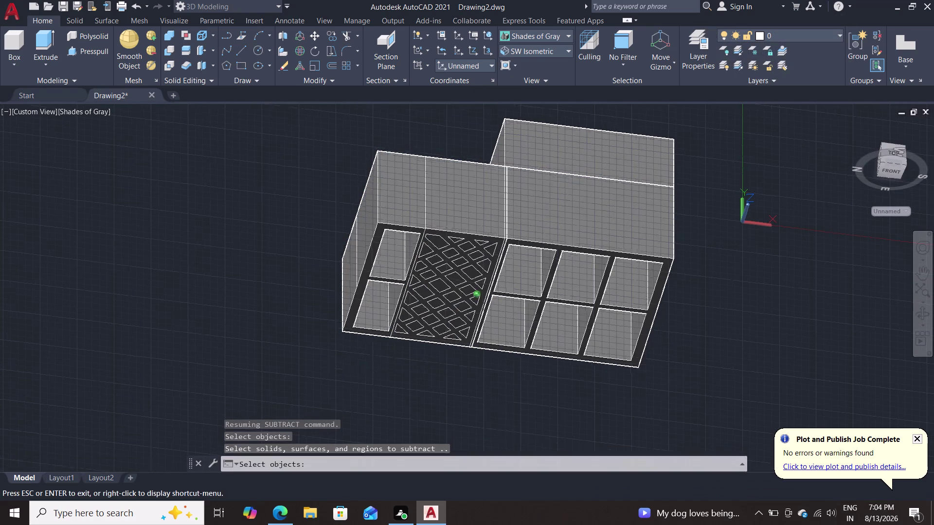
middle_drag(321, 326, 321, 270)
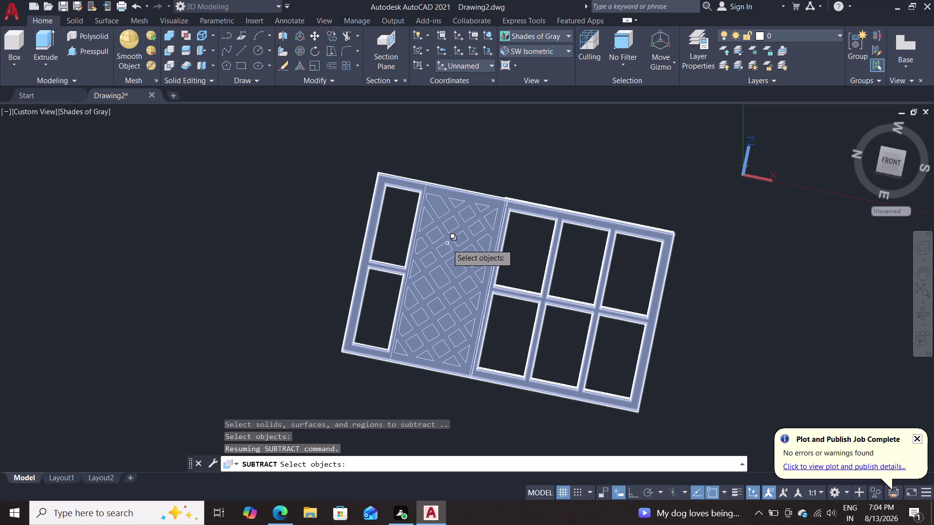
Select the lattice panel solid and the organizer body, orbiting to check the selection.
click(426, 287)
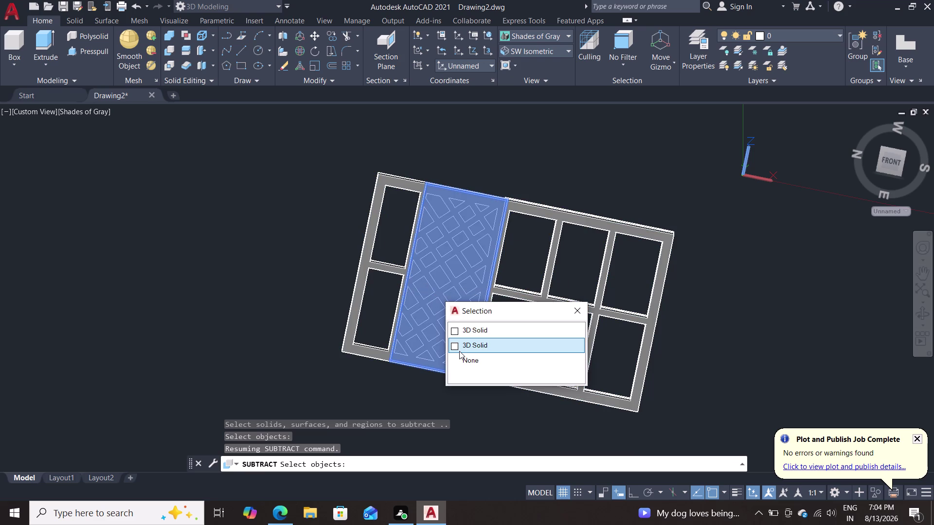
click(459, 351)
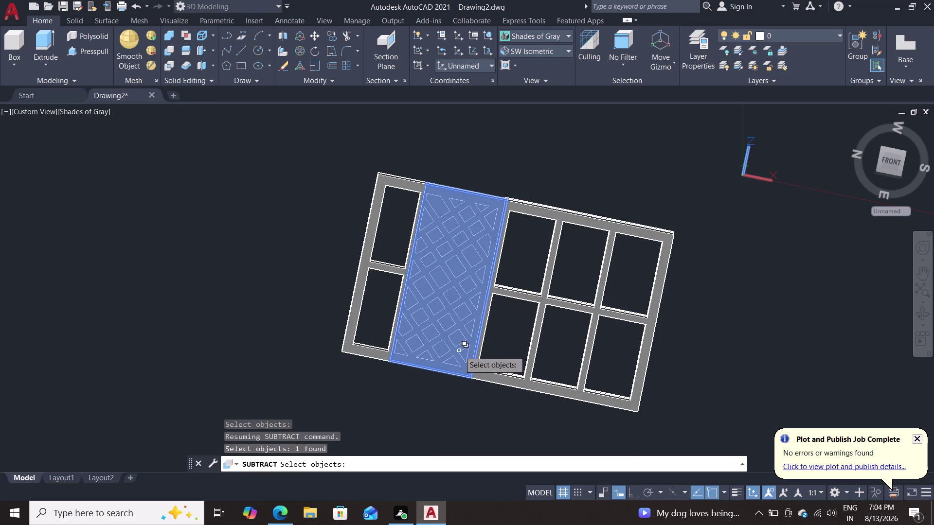
middle_drag(528, 159, 506, 359)
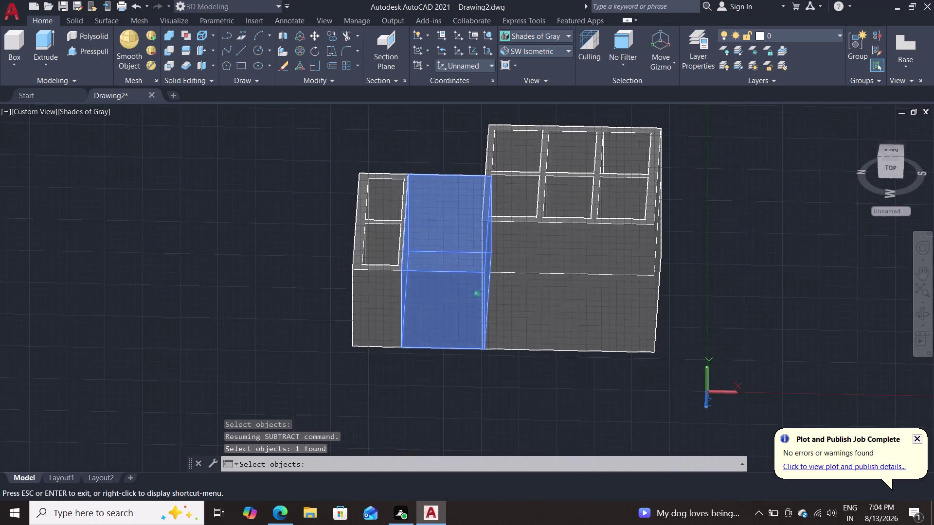
middle_drag(506, 359, 499, 328)
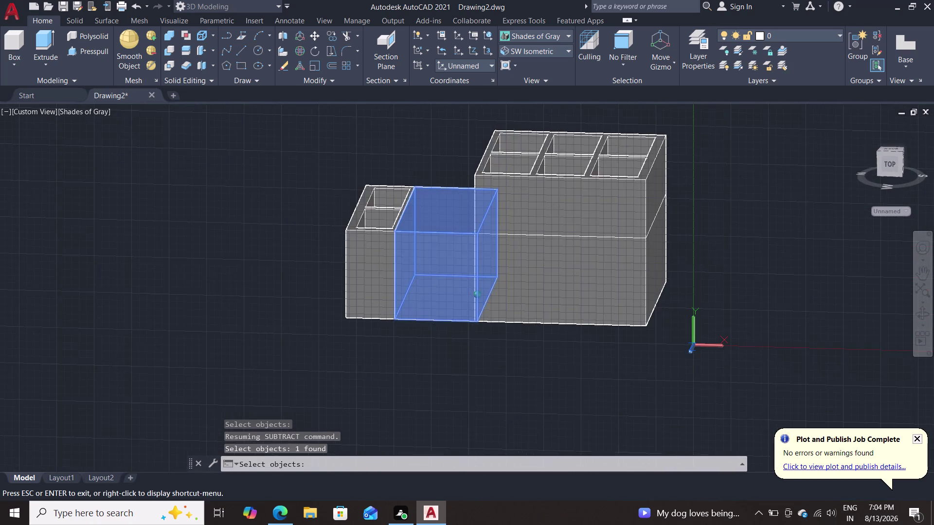
middle_drag(498, 328, 537, 151)
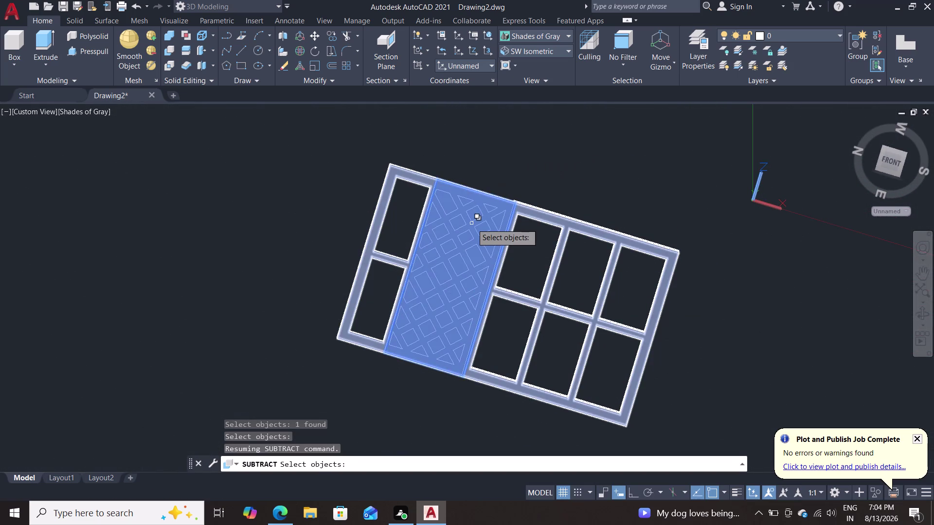
click(472, 224)
click(507, 271)
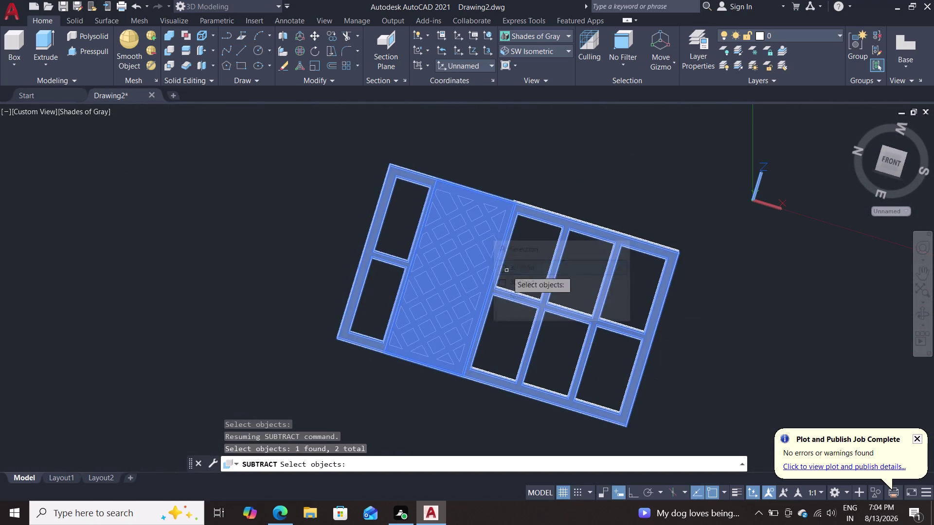
middle_drag(541, 180, 495, 372)
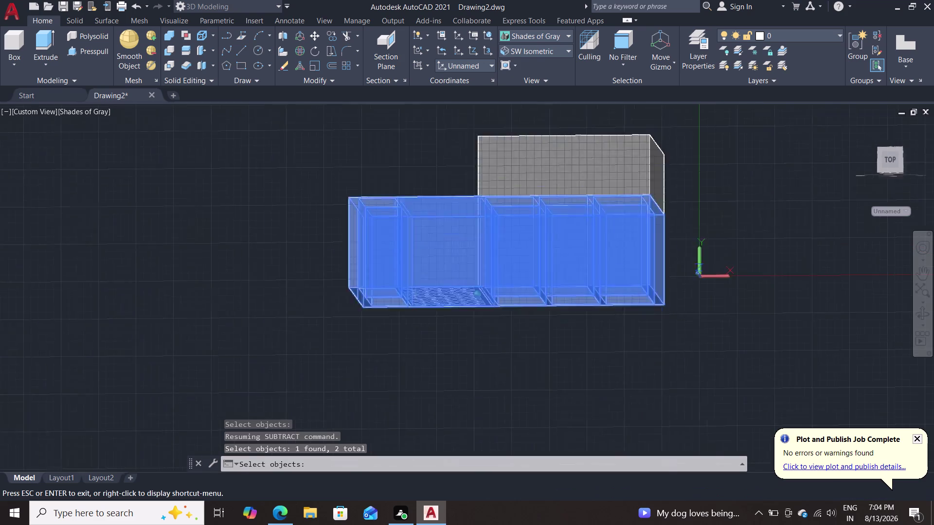
middle_drag(495, 373, 577, 343)
Cancel the subtraction, then pan and orbit to view the compartments and lattice.
key(Escape)
key(Escape)
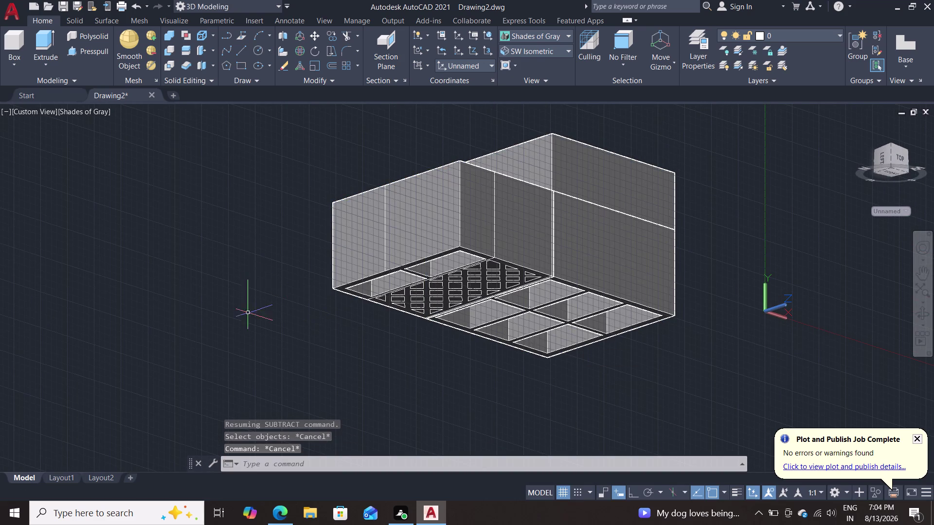
scroll(up, 3)
middle_drag(296, 267, 0, 304)
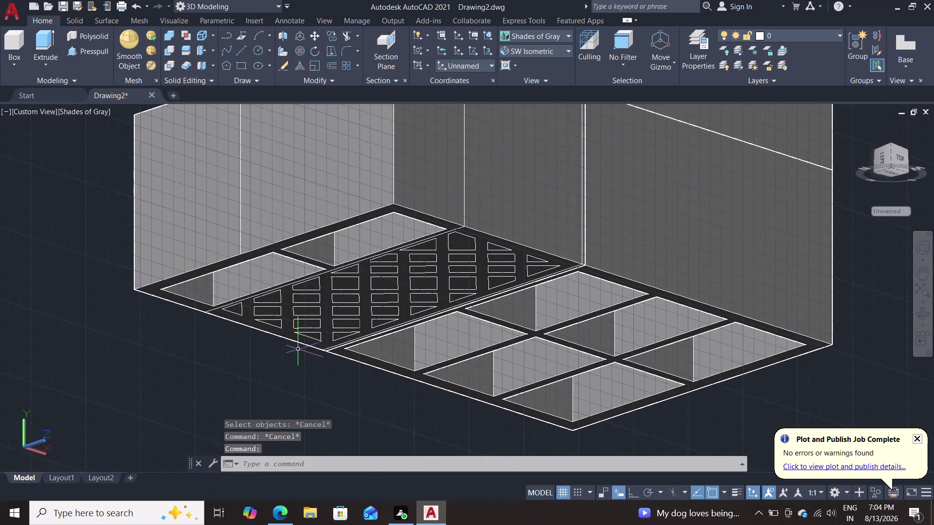
scroll(down, 3)
scroll(down, 3)
middle_drag(327, 201, 281, 236)
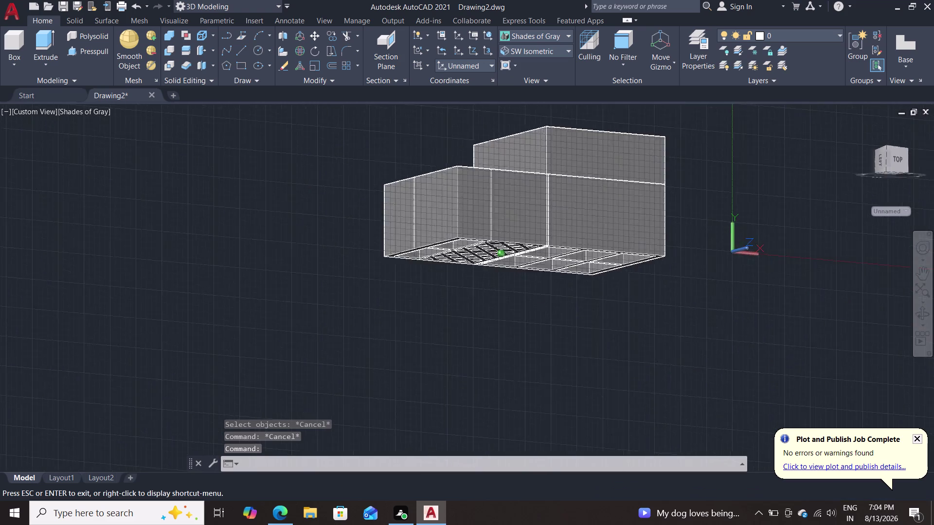
middle_drag(281, 236, 308, 153)
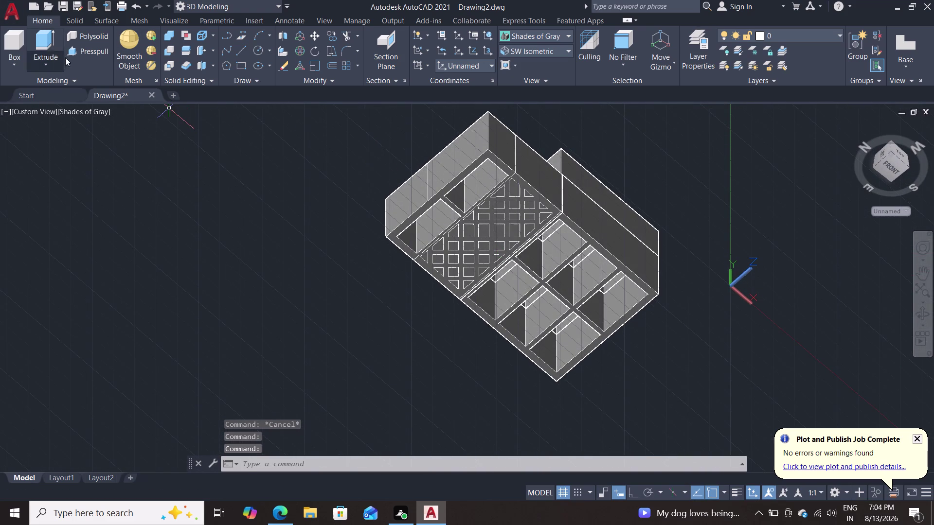
Try a Presspull on the lattice panel area, preview it, then cancel.
click(80, 55)
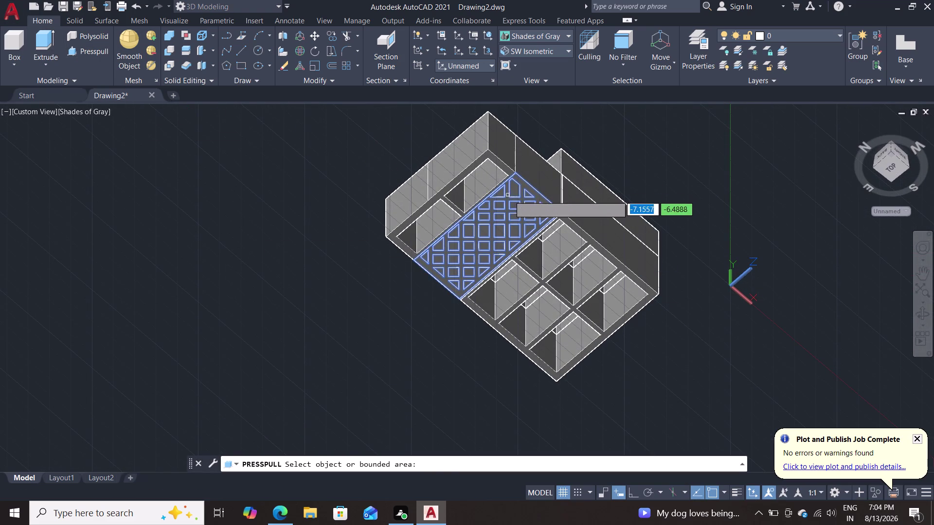
click(510, 194)
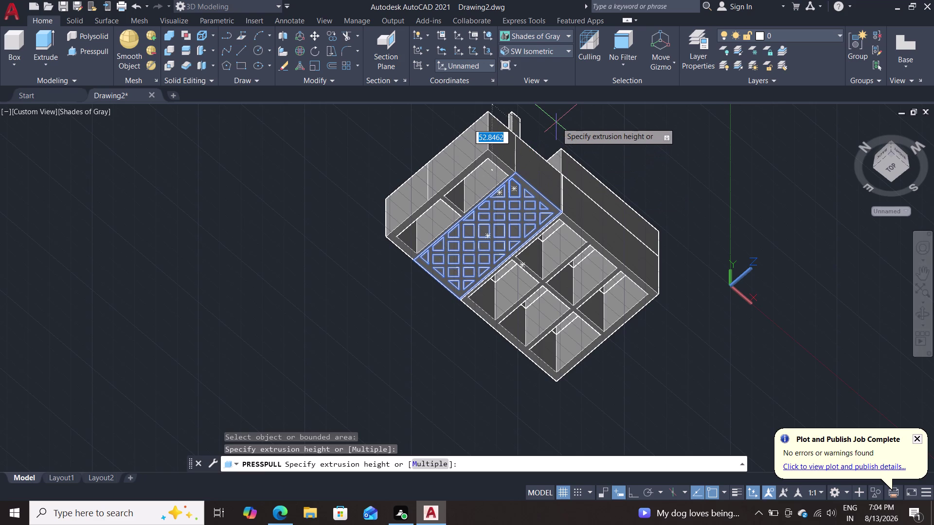
middle_drag(555, 125, 499, 258)
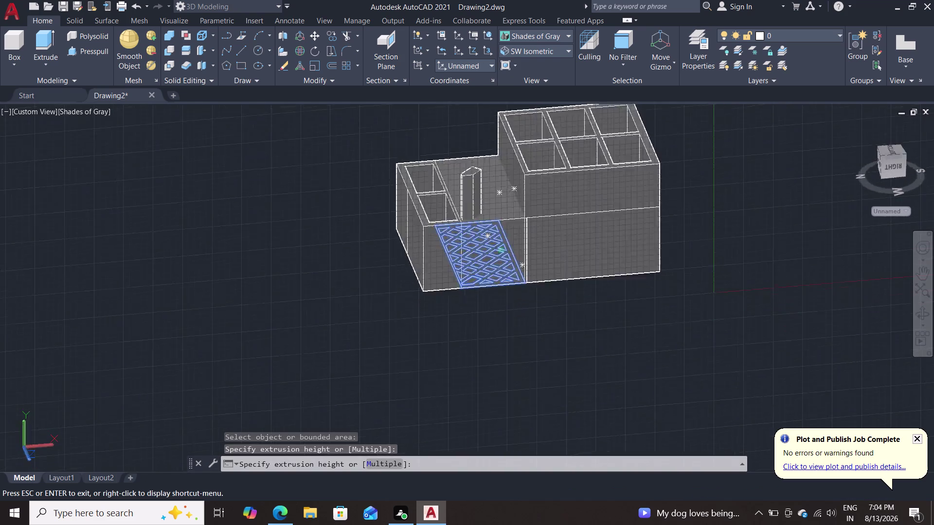
middle_drag(498, 258, 499, 200)
key(Escape)
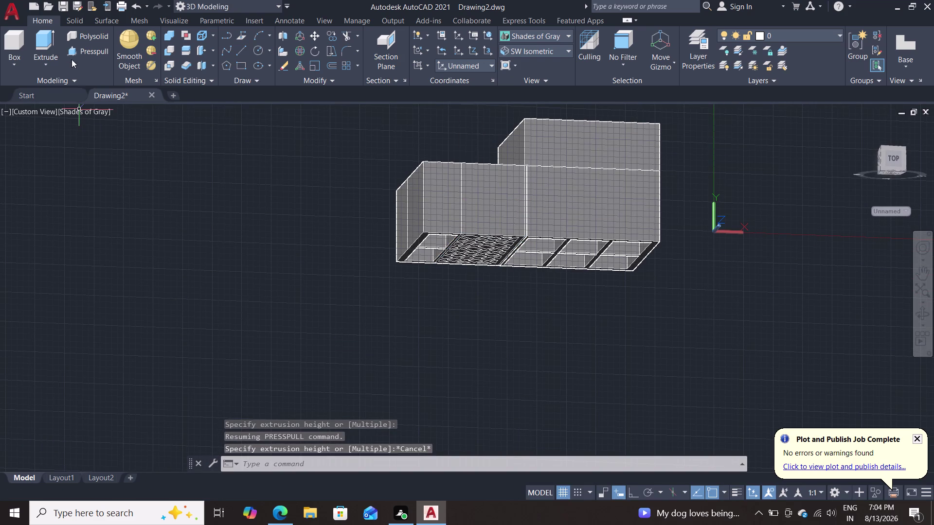
Orbit to face the lattice panel and cancel a mistaken Presspull pick.
click(68, 54)
middle_drag(381, 360, 385, 274)
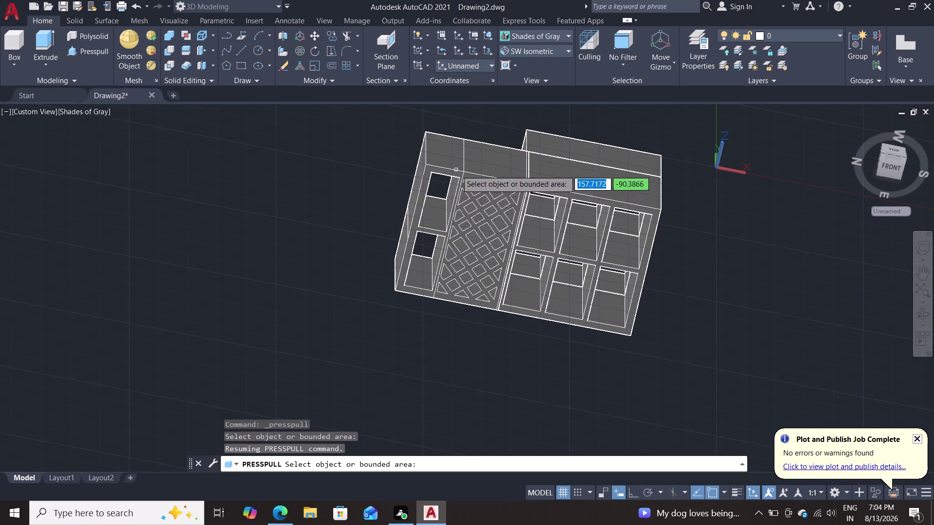
scroll(up, 3)
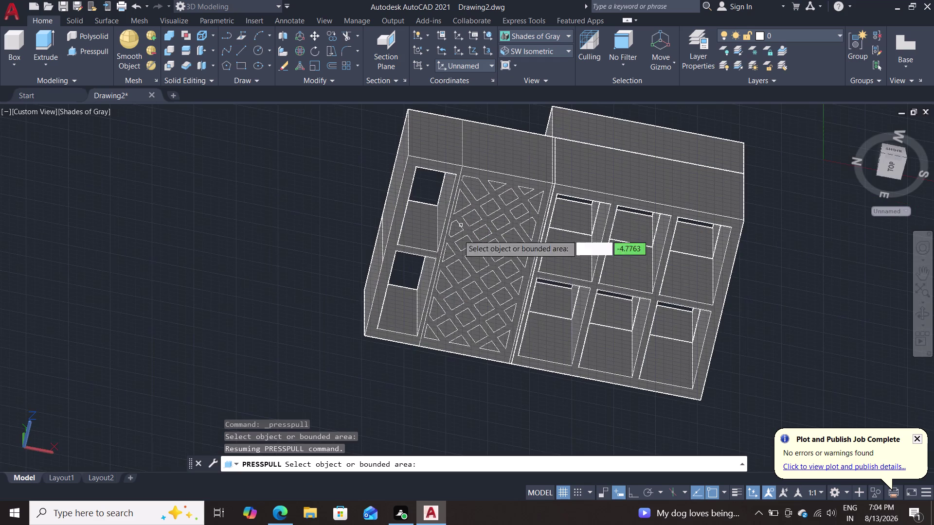
middle_drag(332, 314, 208, 355)
middle_drag(230, 338, 275, 241)
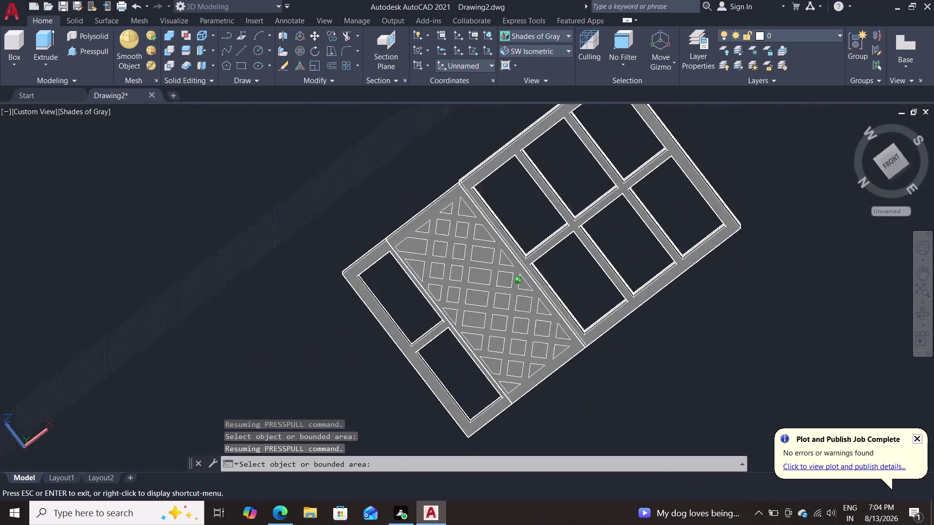
middle_drag(275, 241, 430, 204)
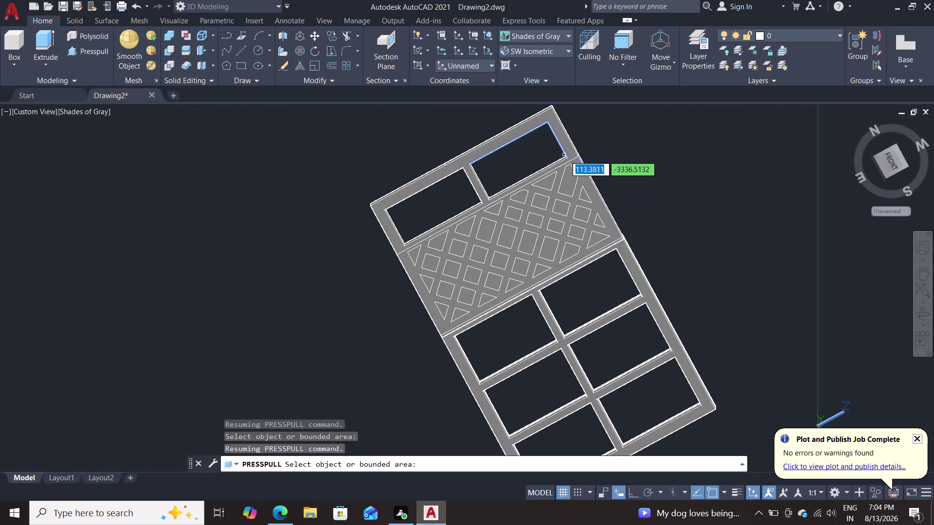
click(572, 163)
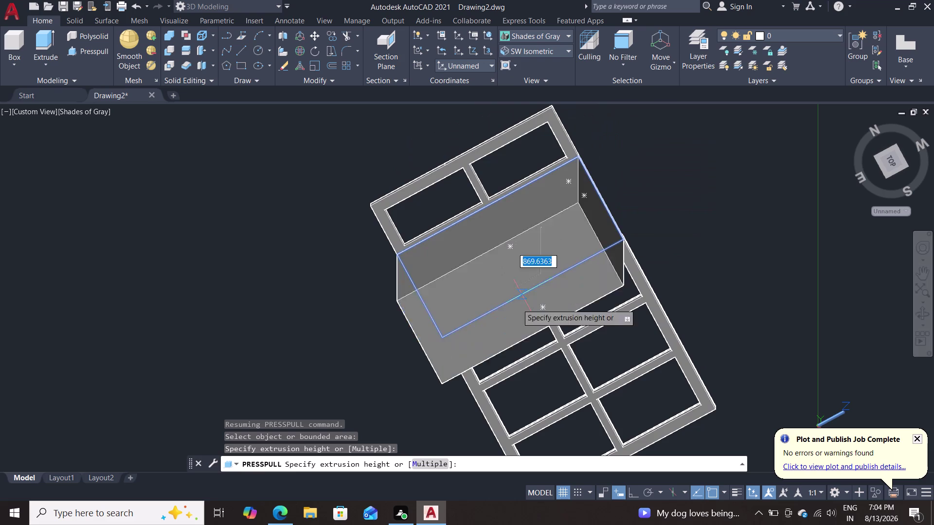
key(Escape)
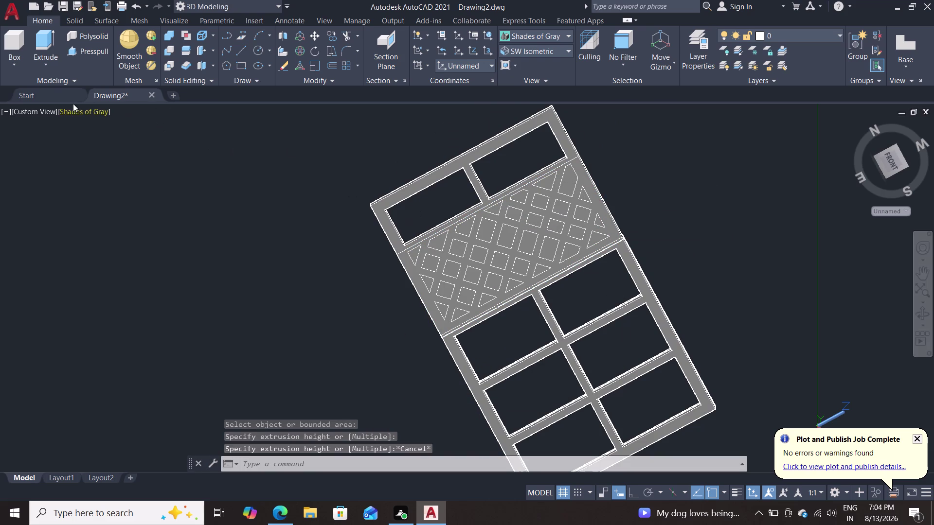
Push-pull one small lattice opening to fill it, then end the command.
click(71, 50)
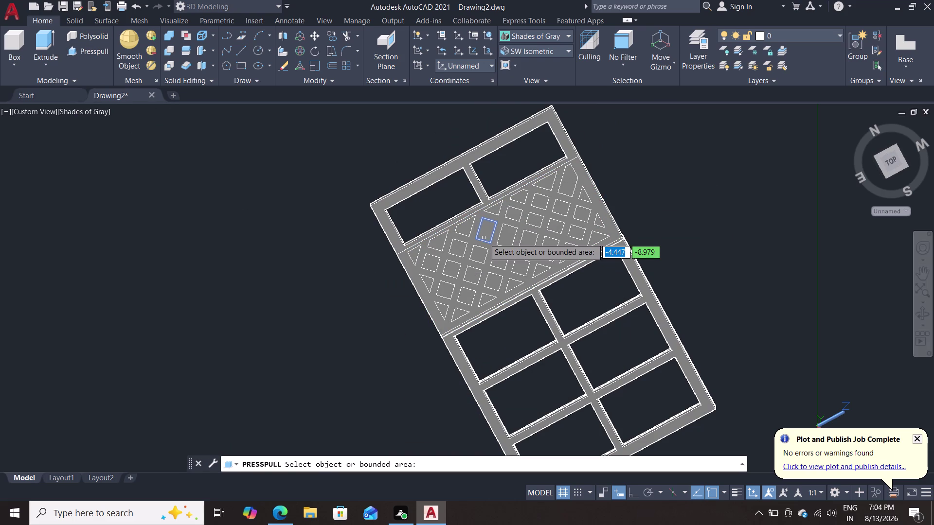
click(483, 236)
click(614, 132)
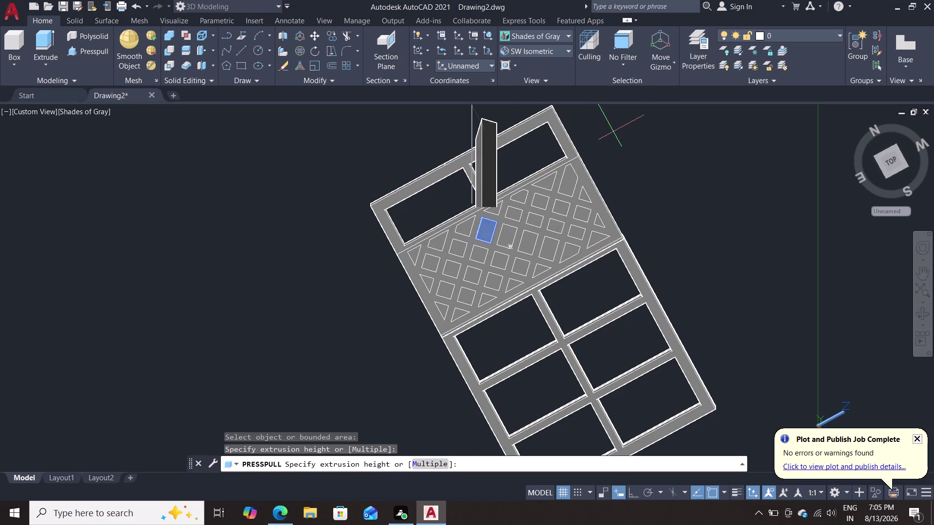
middle_drag(613, 175, 568, 392)
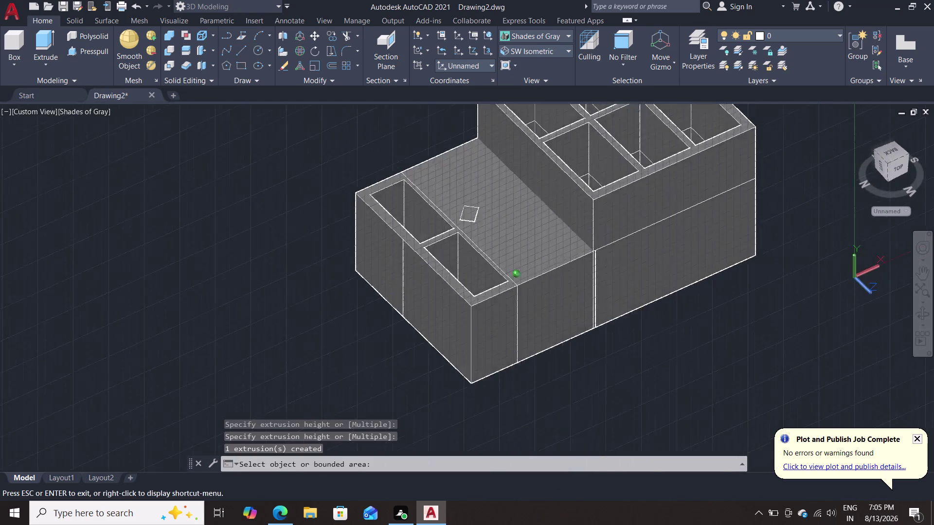
middle_drag(568, 393, 563, 260)
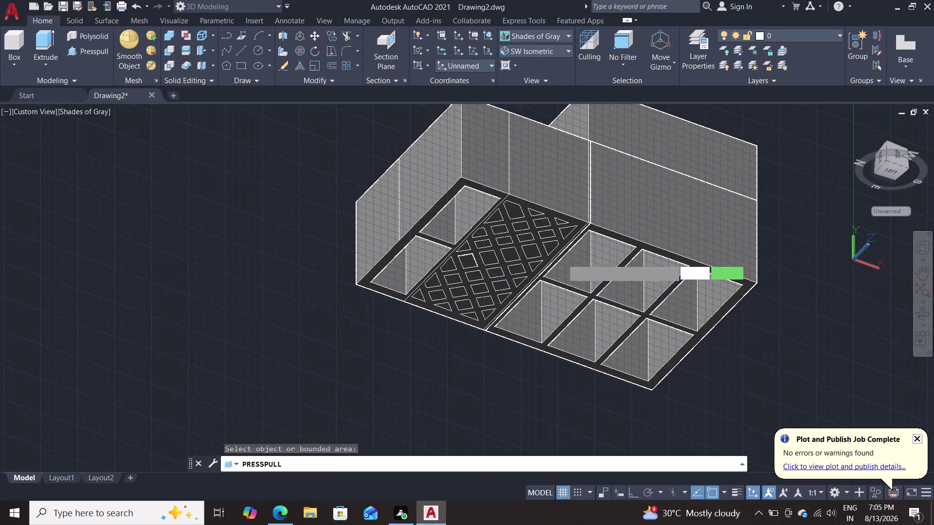
key(Escape)
key(Escape)
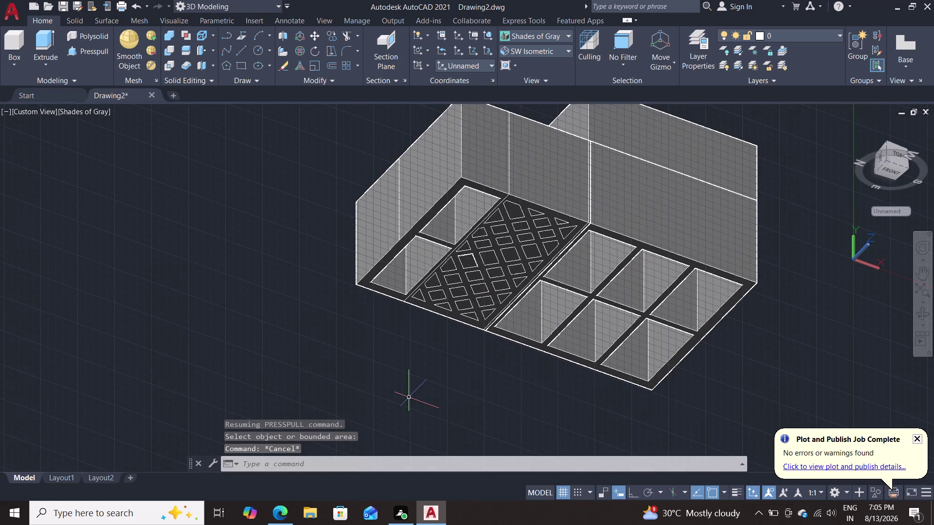
scroll(up, 3)
middle_drag(409, 396, 267, 524)
Clear the selection and switch the viewport visual style to 2D Wireframe.
scroll(up, 3)
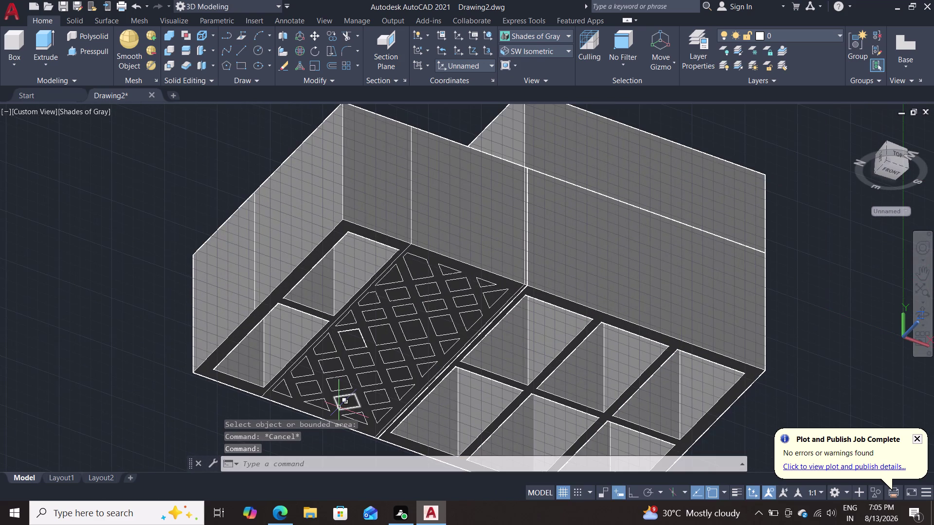
key(Escape)
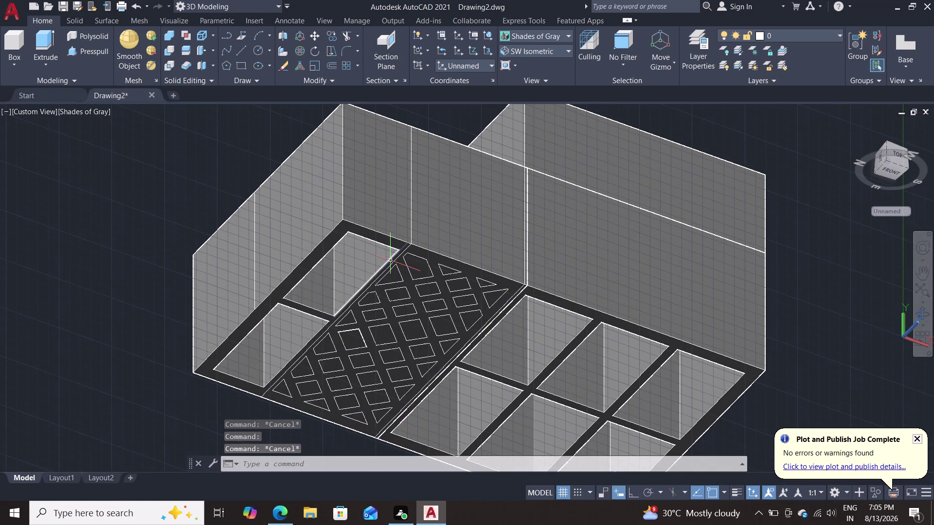
double_click(395, 261)
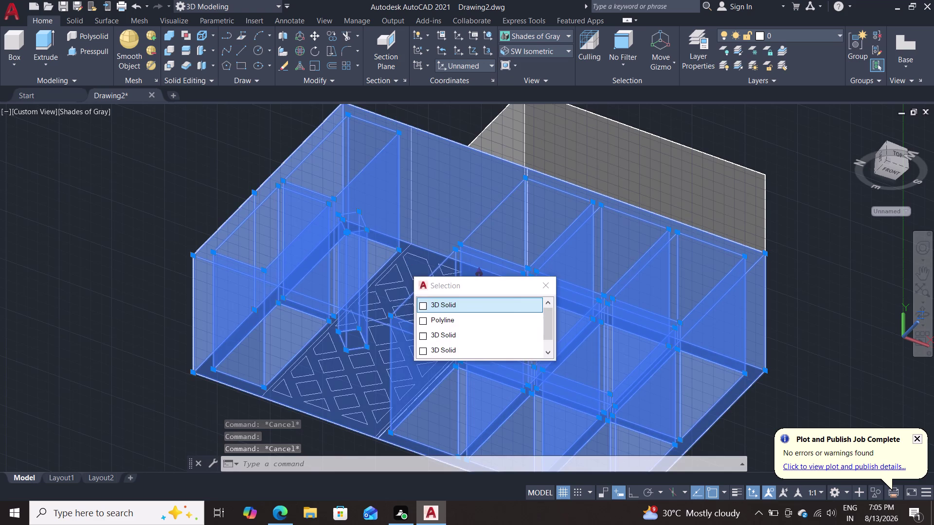
key(Escape)
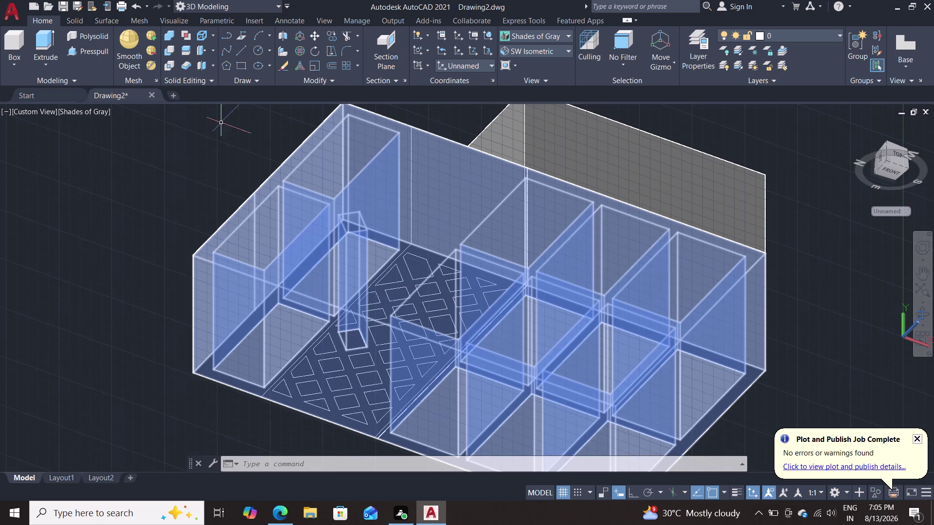
click(66, 108)
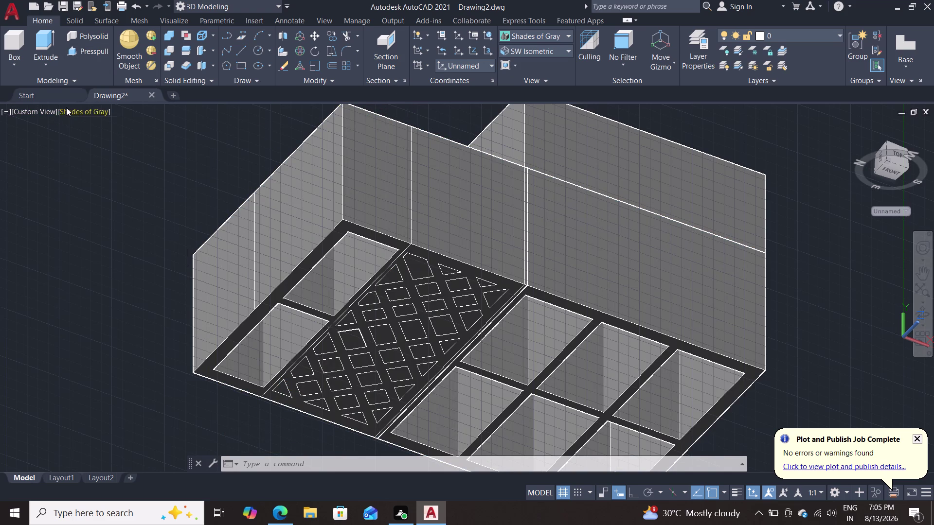
click(86, 138)
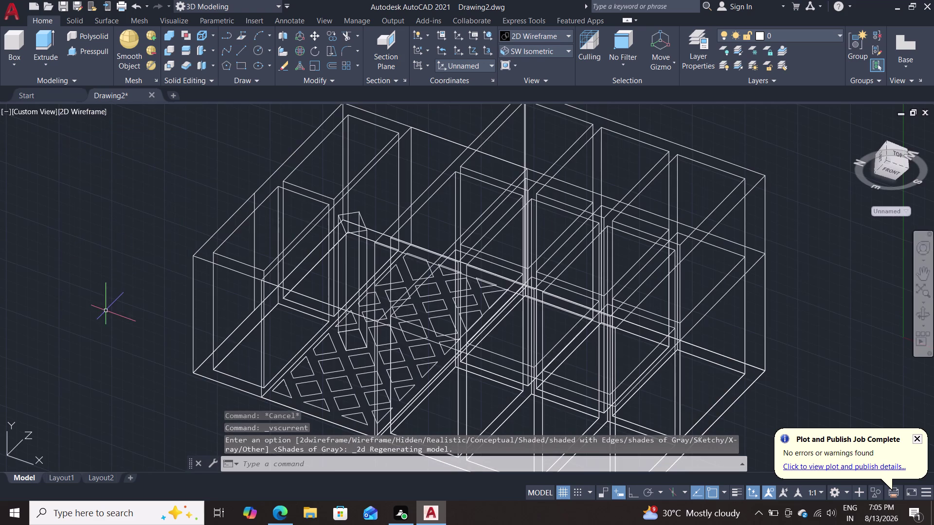
Switch to Shades of Gray, zoom in on the lattice panel edge, and pick its solid.
click(93, 116)
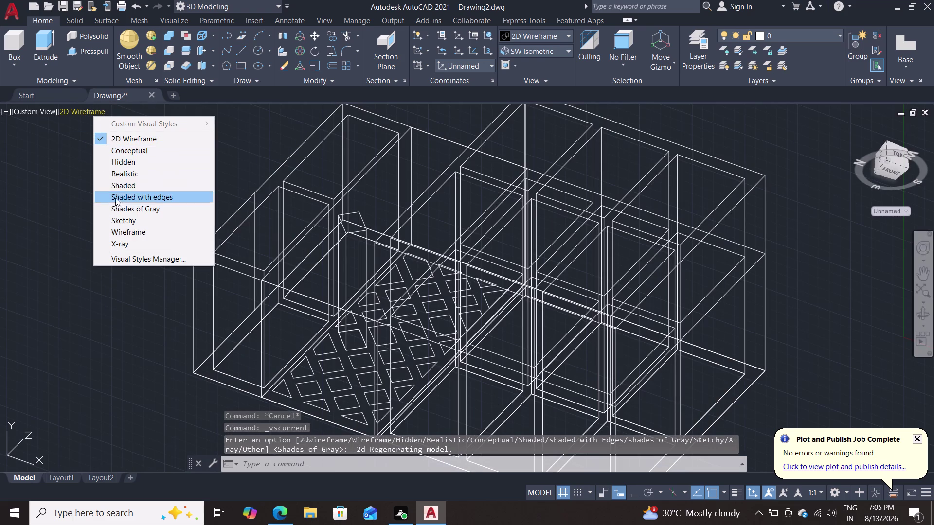
click(118, 204)
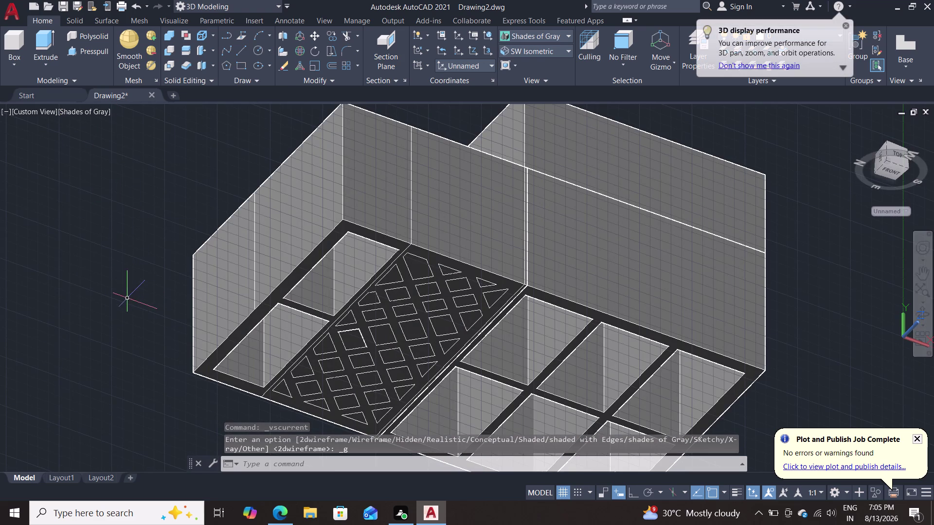
middle_drag(99, 361, 16, 319)
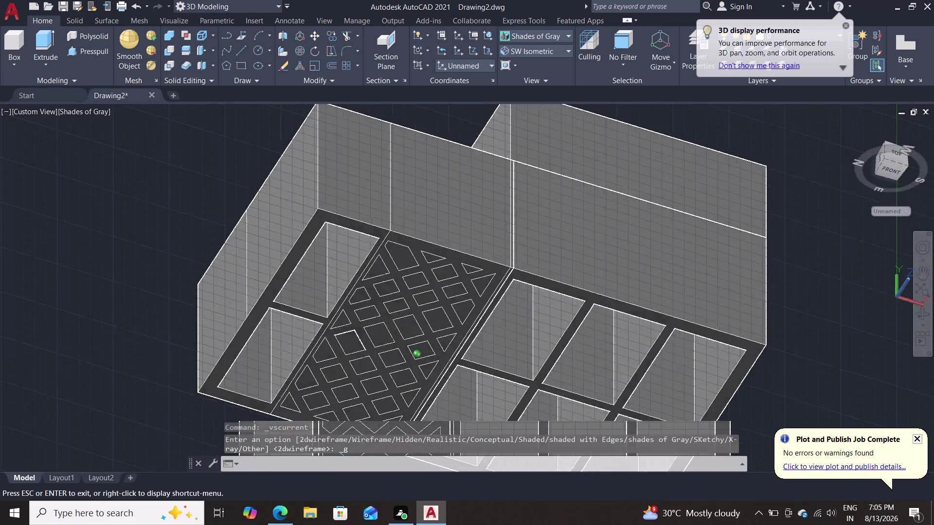
middle_drag(16, 319, 0, 302)
scroll(up, 3)
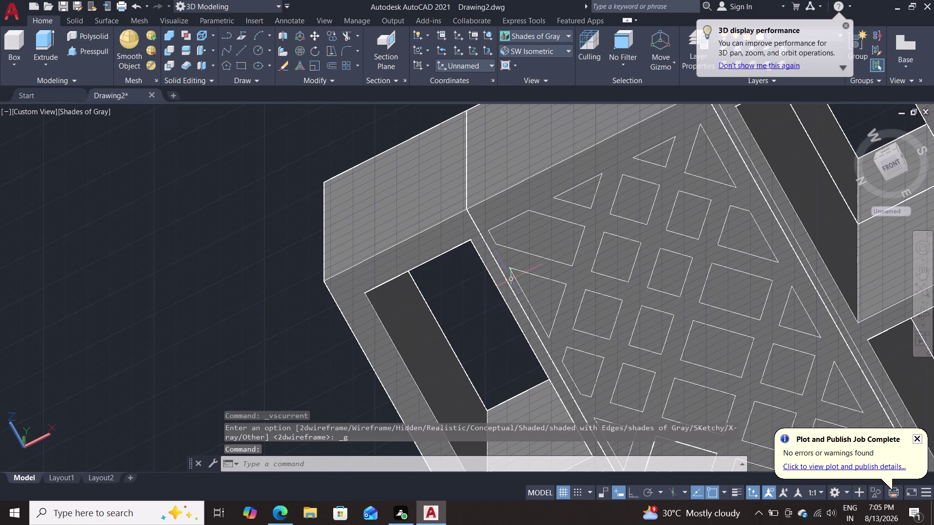
click(477, 227)
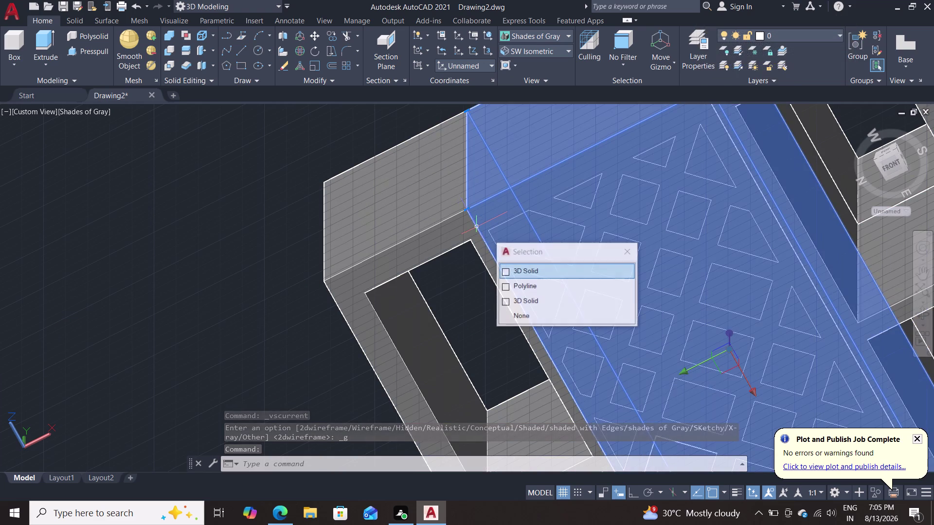
Erase the stray 3D solid overlapping the lattice panel and orbit to inspect the area.
click(527, 269)
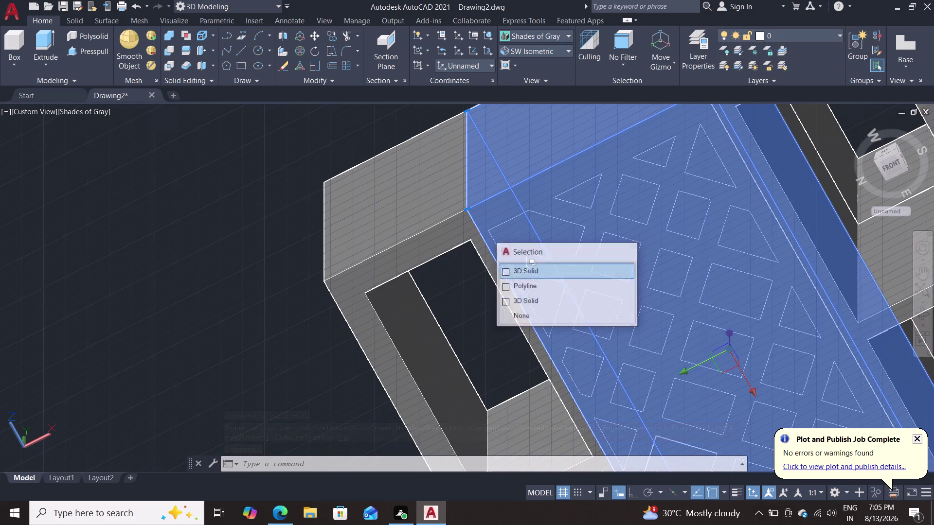
key(Delete)
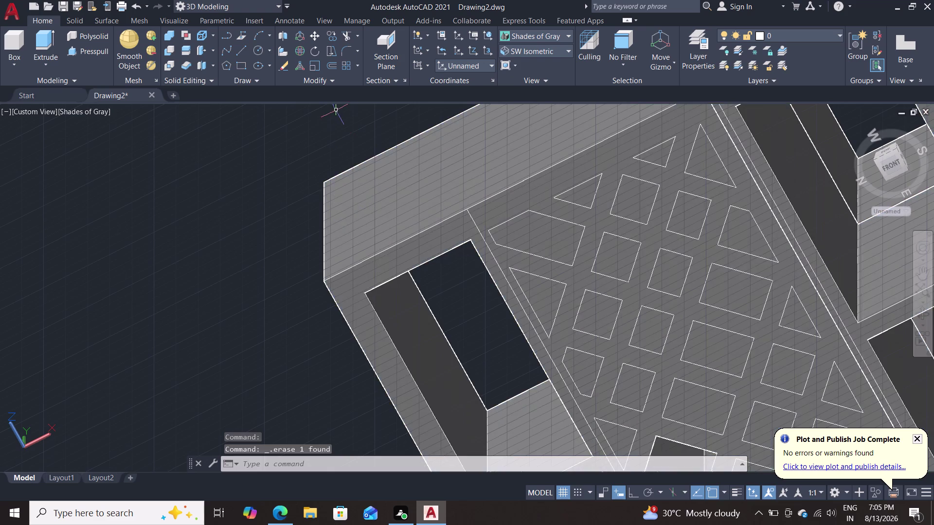
middle_drag(342, 112, 448, 106)
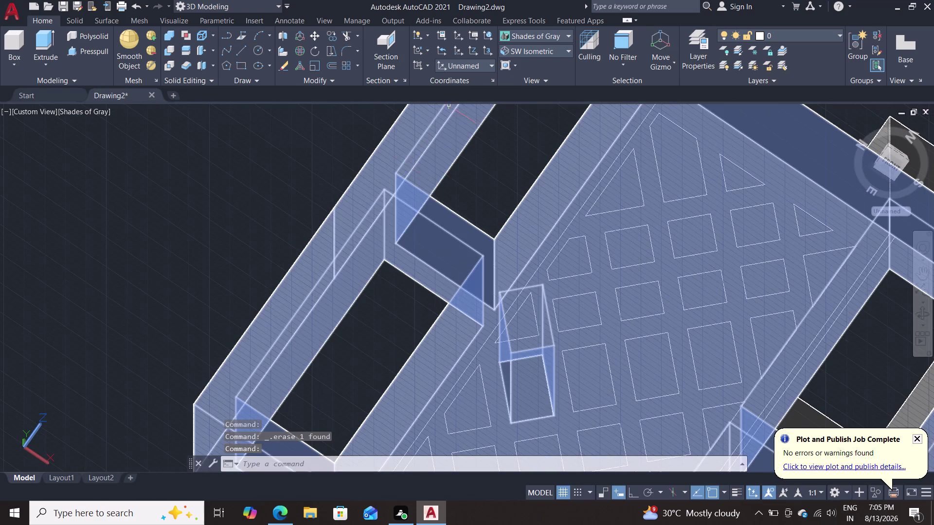
middle_drag(284, 243, 166, 268)
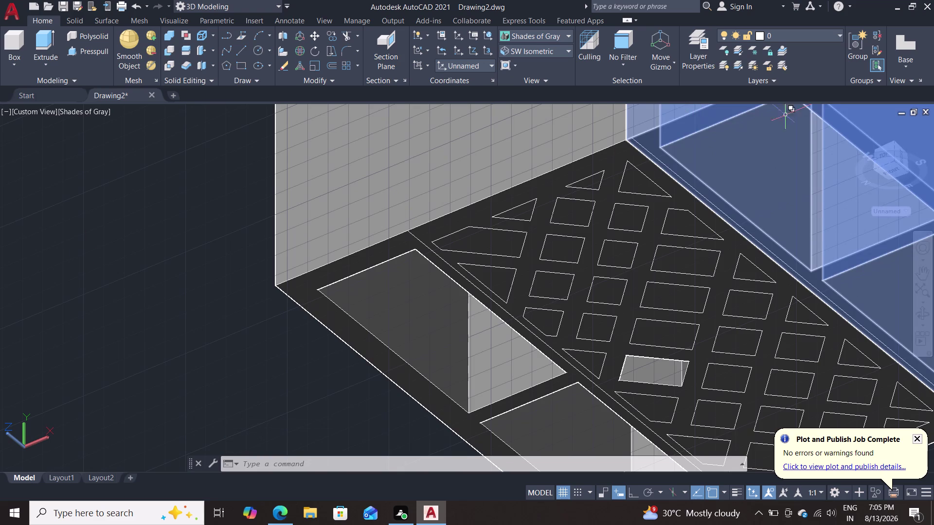
click(45, 44)
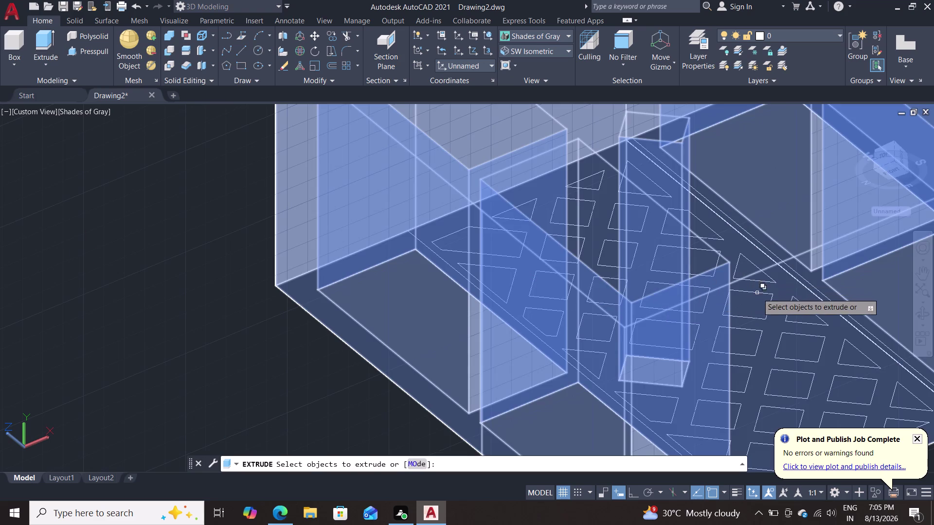
Select profiles for extrusion, then cancel the Extrude command.
drag(757, 293, 757, 299)
drag(757, 302, 757, 311)
drag(757, 318, 757, 326)
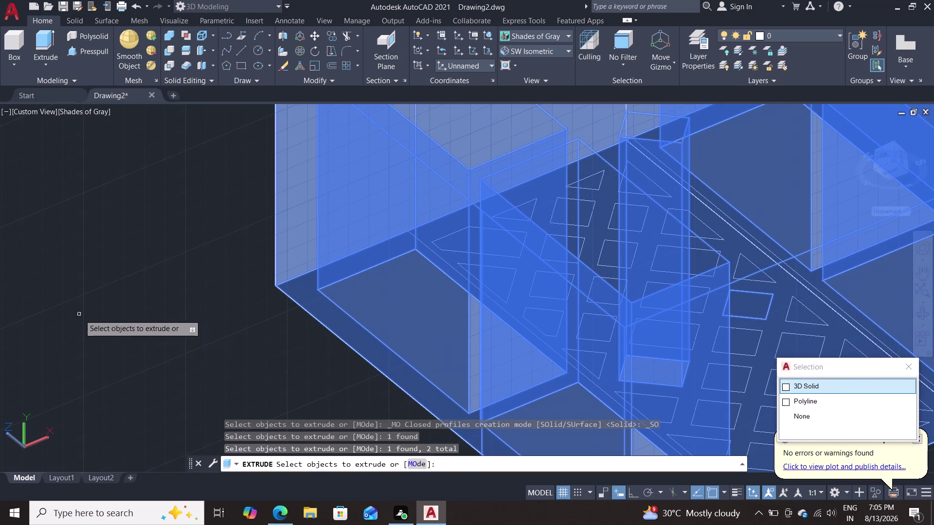
click(79, 315)
key(Escape)
key(Escape)
key(Escape)
key(Escape)
Start Presspull and pick a lattice gap as the area to pull.
click(91, 52)
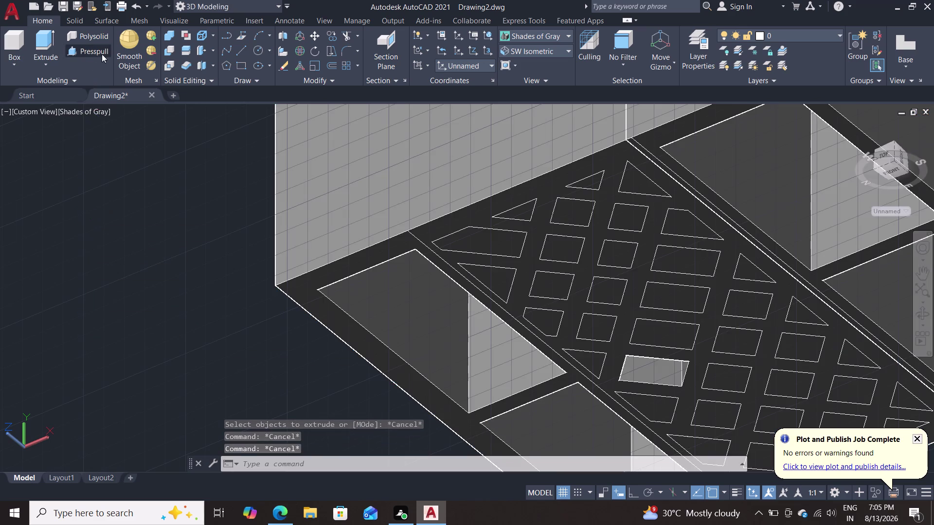
double_click(492, 243)
scroll(up, 3)
scroll(down, 3)
scroll(down, 3)
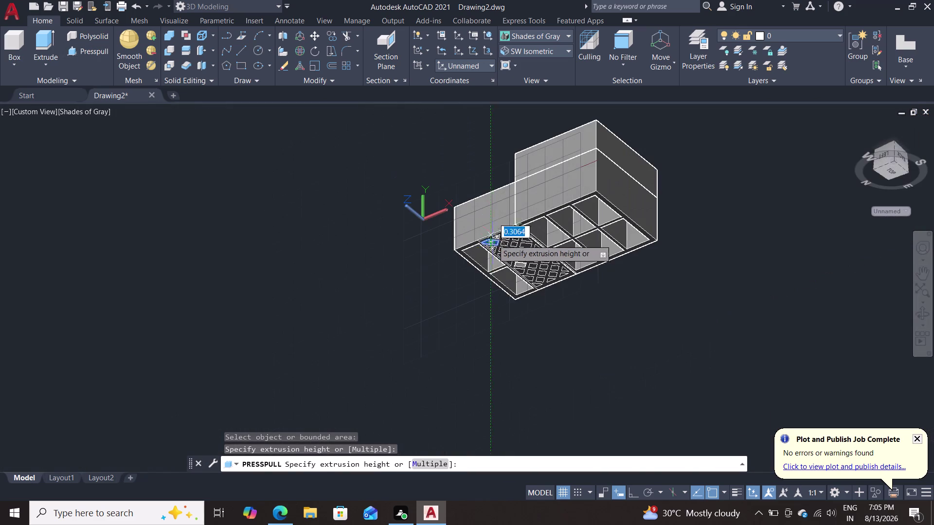
Set the pull height so the picked lattice gap is filled.
click(472, 149)
scroll(down, 3)
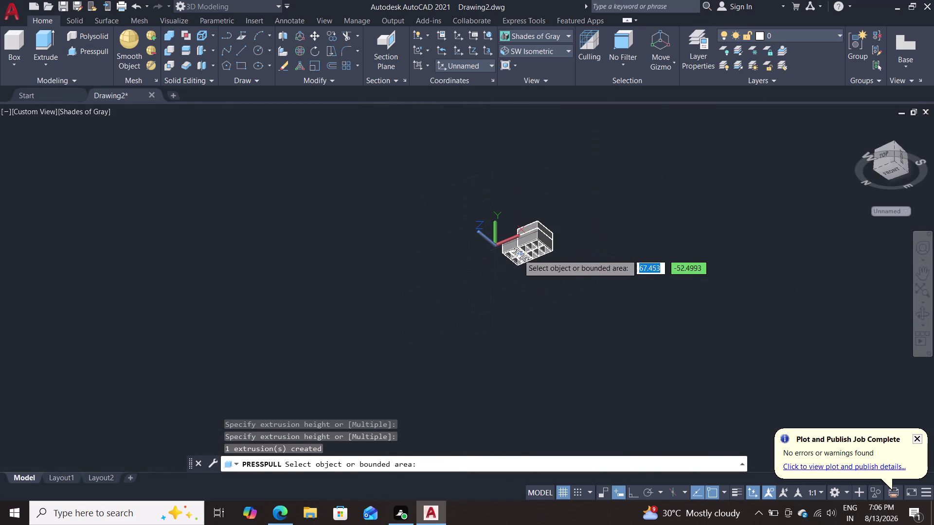
scroll(up, 3)
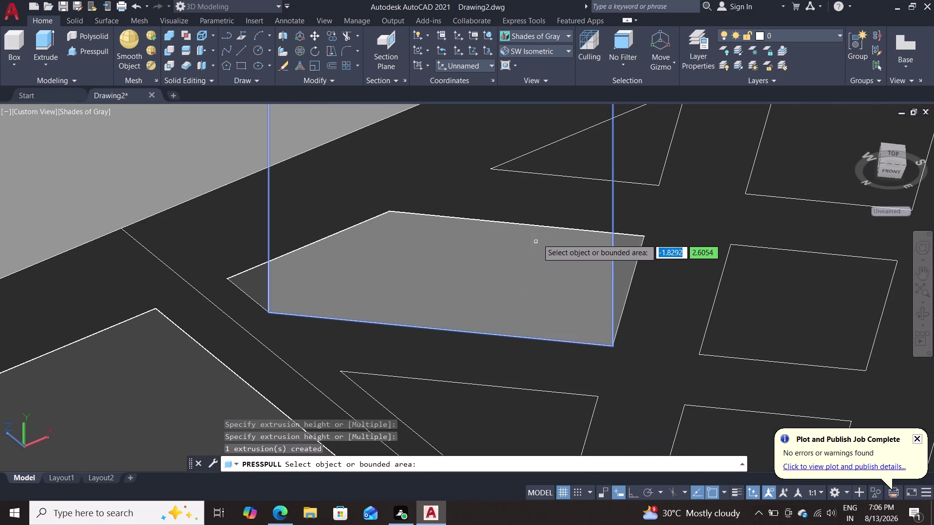
Pick a second gap and cancel its overly long pull, ending Presspull.
click(576, 154)
scroll(up, 3)
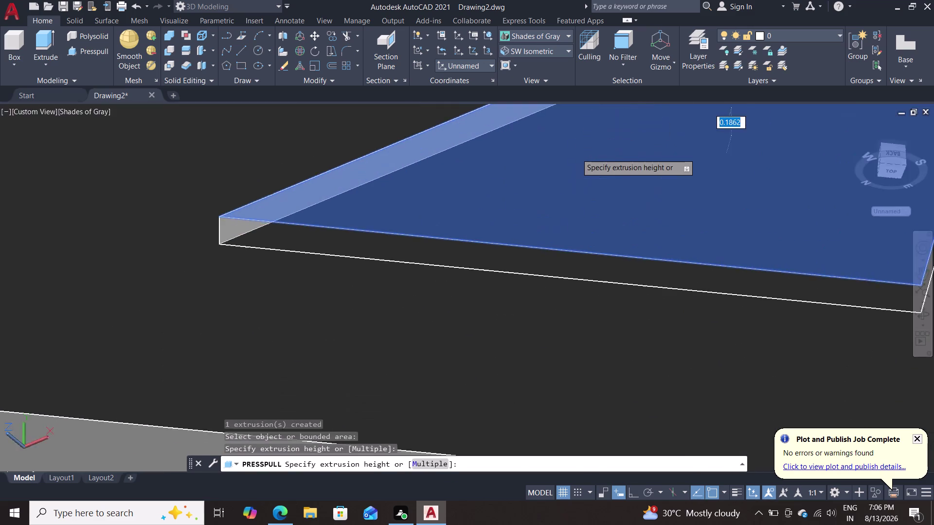
scroll(down, 3)
scroll(up, 3)
scroll(down, 3)
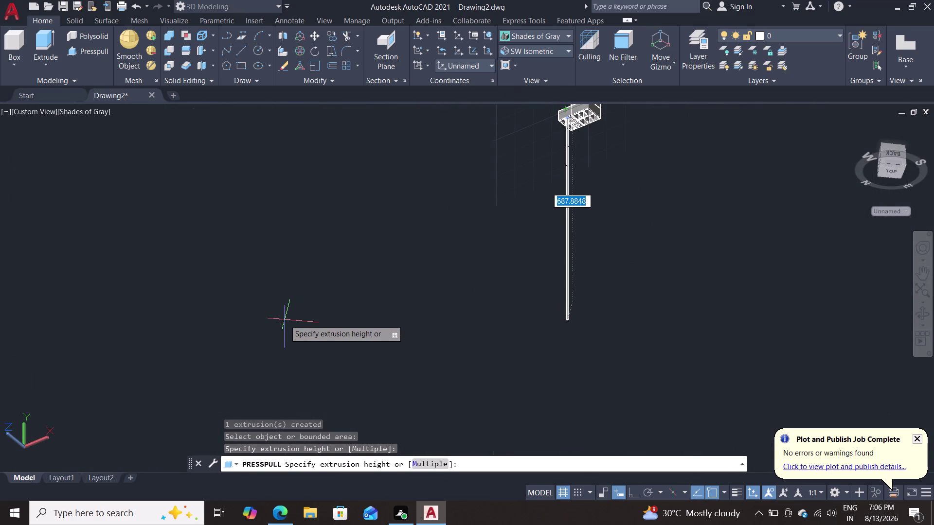
key(Escape)
key(Escape)
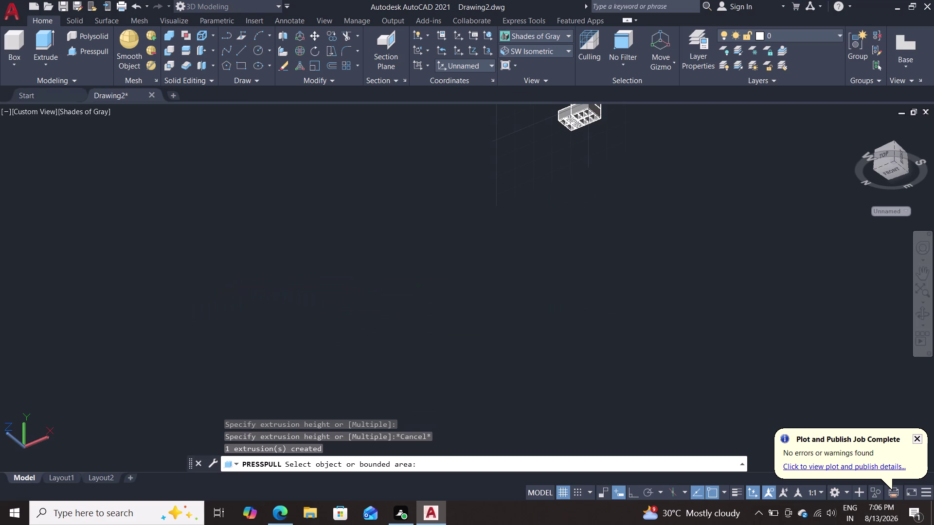
scroll(up, 3)
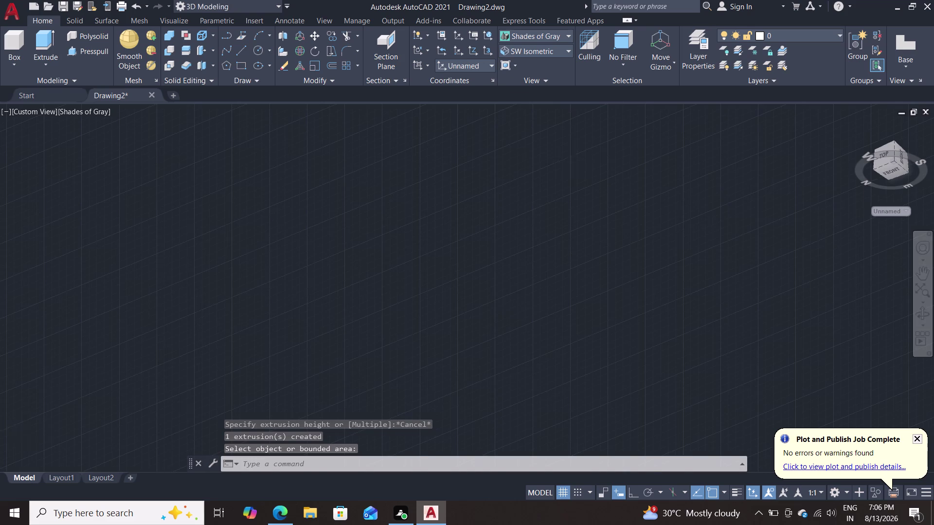
Orbit and zoom back to an isometric view of the organizer, then restart Presspull.
middle_drag(592, 164, 499, 387)
middle_drag(567, 280, 589, 242)
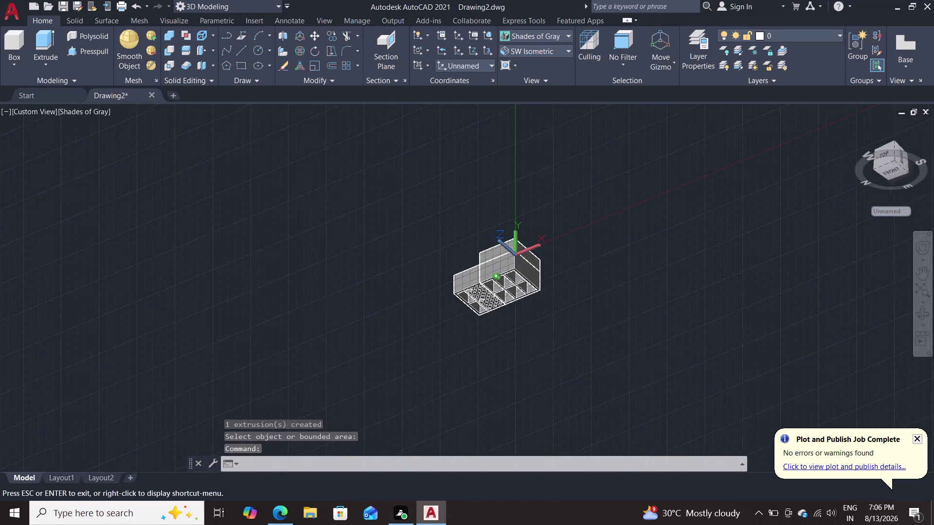
middle_drag(589, 242, 692, 241)
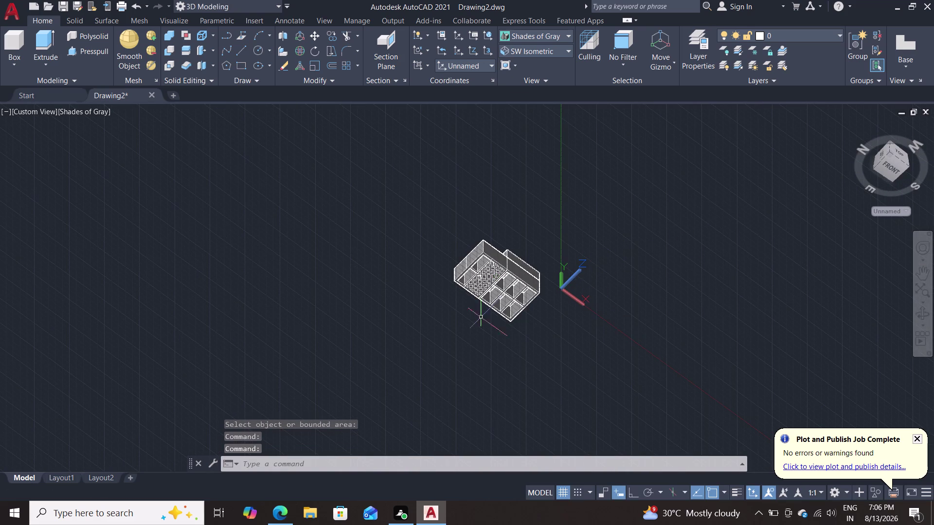
scroll(up, 3)
middle_drag(521, 223, 540, 159)
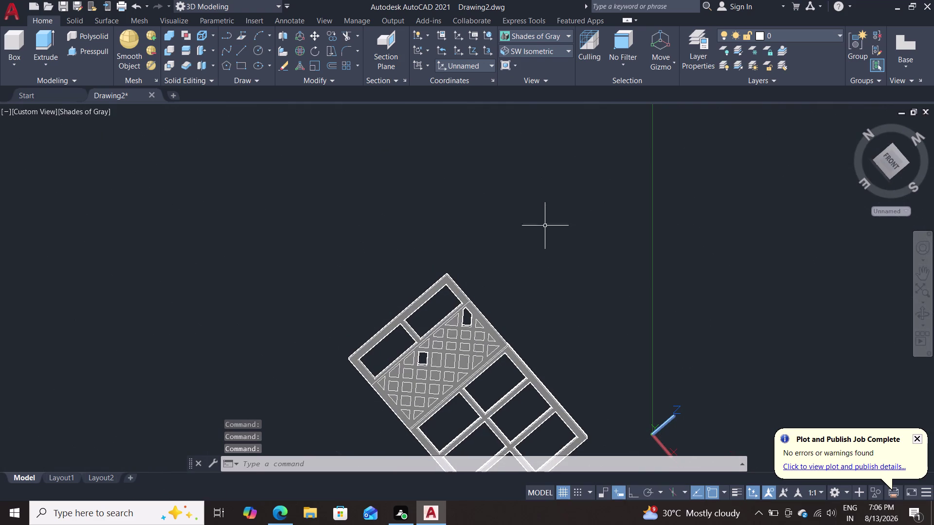
middle_drag(544, 291, 540, 339)
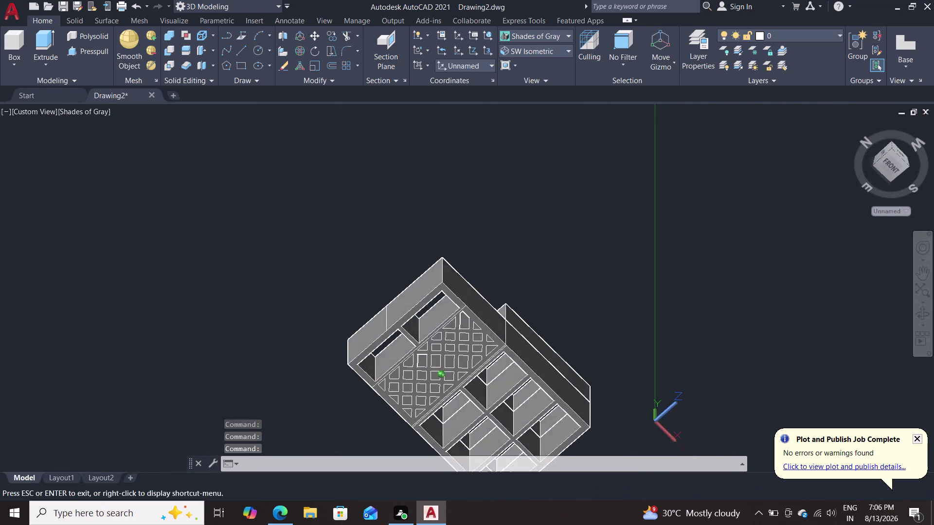
middle_drag(540, 339, 535, 395)
middle_drag(479, 264, 492, 158)
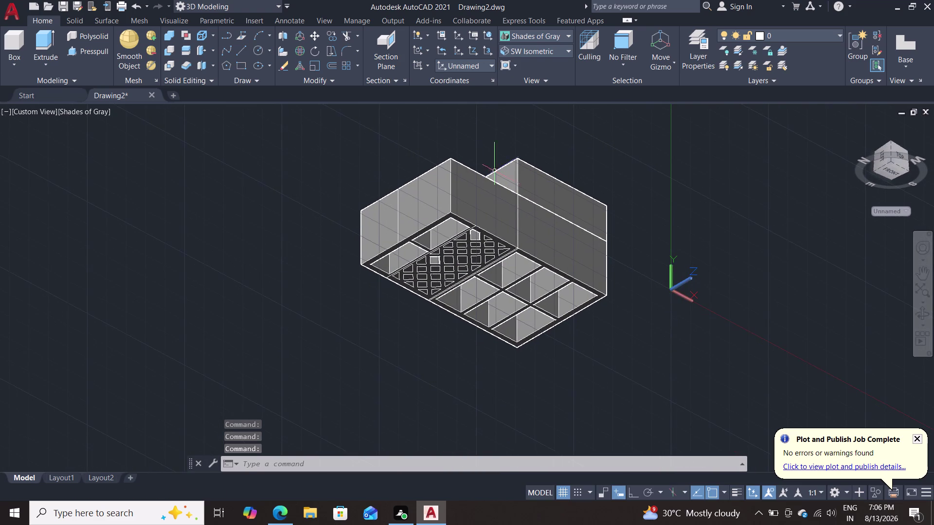
middle_drag(473, 365, 483, 331)
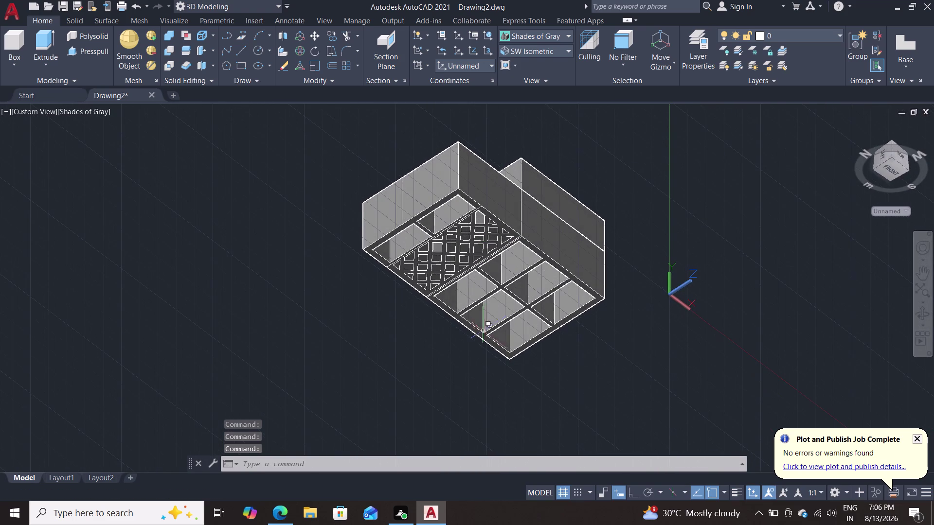
double_click(92, 53)
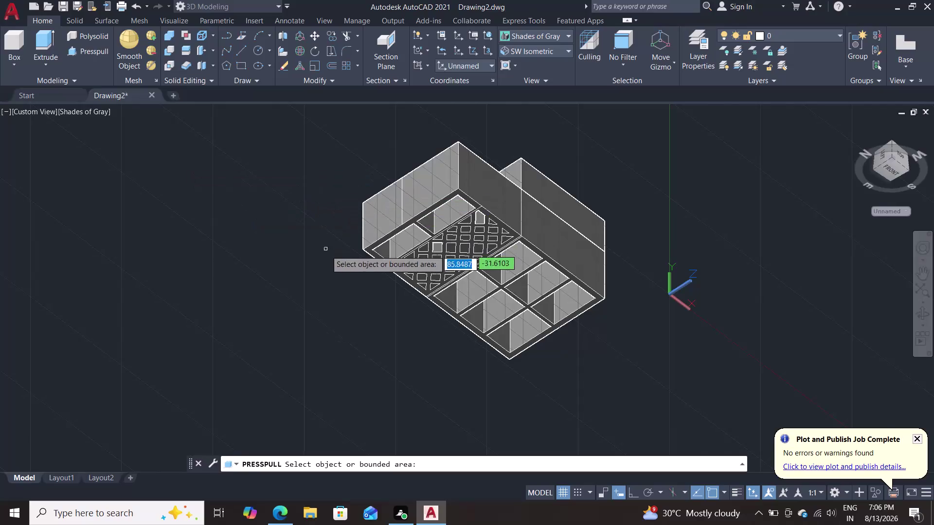
Push-pull a remaining triangular lattice gap to fill it.
scroll(up, 3)
click(416, 263)
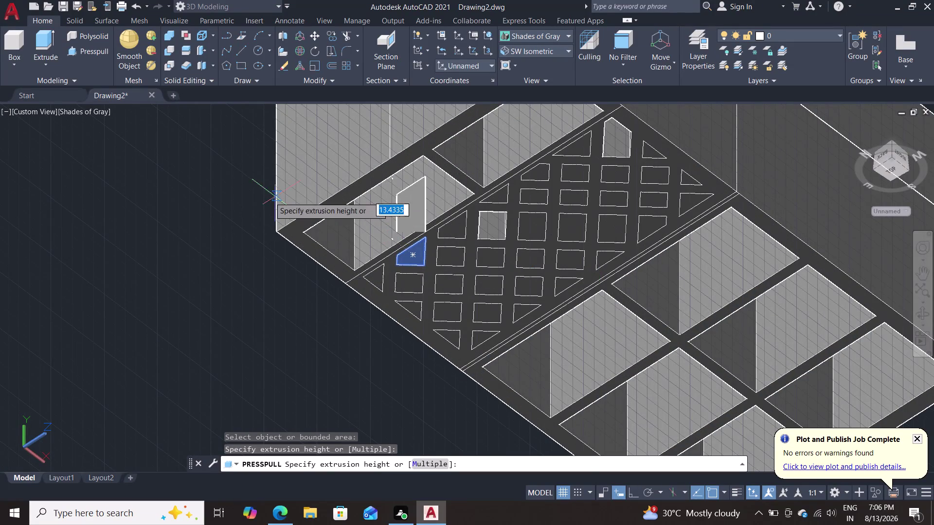
middle_drag(232, 189, 211, 326)
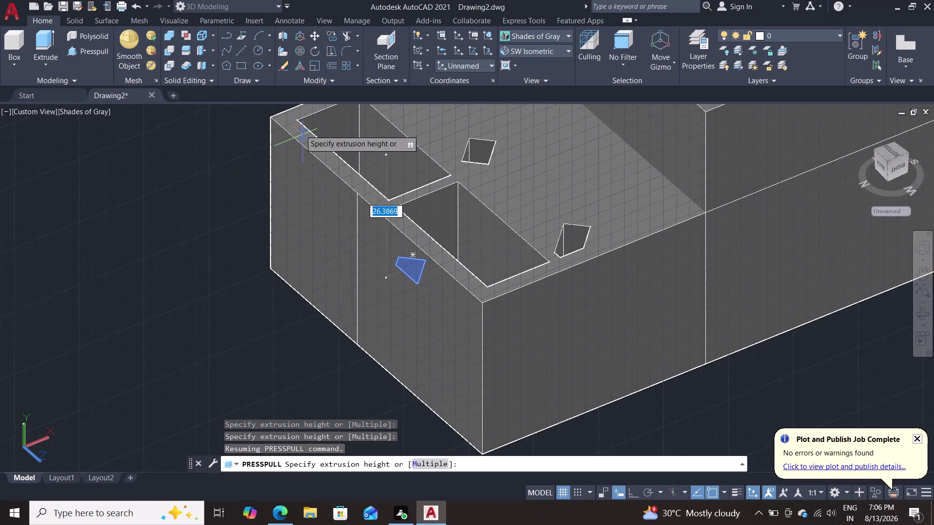
middle_drag(261, 286, 351, 379)
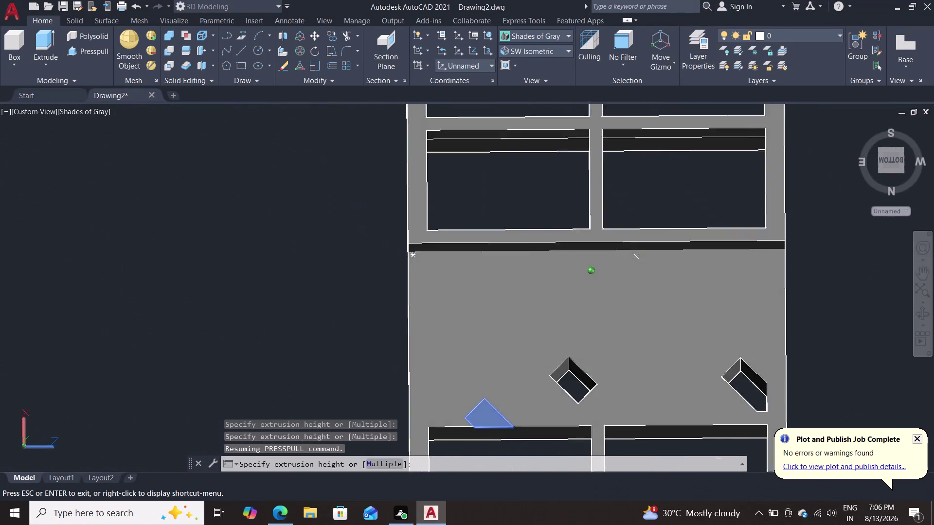
middle_drag(351, 379, 351, 325)
click(335, 136)
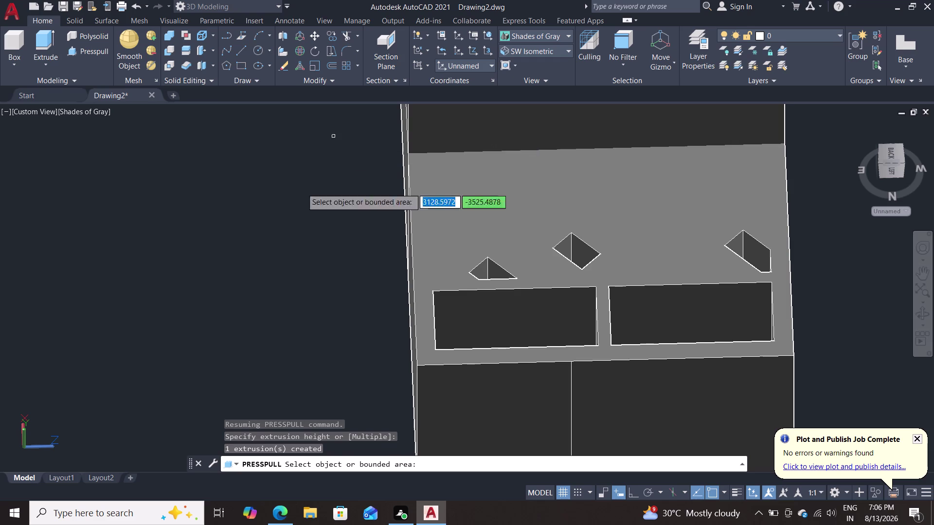
Orbit to look down on the lattice panel and pick the top-right triangular gap.
middle_drag(266, 322, 344, 192)
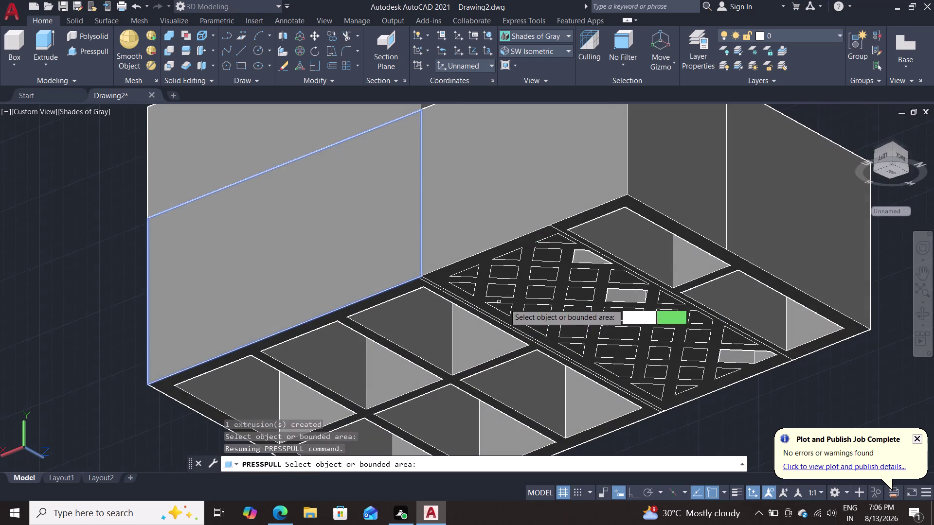
scroll(down, 3)
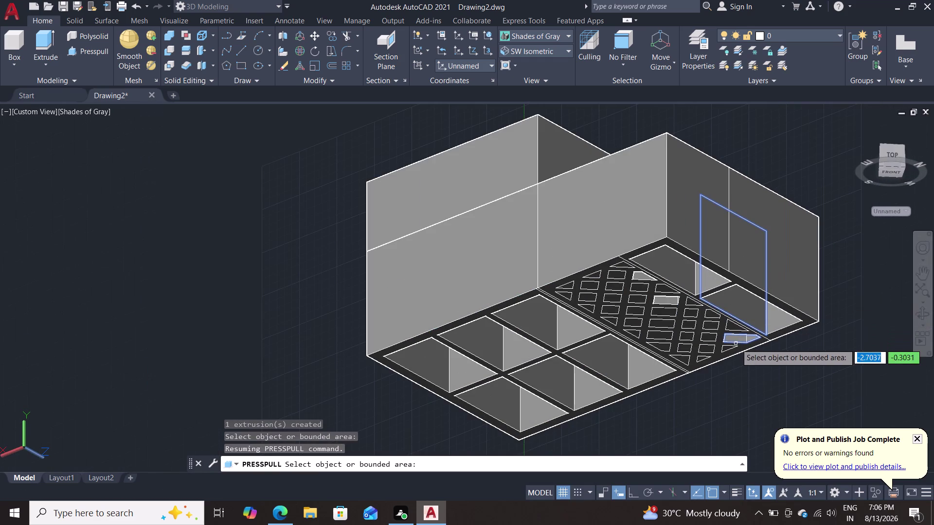
middle_drag(774, 369, 700, 254)
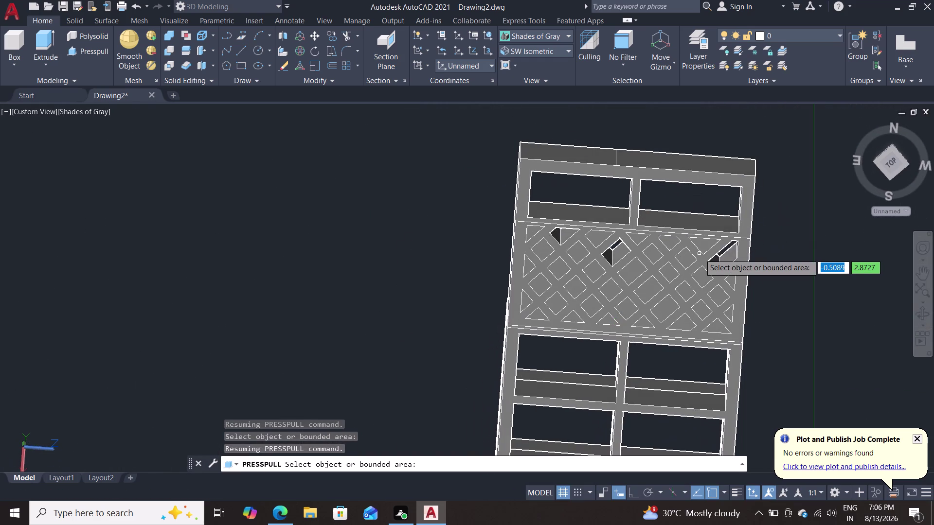
click(708, 245)
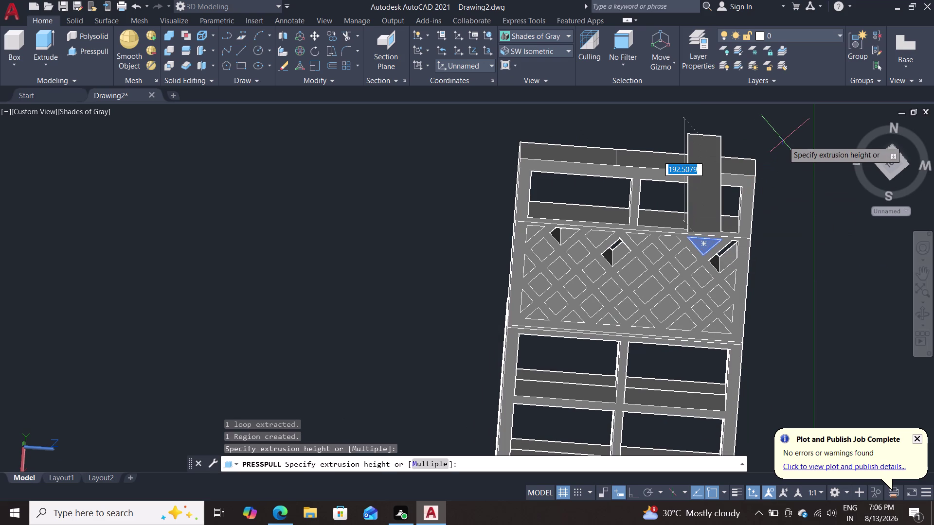
Fill the top-right triangle, the next triangular gaps along the top edge, and a diamond.
double_click(714, 128)
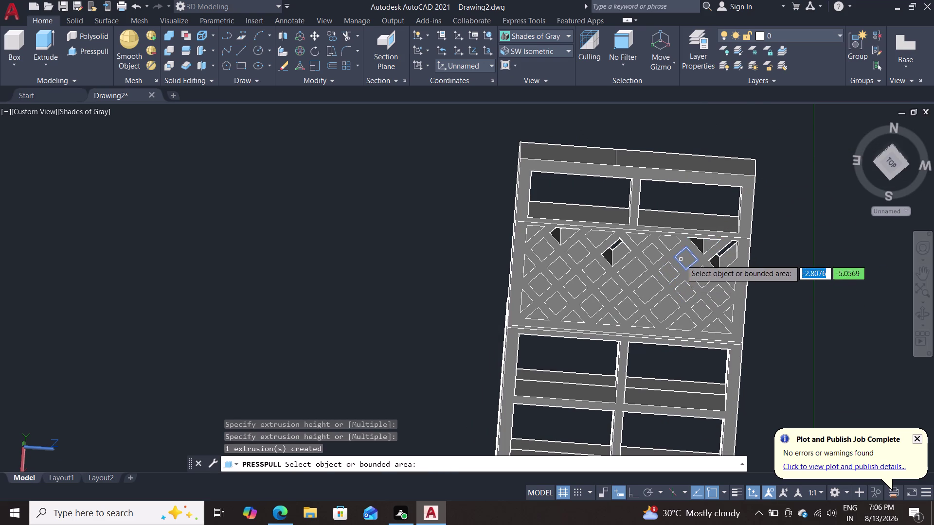
click(681, 260)
click(715, 133)
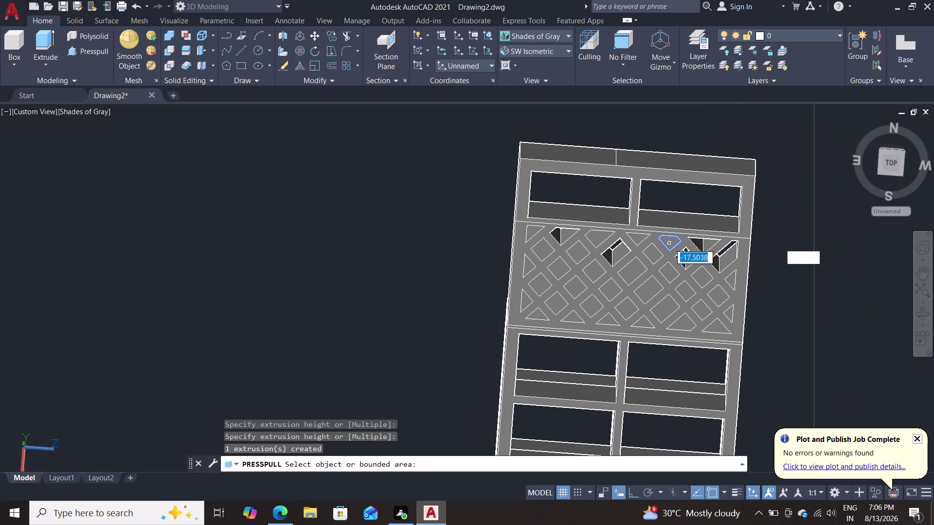
click(669, 244)
double_click(693, 132)
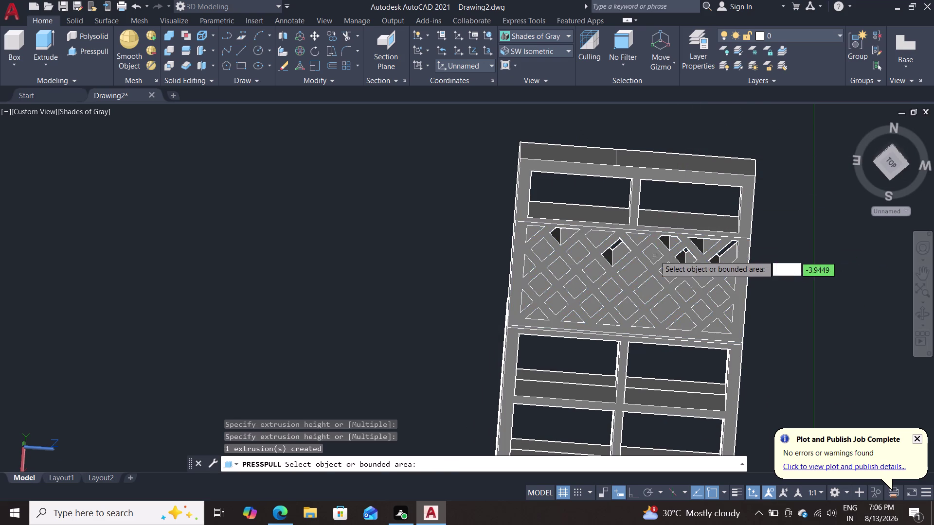
click(655, 255)
double_click(685, 120)
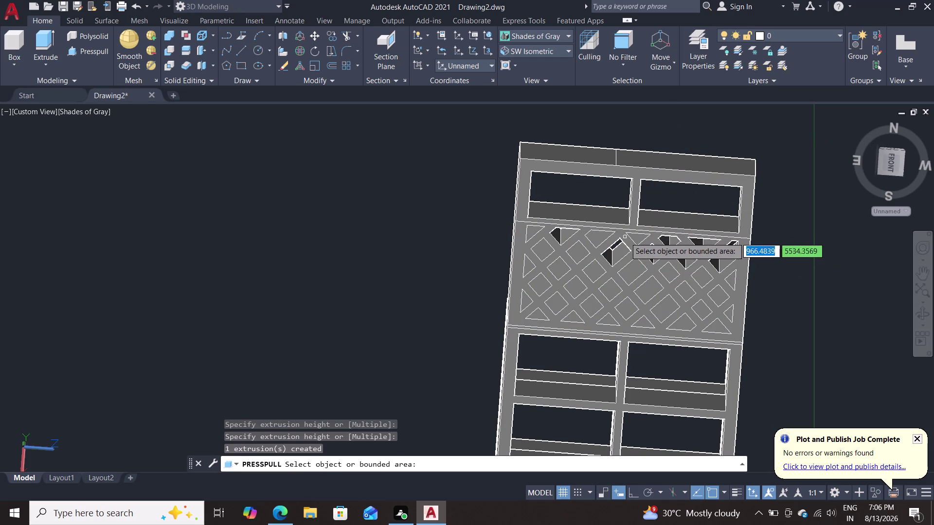
click(640, 240)
click(668, 126)
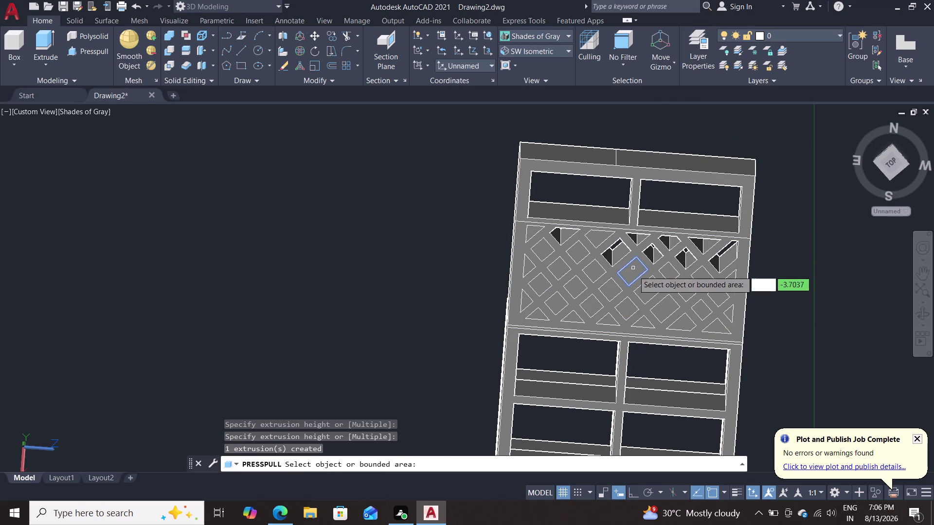
double_click(635, 272)
click(674, 115)
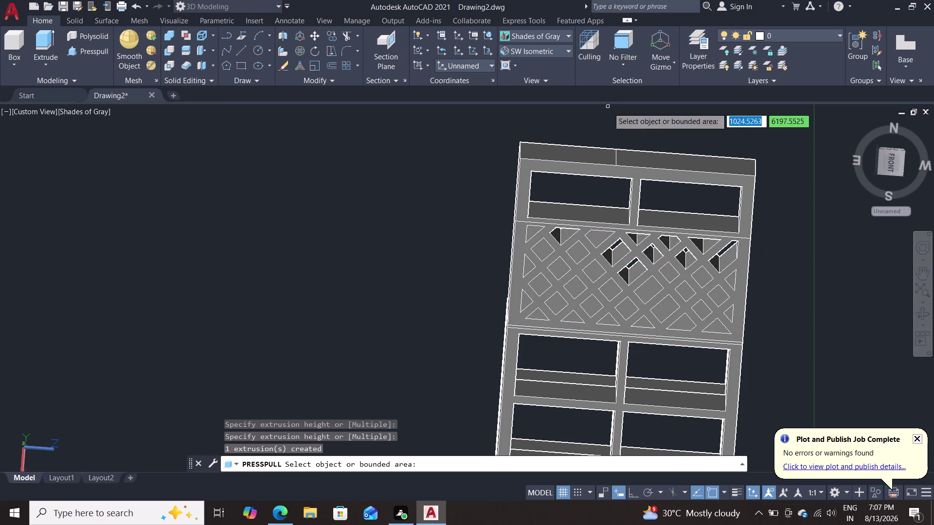
Fill the top-left triangle and the diamonds below the top edge and at the left edge.
click(600, 240)
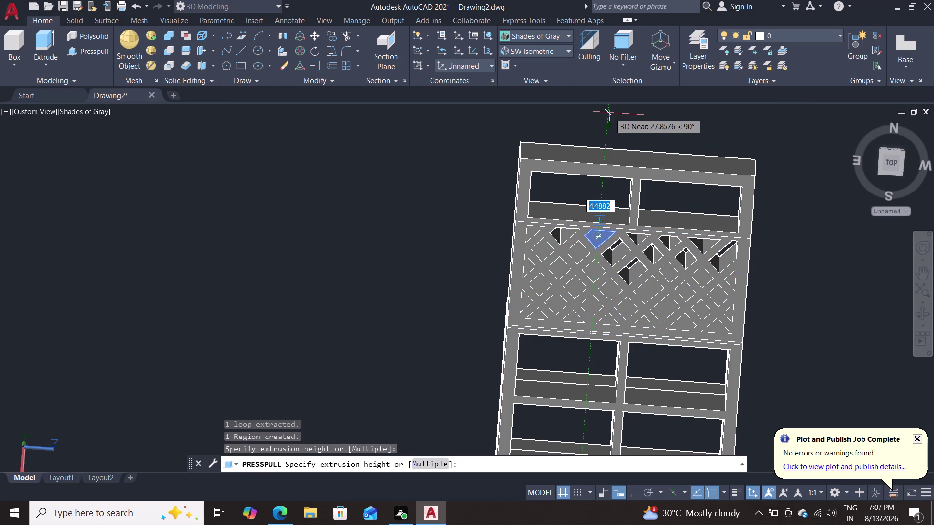
click(604, 119)
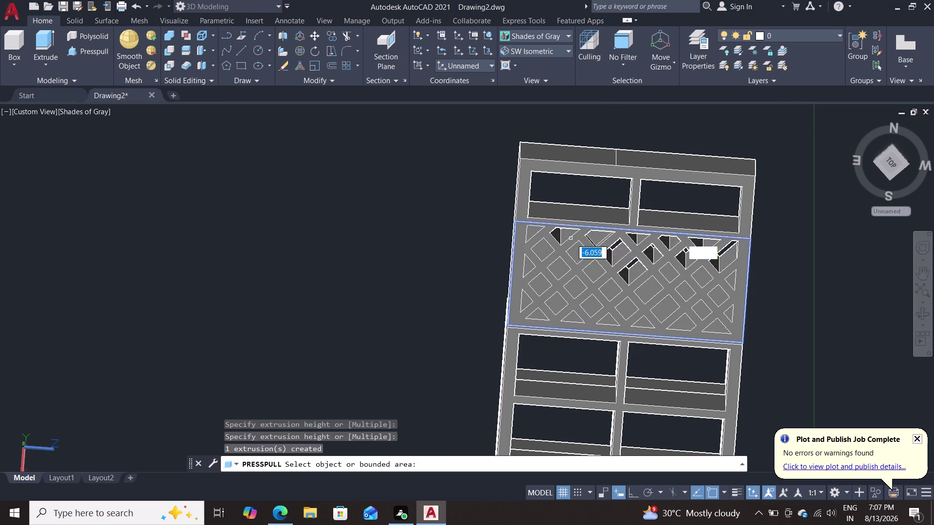
click(578, 253)
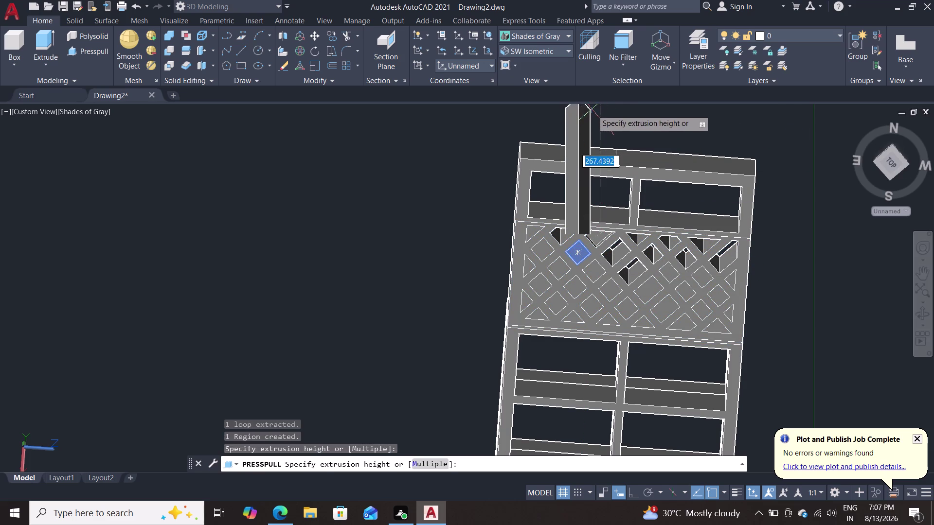
click(592, 109)
double_click(555, 265)
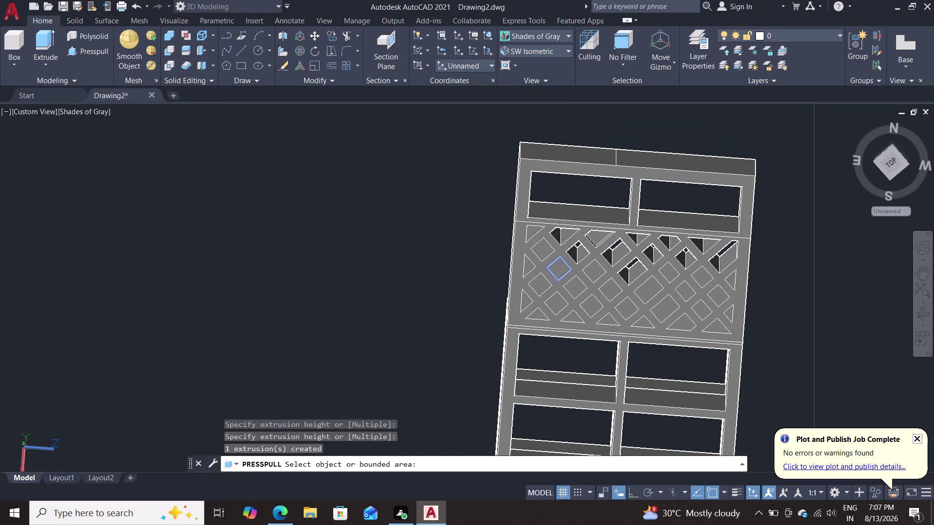
click(593, 111)
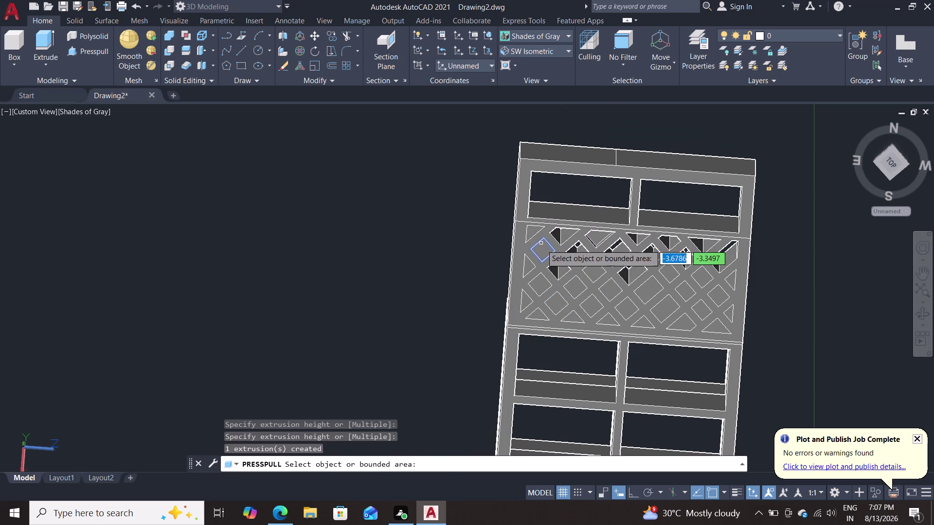
click(542, 249)
double_click(571, 92)
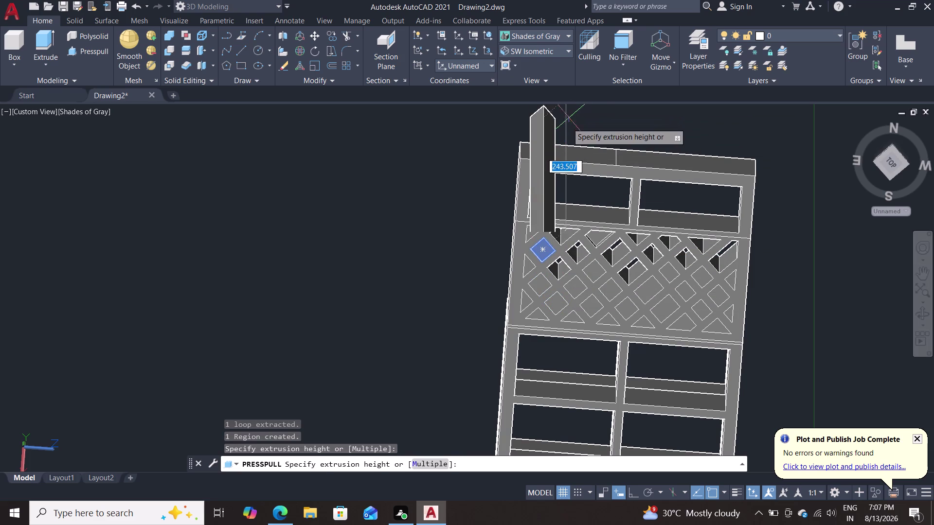
click(566, 123)
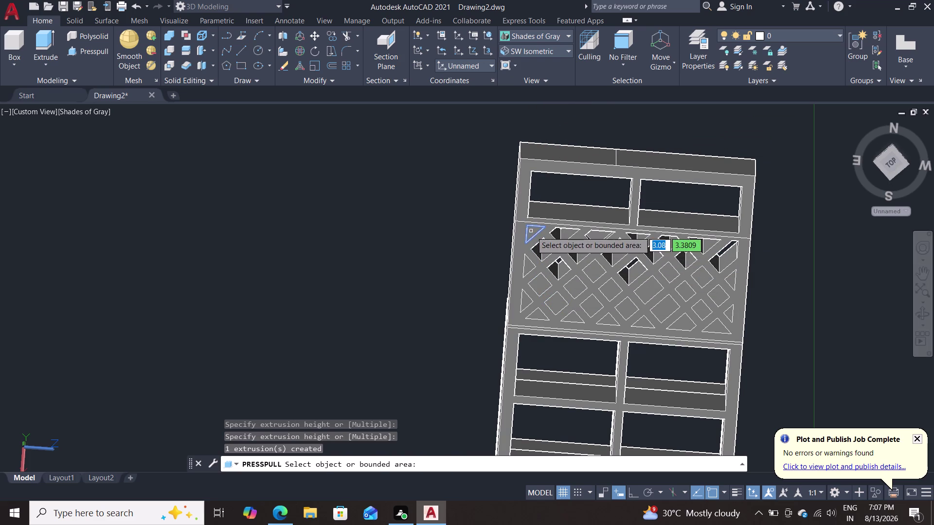
Fill the corner triangle, the lower-left gaps and the bottom-edge triangle, then end Presspull.
click(531, 232)
click(572, 122)
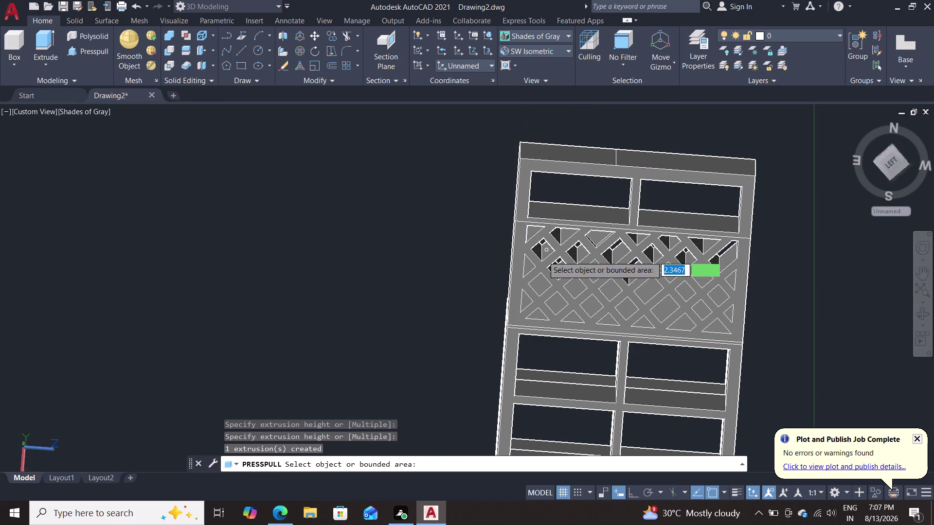
click(528, 267)
click(573, 120)
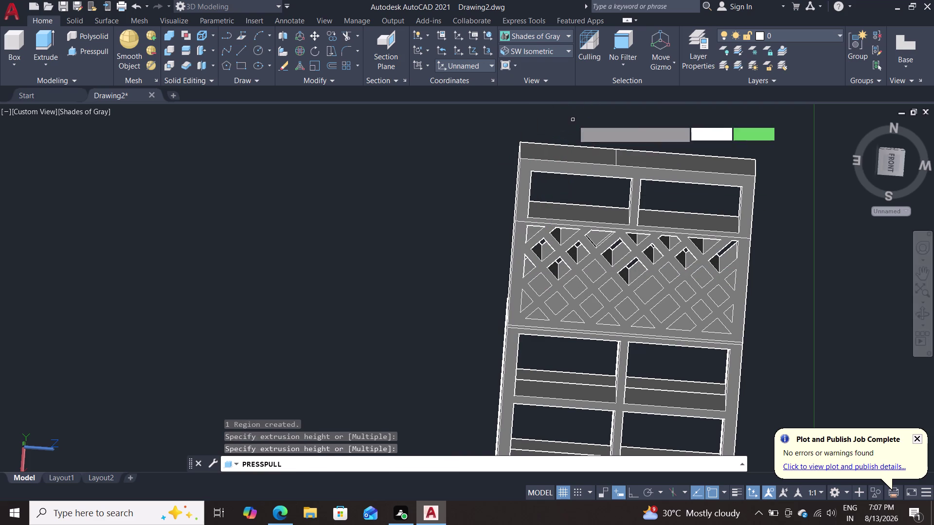
click(543, 285)
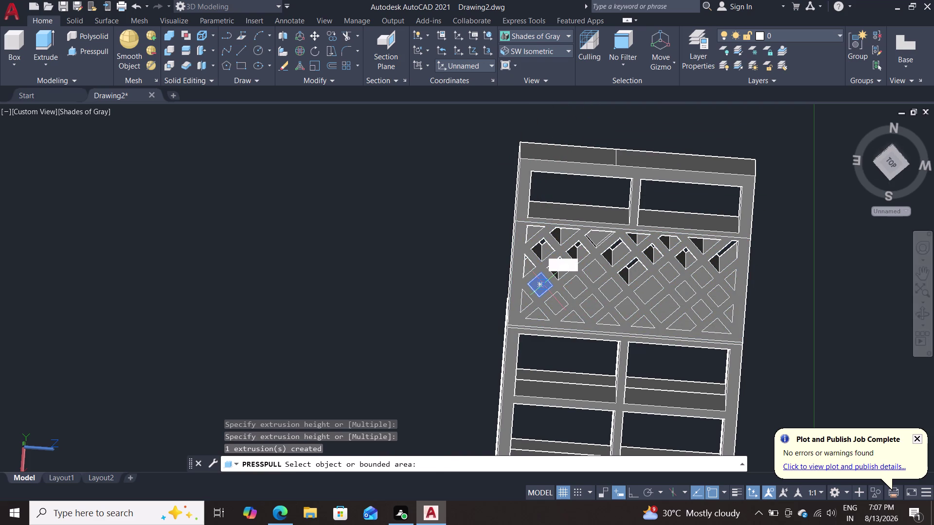
click(586, 124)
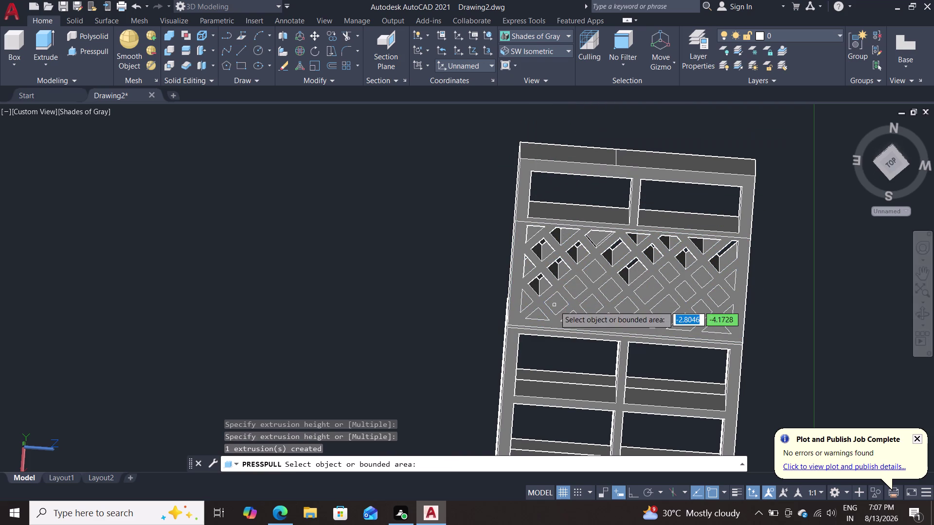
click(555, 307)
click(577, 120)
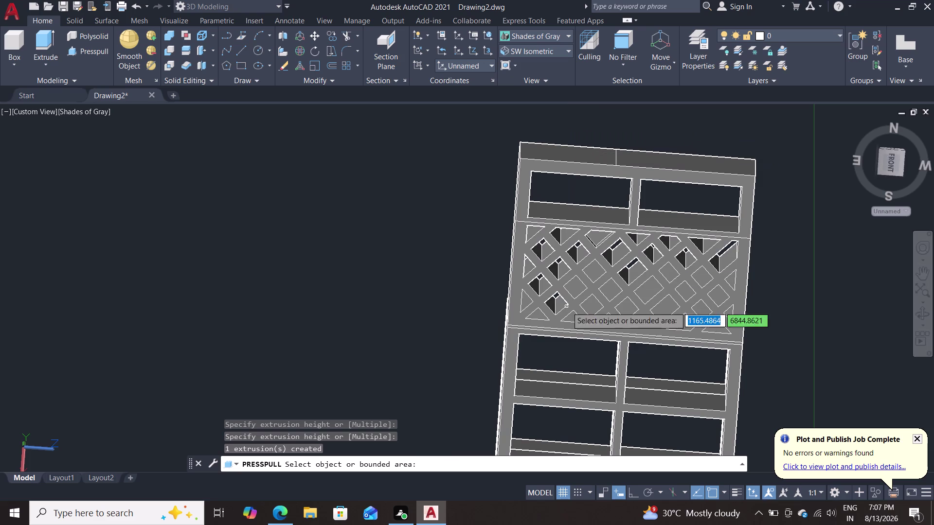
click(574, 314)
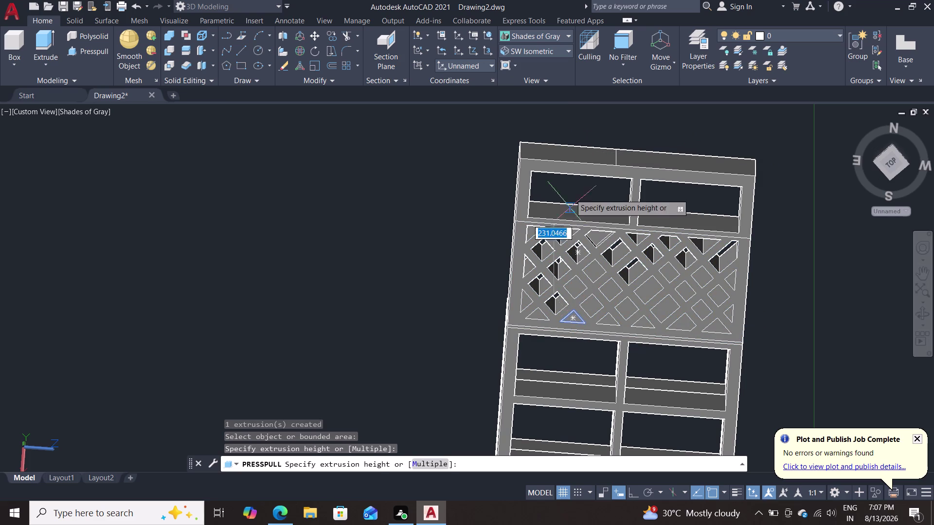
click(581, 125)
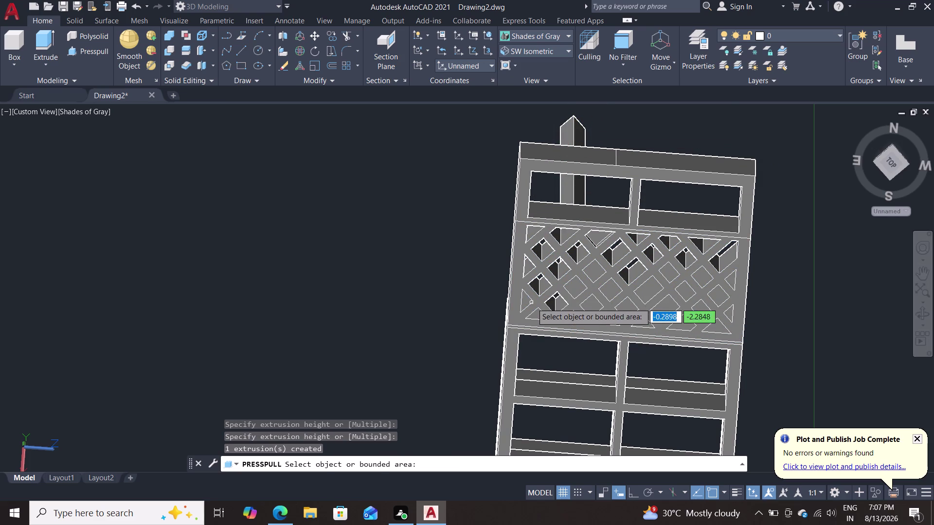
key(Escape)
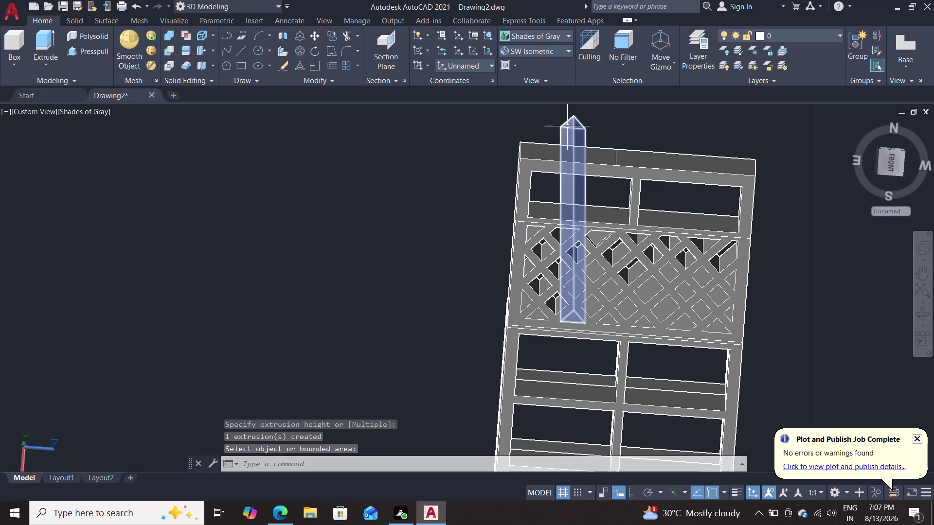
Erase the tall stray prism, then press-pull the left-edge triangular gap and another lattice gap.
click(567, 127)
key(Delete)
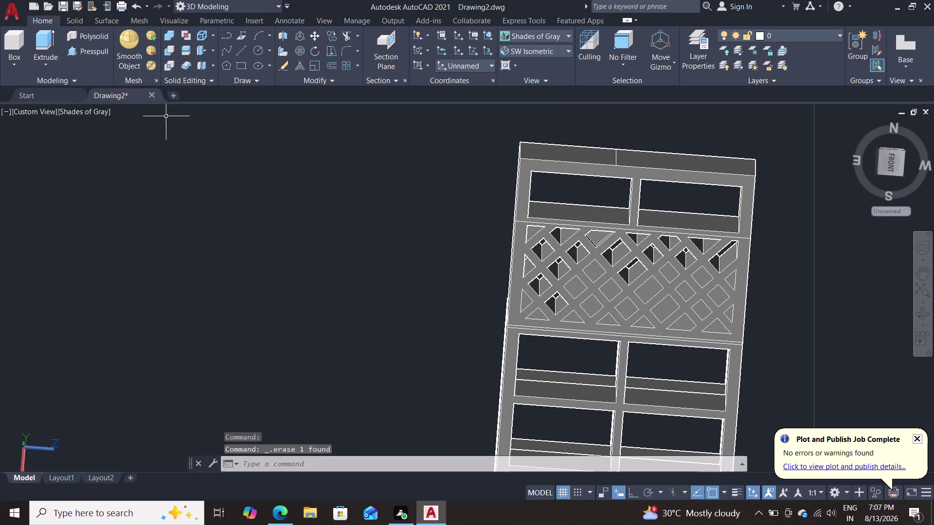
click(94, 53)
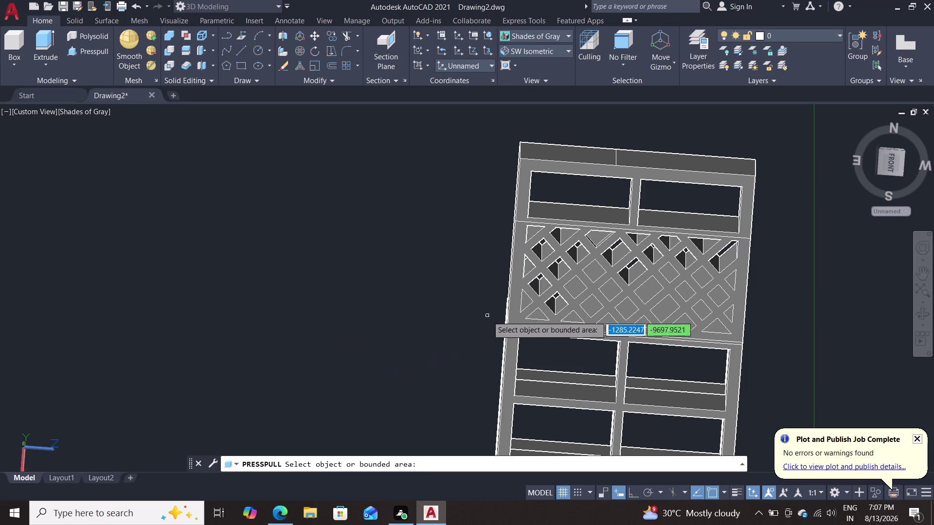
click(524, 301)
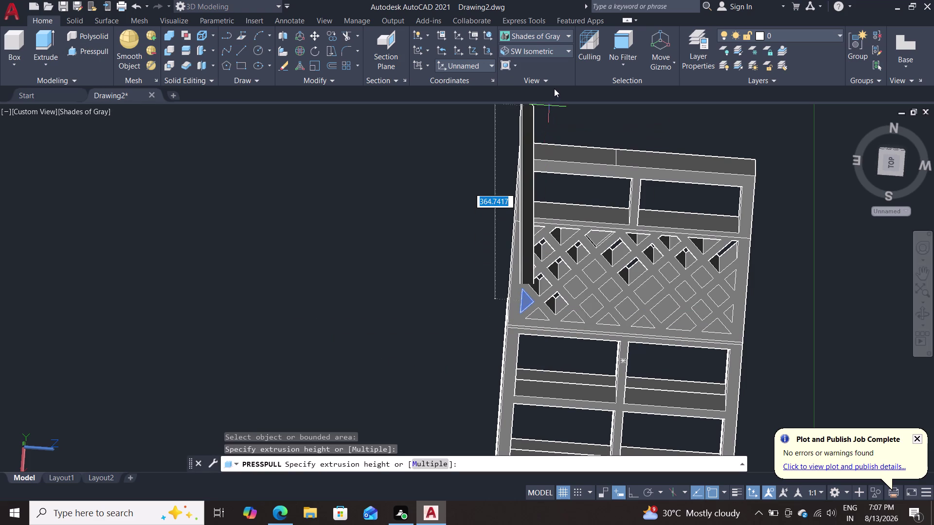
click(549, 117)
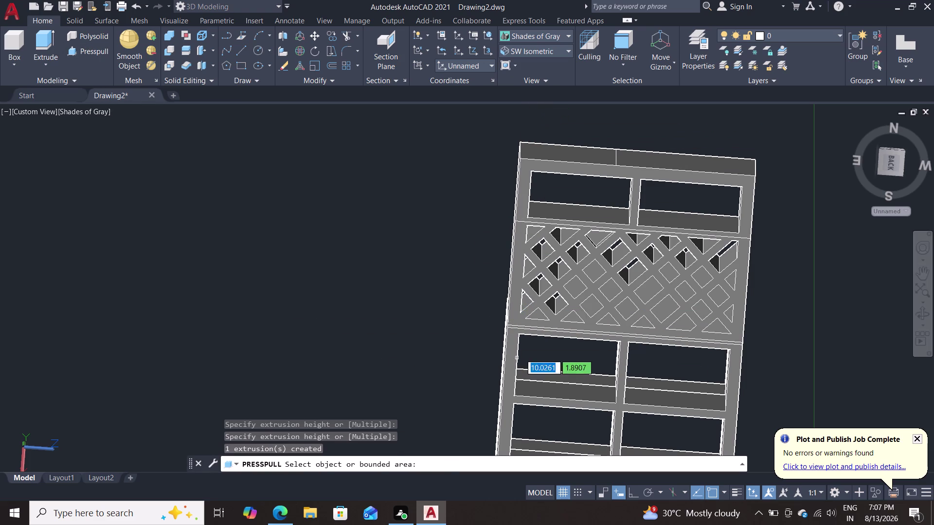
click(543, 315)
click(549, 141)
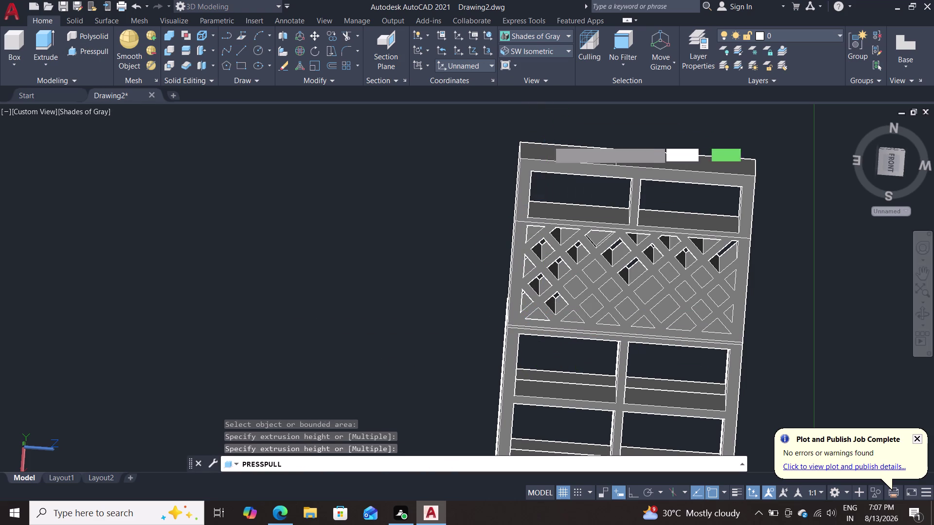
click(568, 320)
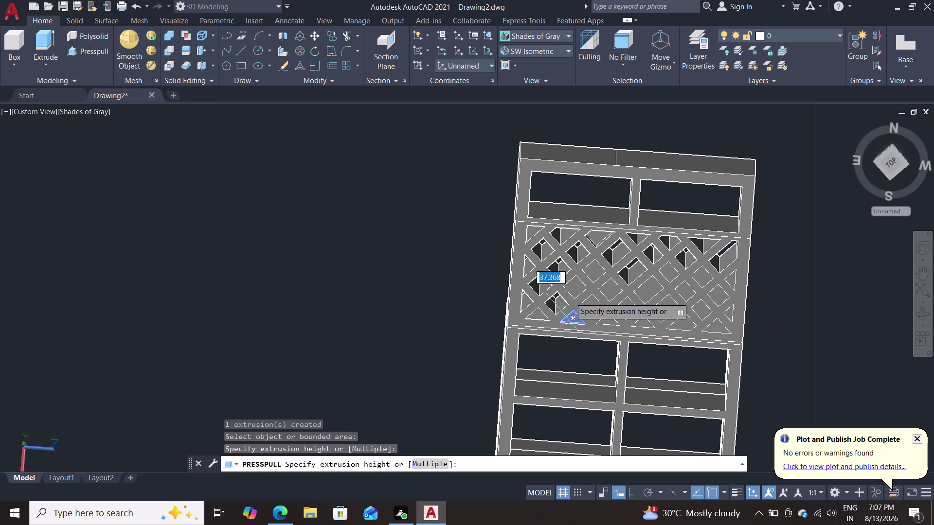
click(572, 129)
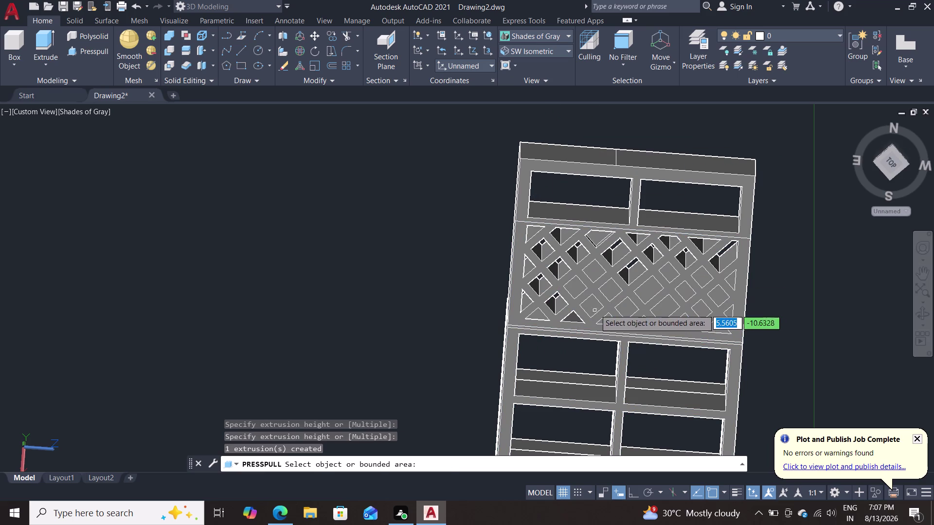
Press-pull a run of diamond gaps plus the lower-edge triangular gap, then end Presspull.
click(595, 309)
click(591, 118)
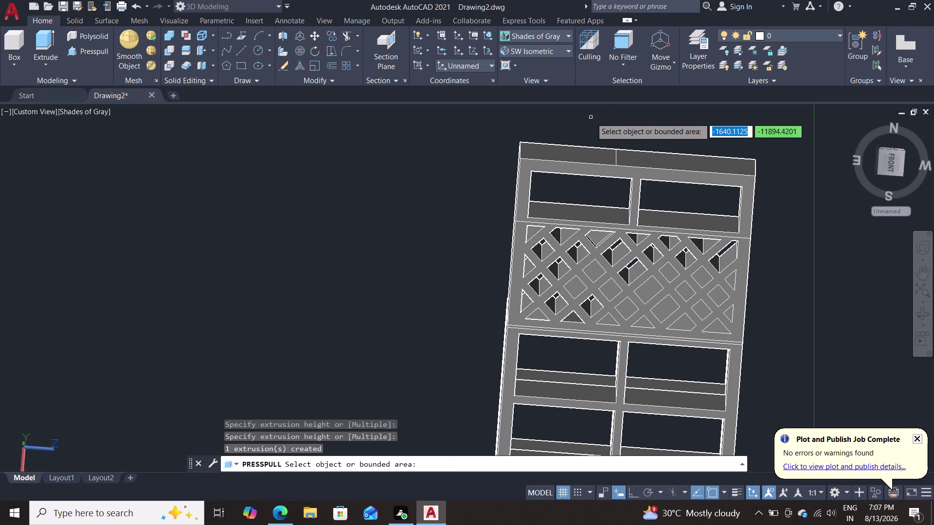
click(580, 292)
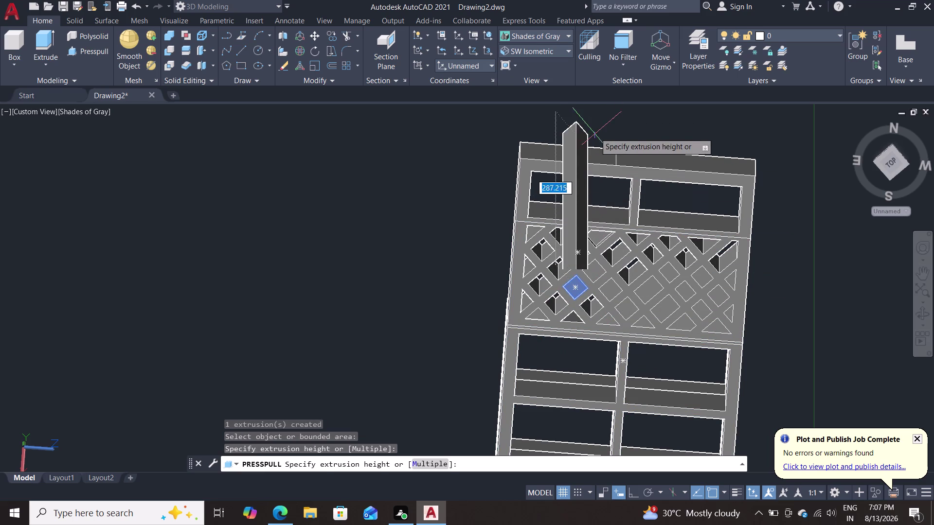
double_click(596, 126)
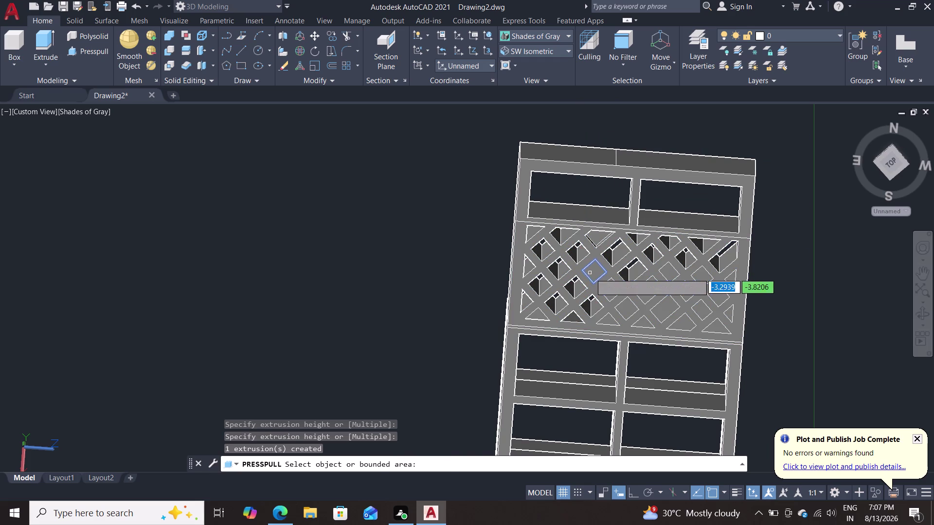
click(591, 273)
click(609, 122)
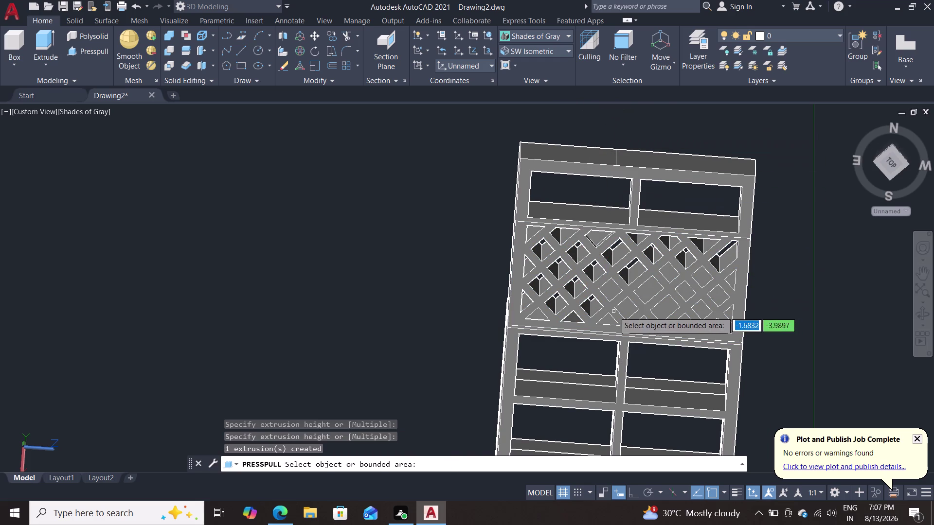
click(612, 290)
click(627, 128)
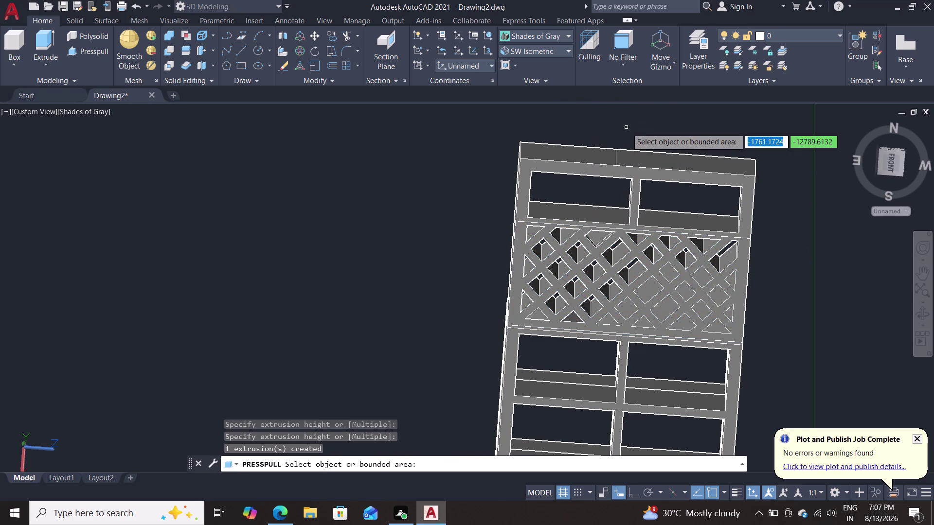
click(630, 306)
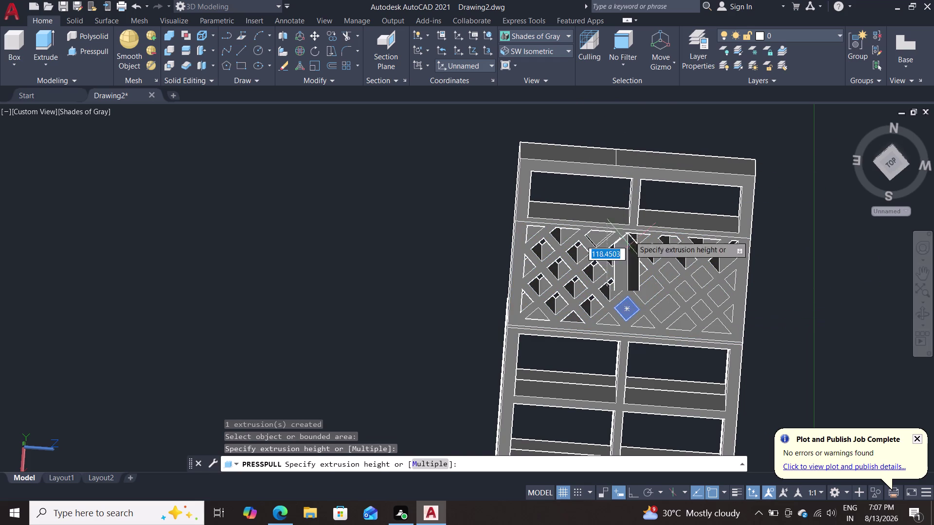
click(619, 118)
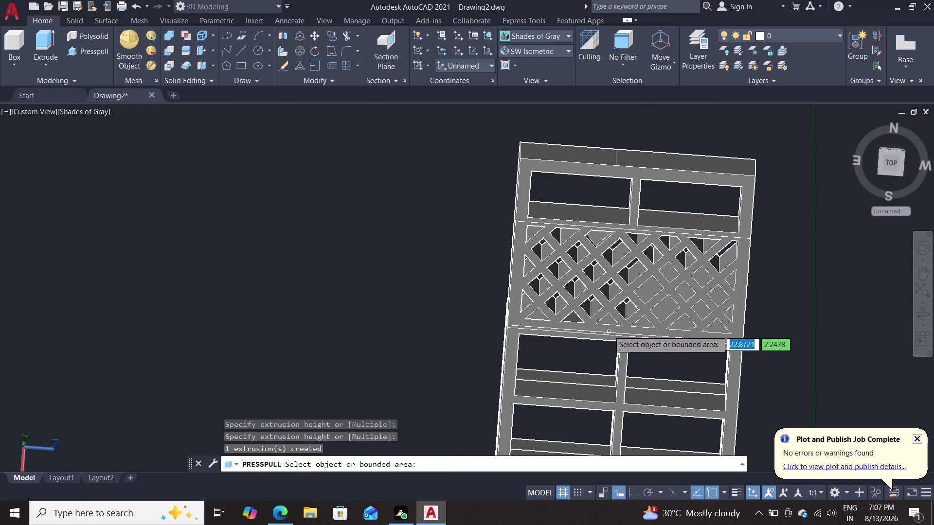
click(605, 323)
click(621, 116)
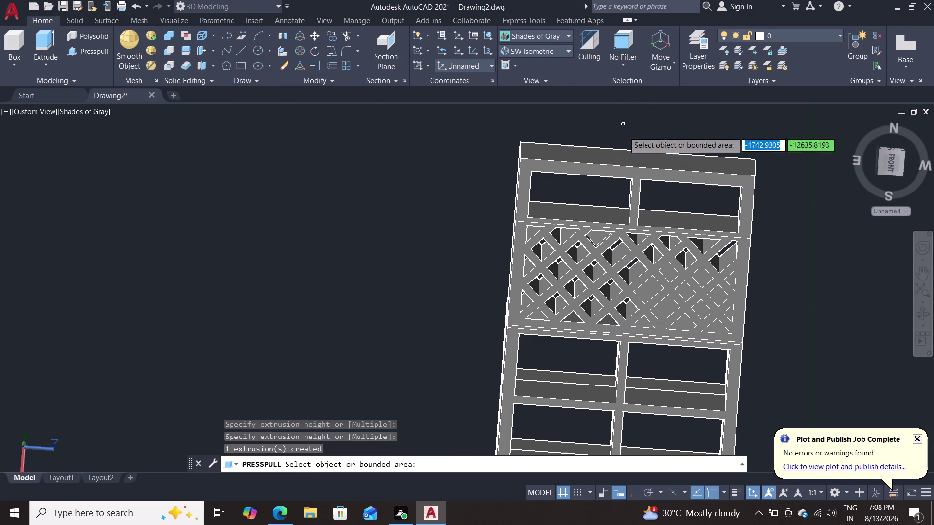
click(640, 322)
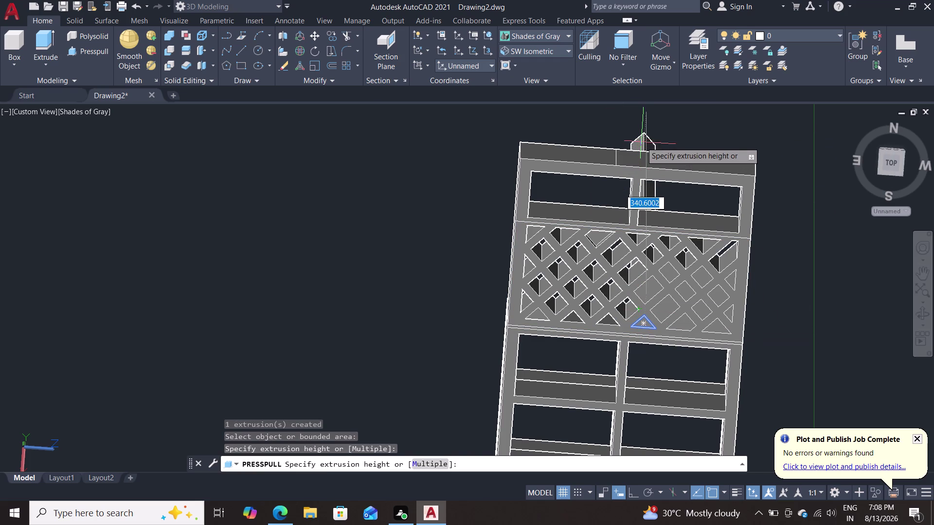
click(643, 133)
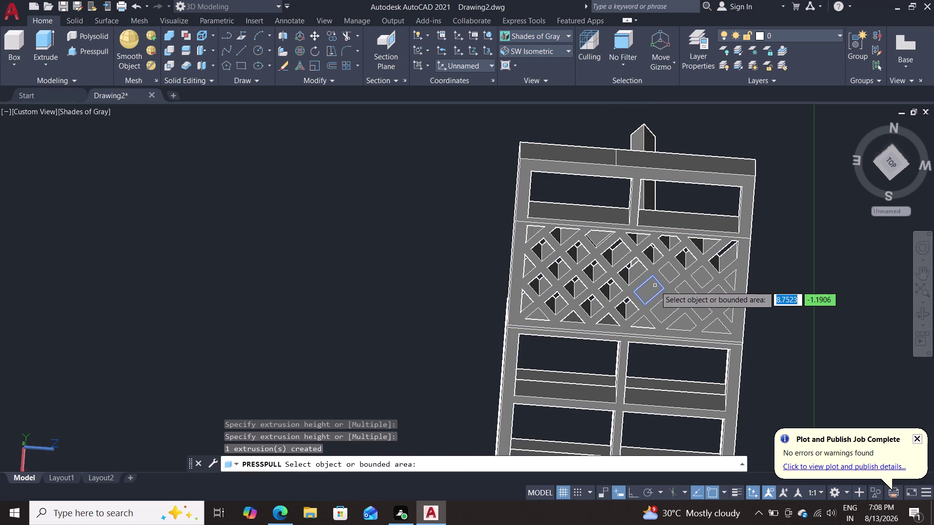
key(Escape)
Delete the overshooting prism, fill another diamond gap, and delete its overshoot too.
click(646, 137)
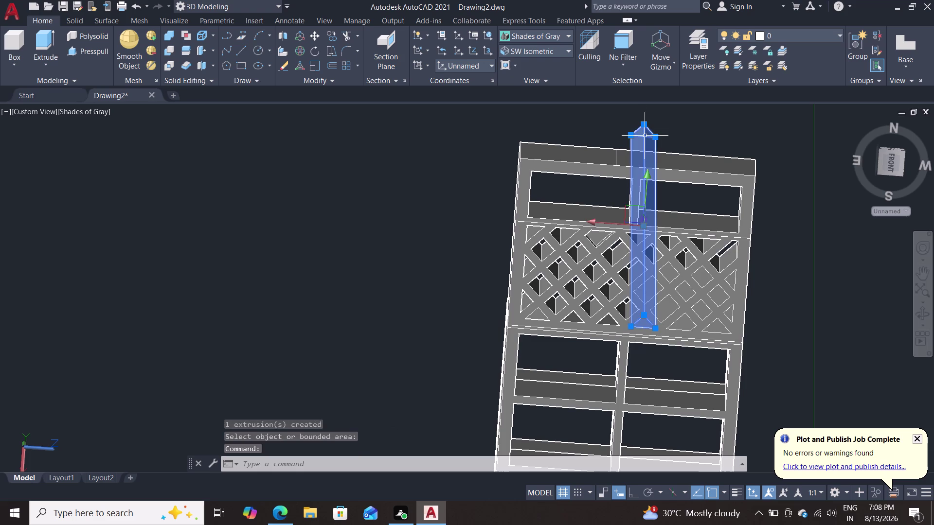
key(Delete)
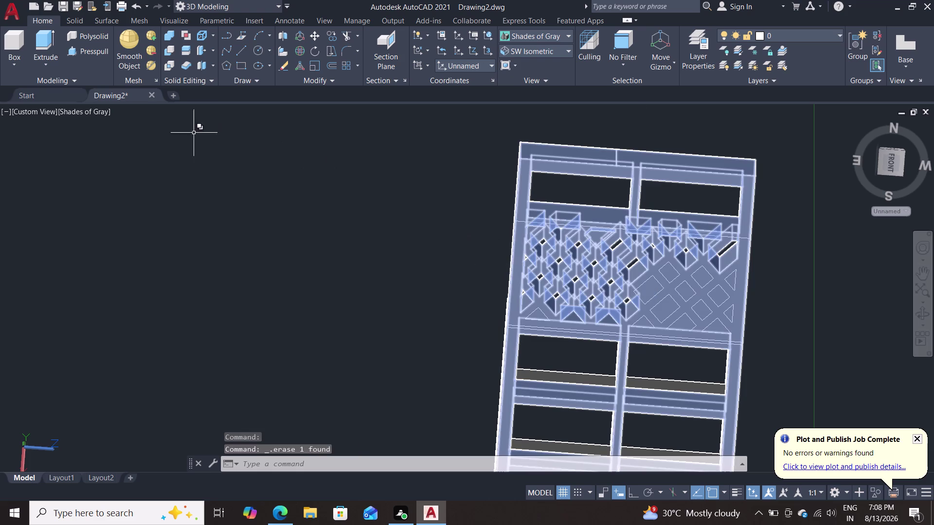
click(95, 47)
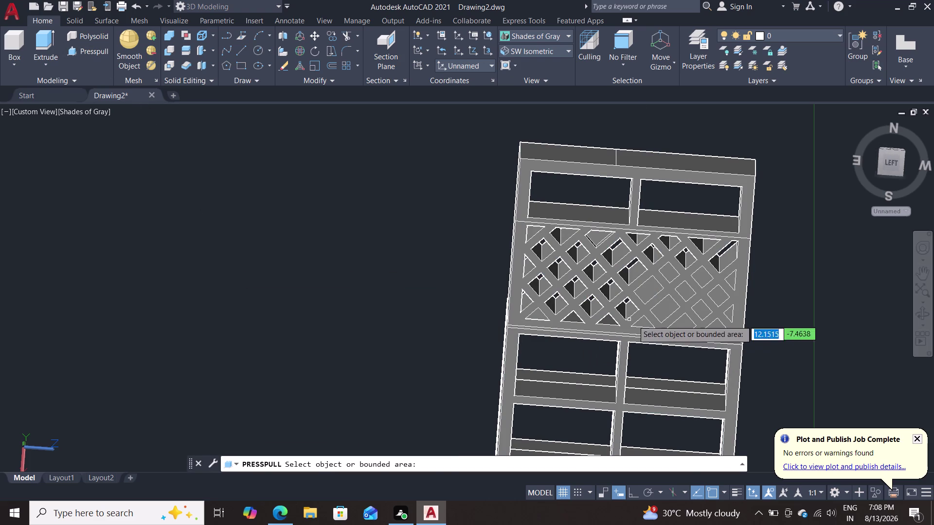
click(649, 323)
click(675, 122)
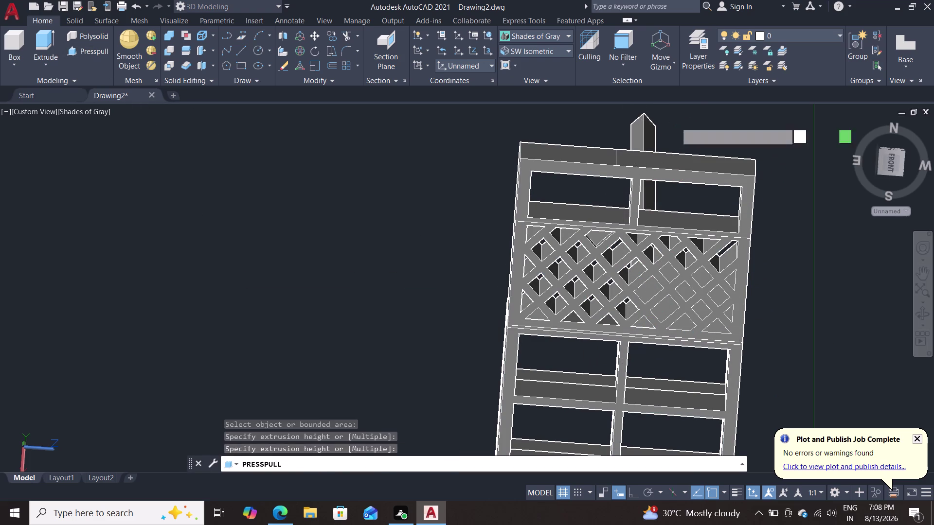
key(Escape)
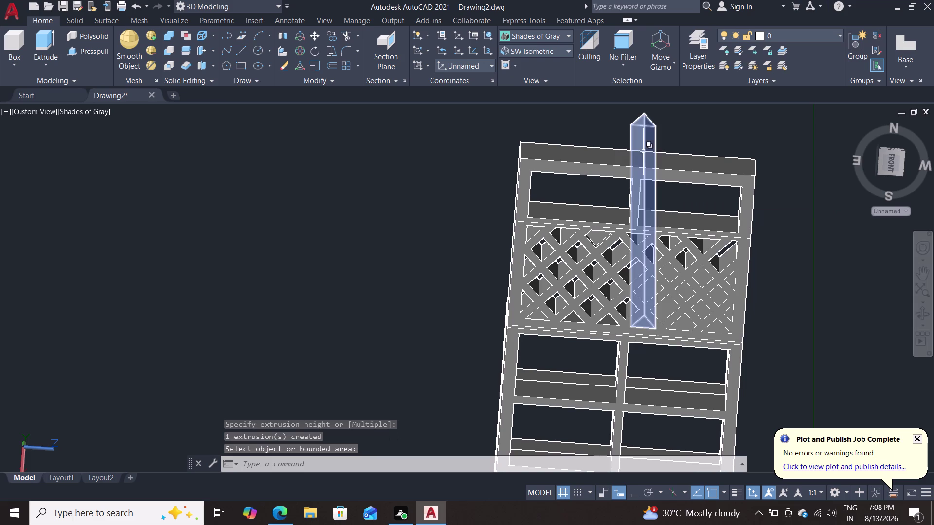
double_click(643, 134)
key(Delete)
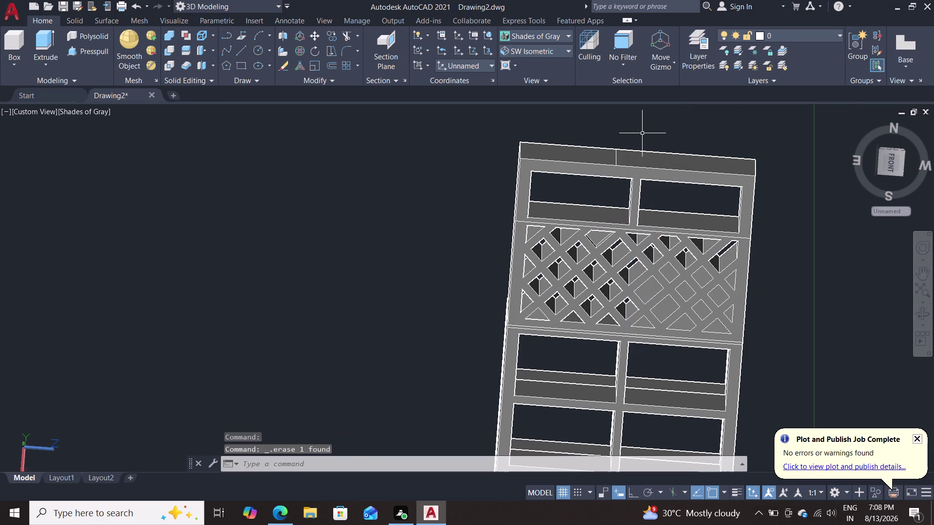
Press-pull two more diamond gaps and erase the prism overshooting the organizer.
click(75, 51)
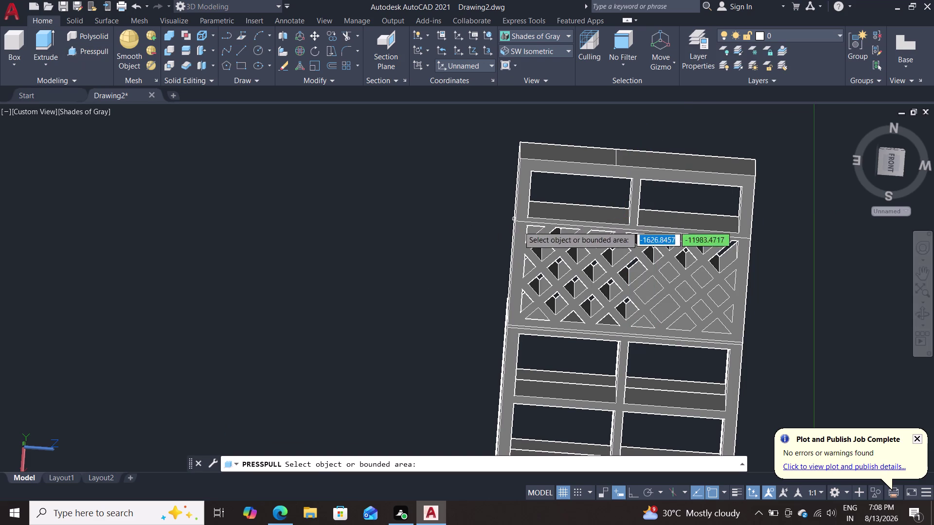
click(653, 289)
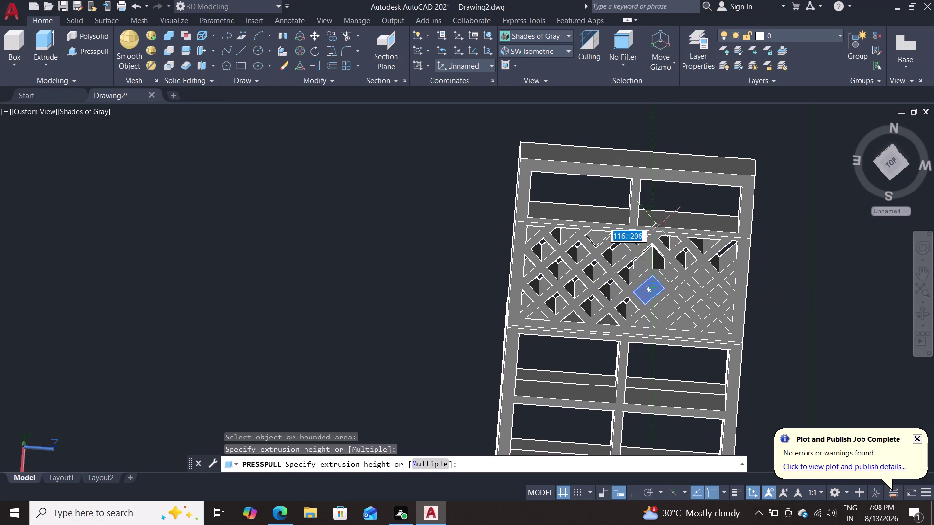
click(664, 94)
click(662, 127)
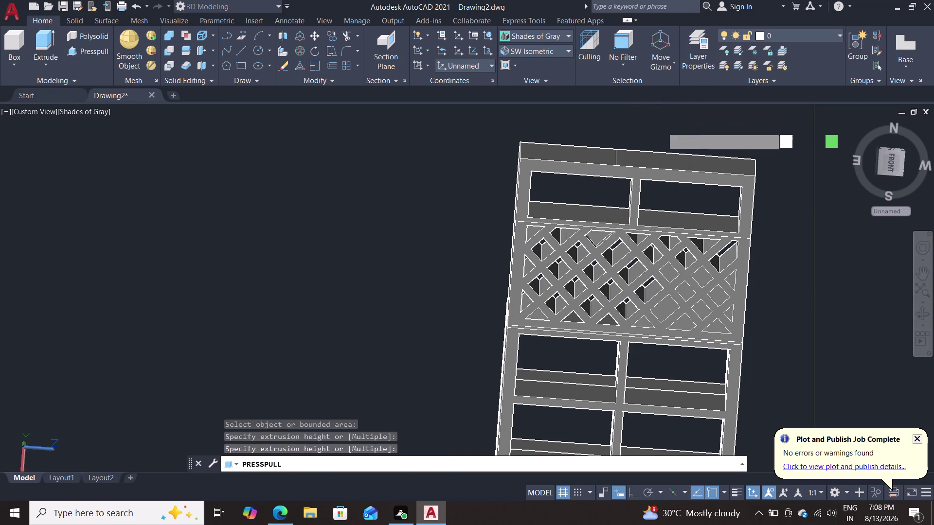
double_click(675, 274)
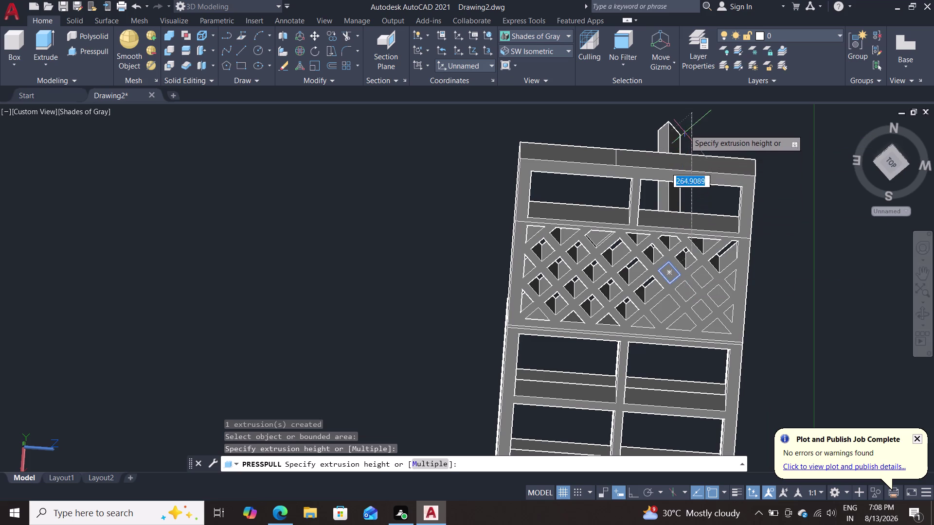
click(683, 127)
key(Escape)
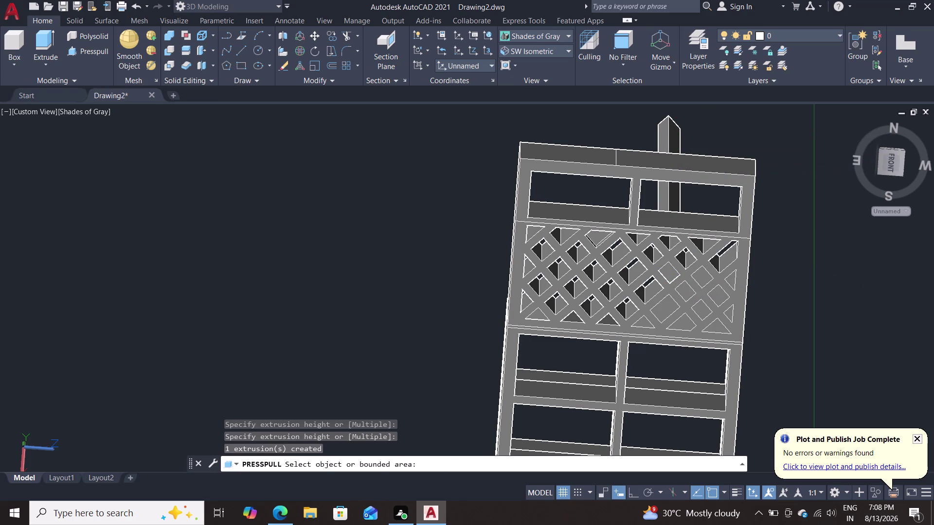
click(664, 135)
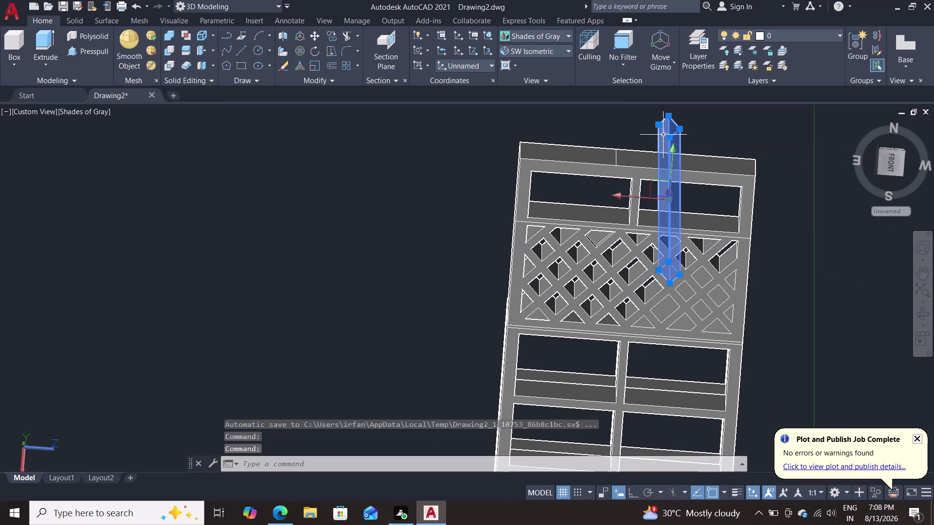
key(Delete)
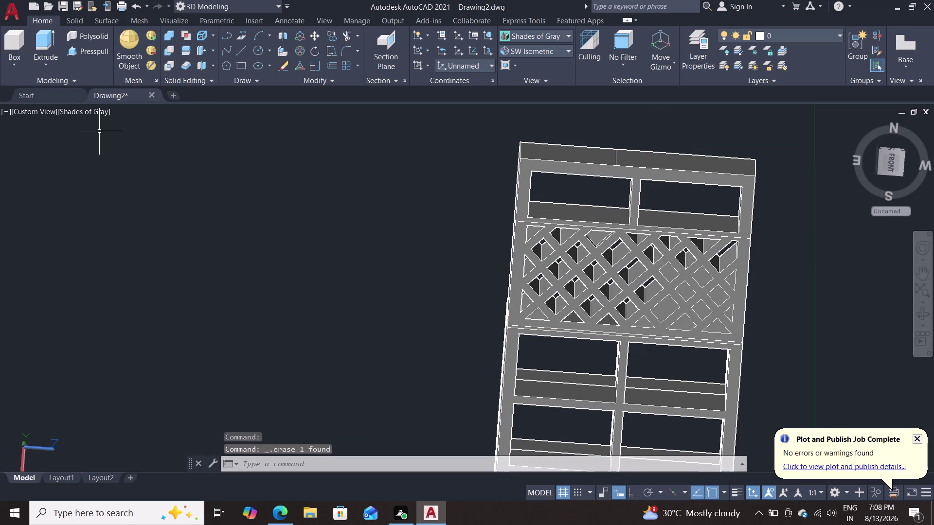
Fill one more lattice gap, erase its overshooting prism, and pick the next diamond gap.
click(92, 52)
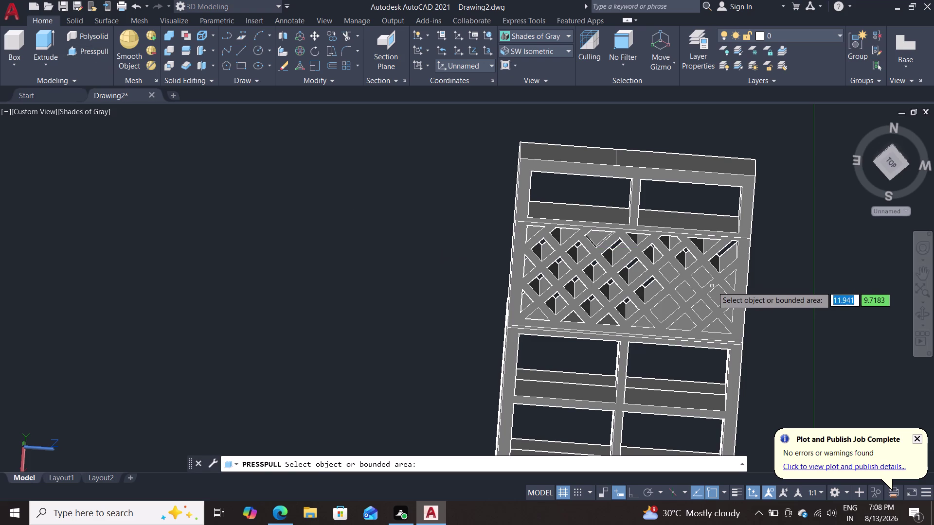
click(709, 276)
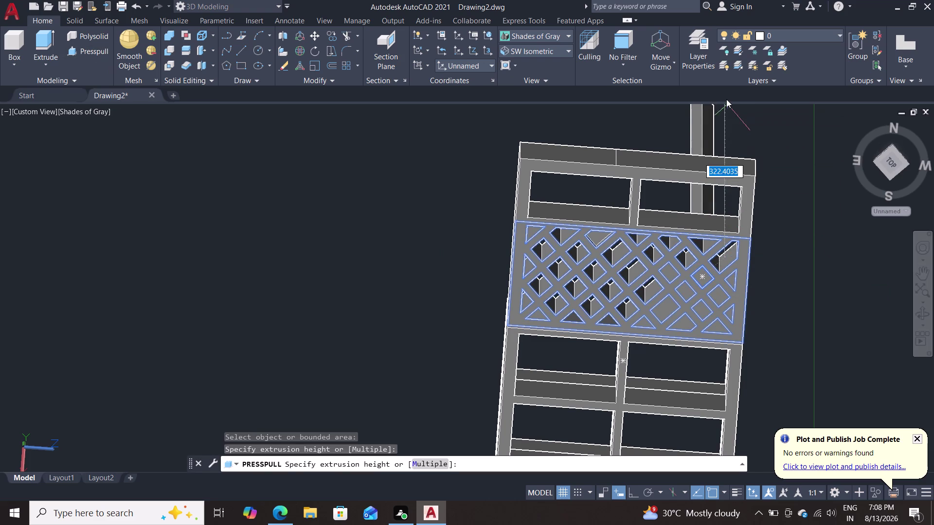
click(708, 133)
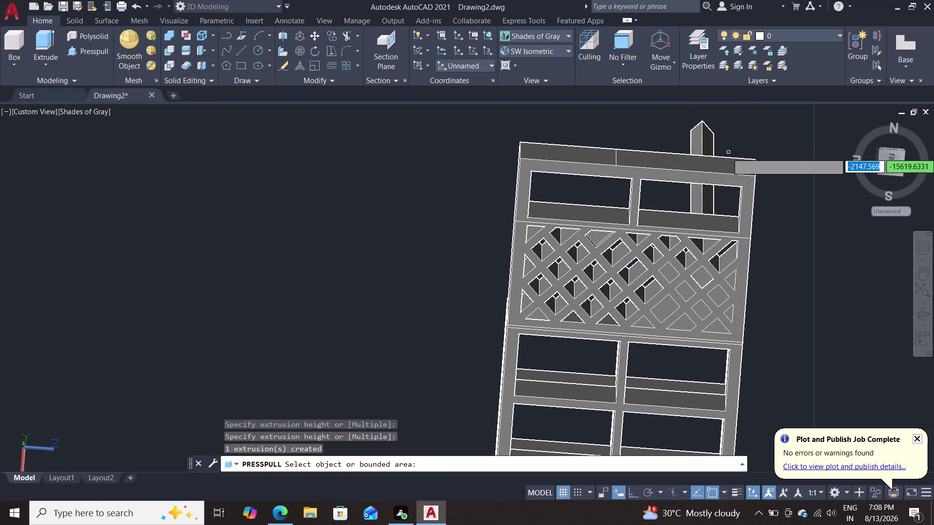
key(Escape)
click(711, 143)
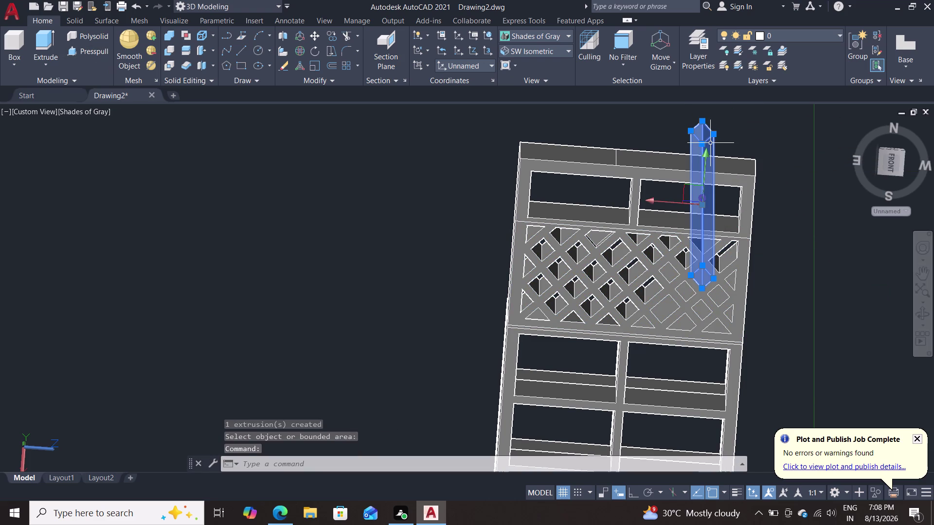
key(Delete)
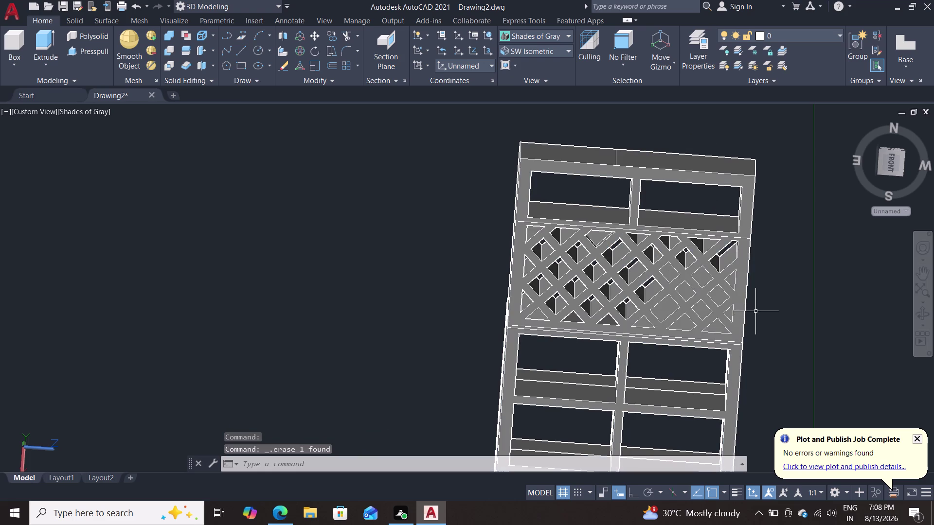
click(78, 54)
double_click(675, 273)
Finish the pending gap fill, then extrude a diamond gap and the lower-edge triangular gaps.
click(692, 114)
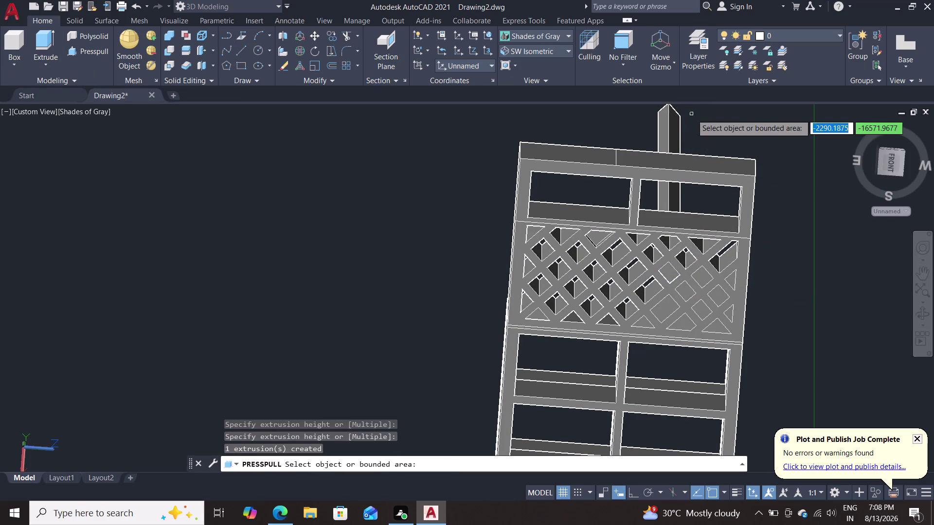
click(83, 50)
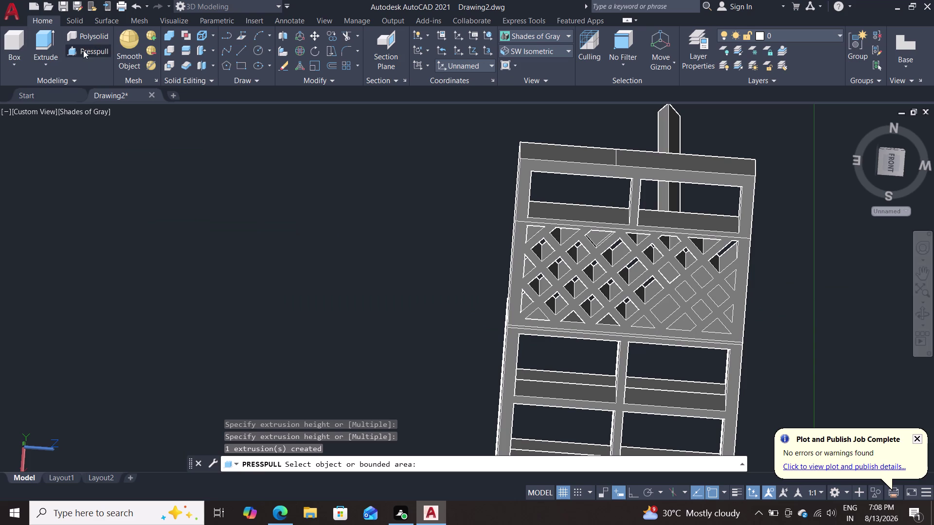
click(667, 307)
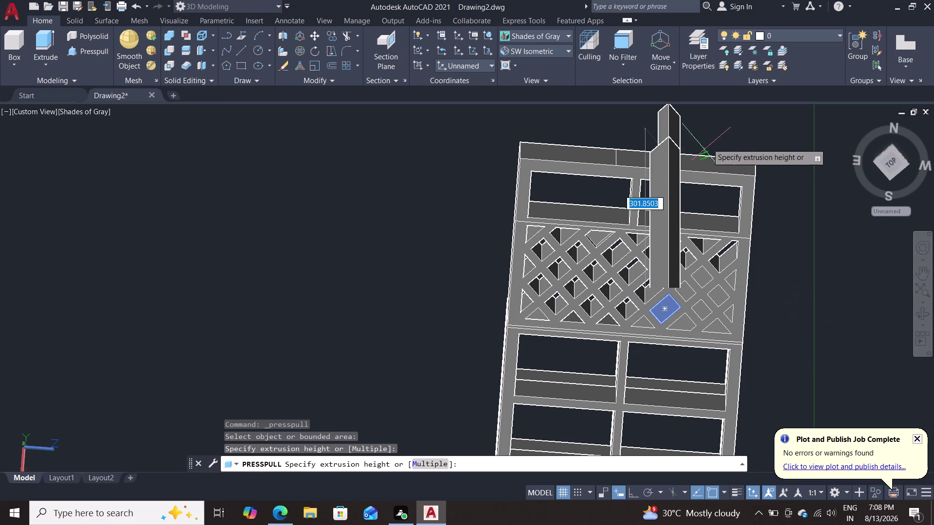
double_click(713, 130)
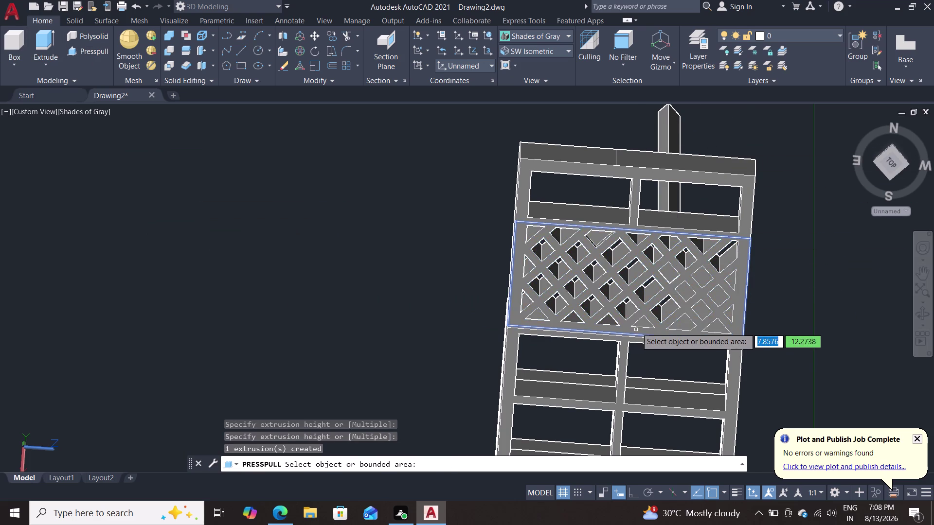
double_click(638, 326)
double_click(625, 117)
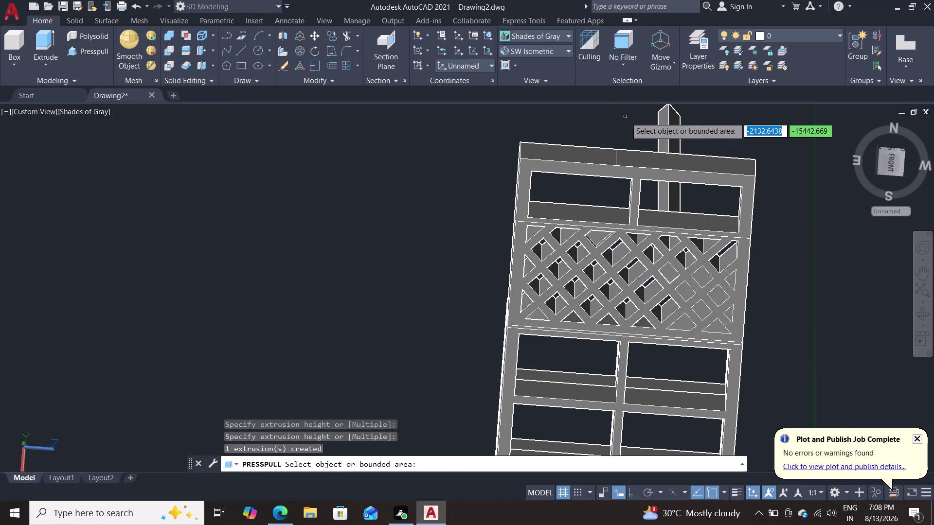
double_click(684, 322)
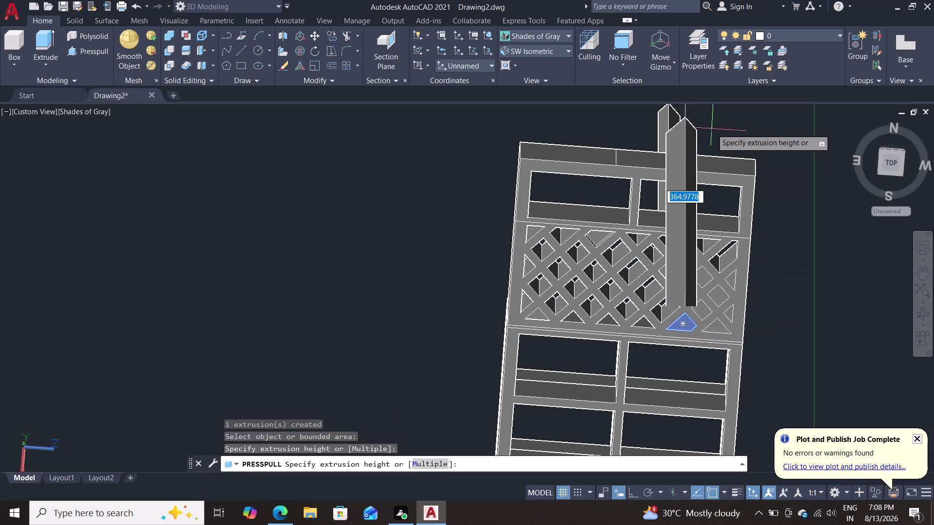
click(712, 129)
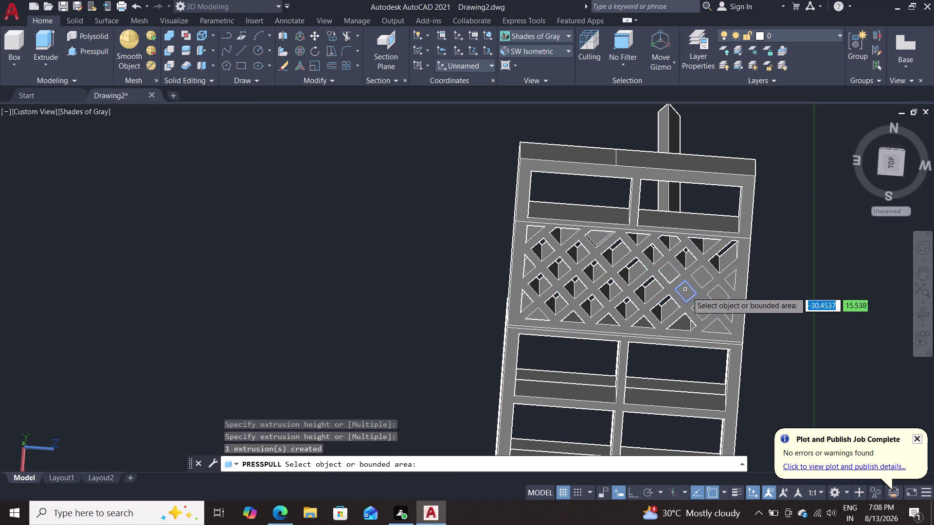
click(687, 292)
click(711, 120)
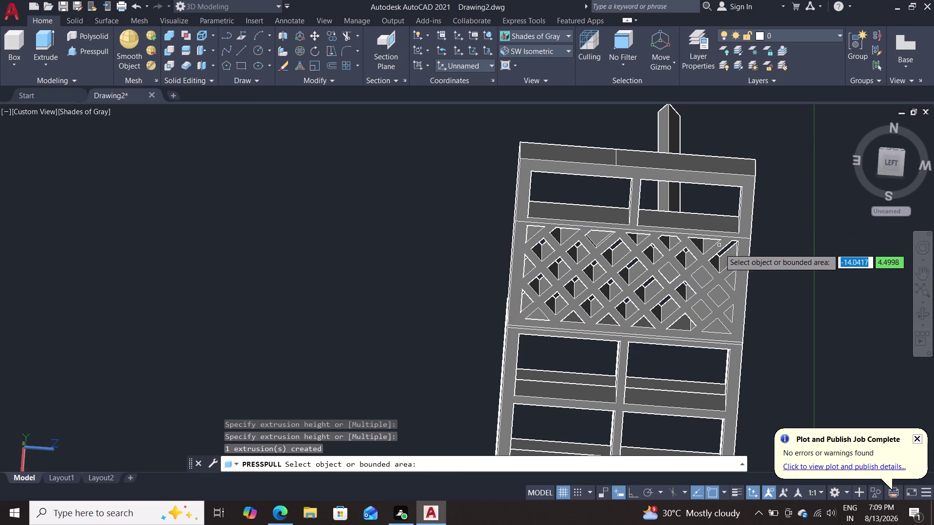
Extrude the right-side diamond gap and the right-edge triangular gap into tall posts.
click(703, 281)
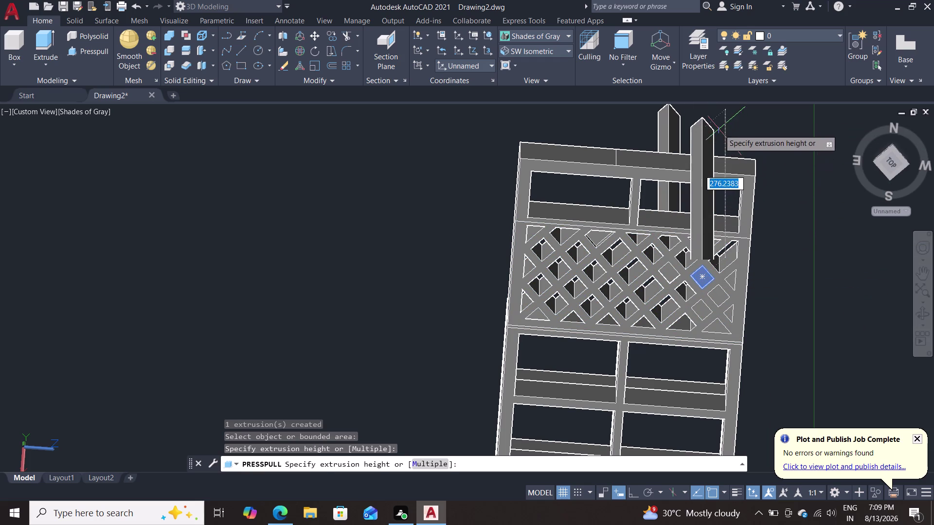
double_click(719, 129)
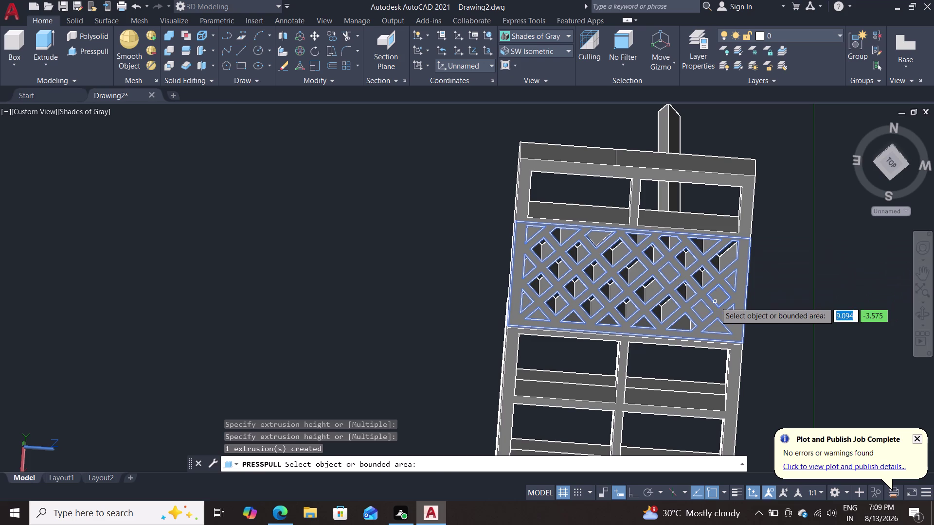
click(715, 300)
click(732, 129)
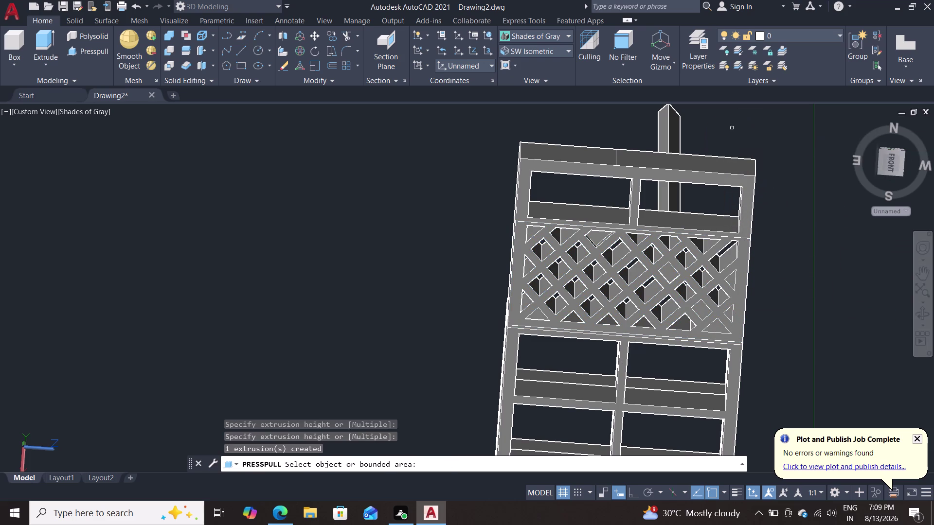
click(735, 280)
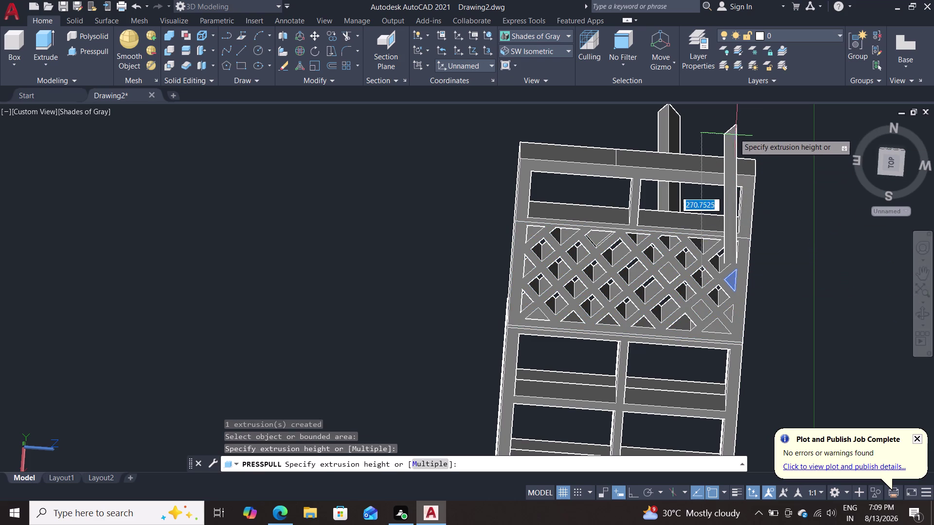
double_click(734, 129)
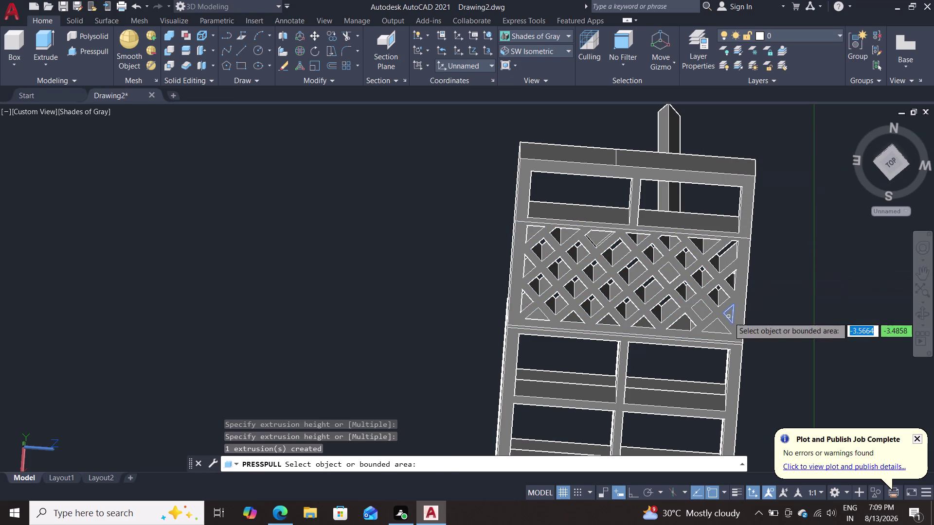
double_click(730, 316)
click(747, 113)
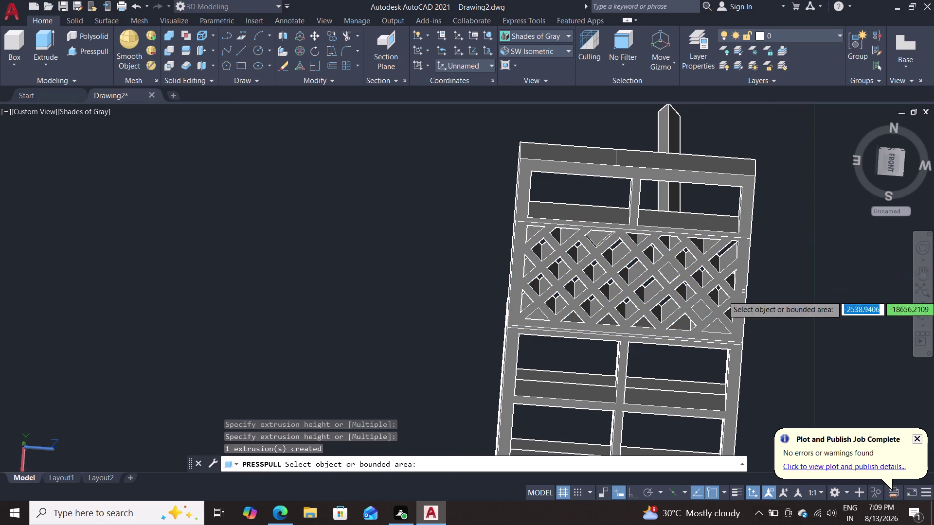
Extrude the lower-right diamond gap and two left-edge triangular gaps into tall posts.
double_click(708, 307)
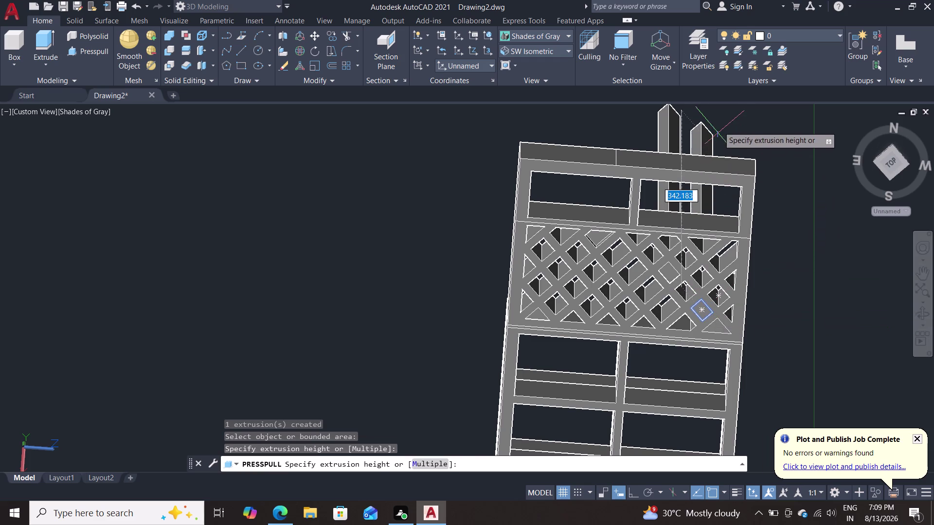
click(719, 125)
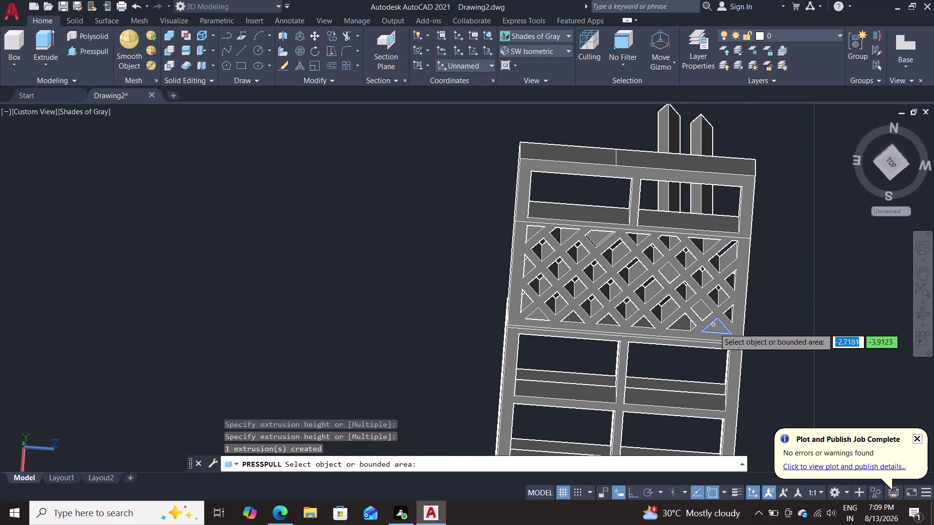
double_click(715, 329)
click(727, 114)
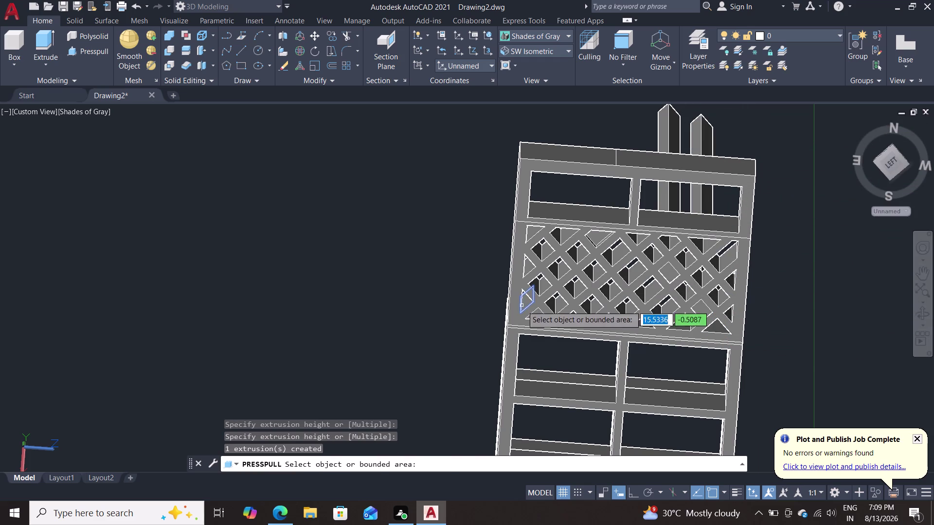
click(542, 318)
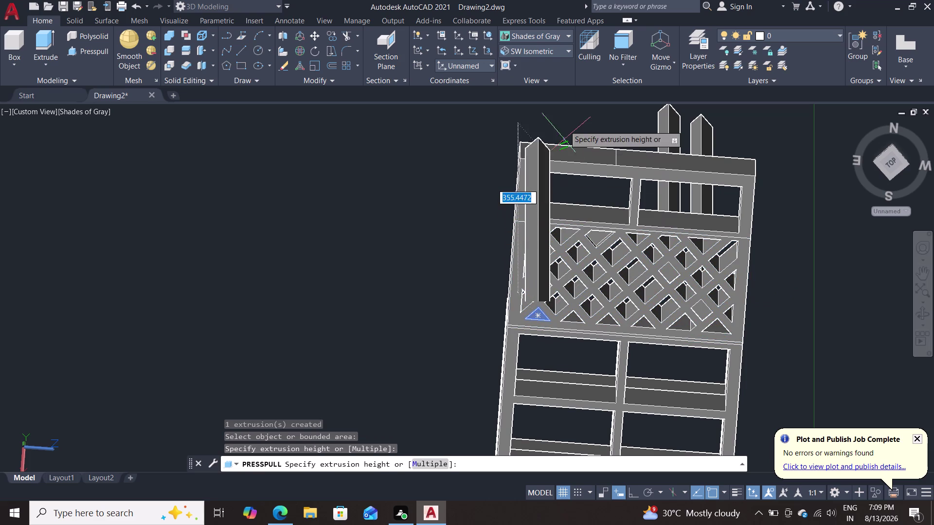
click(563, 117)
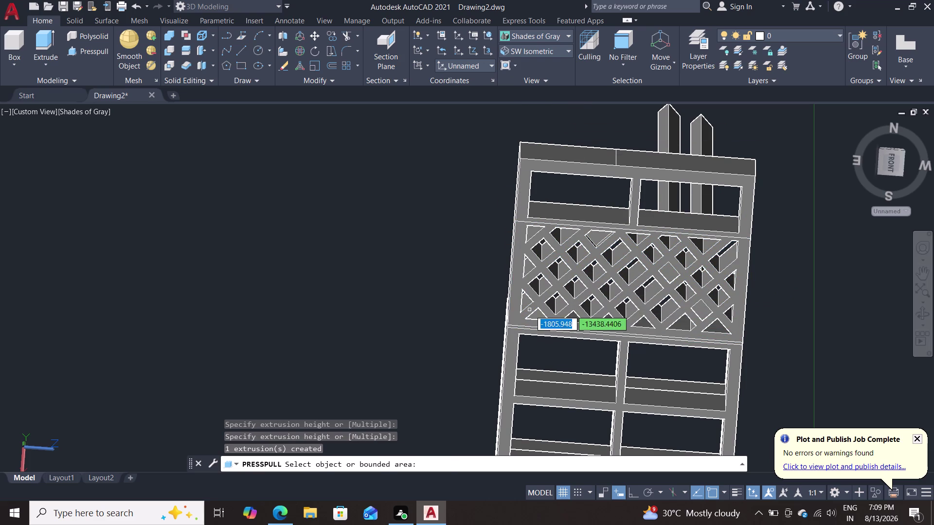
click(523, 302)
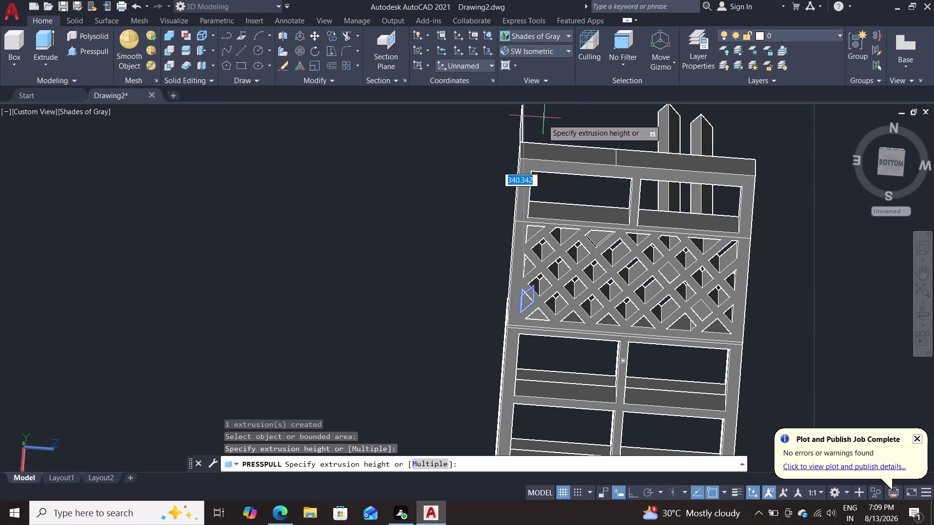
click(543, 119)
Orbit to face the lattice and extrude the triangular gap at its top edge.
middle_drag(567, 134, 630, 348)
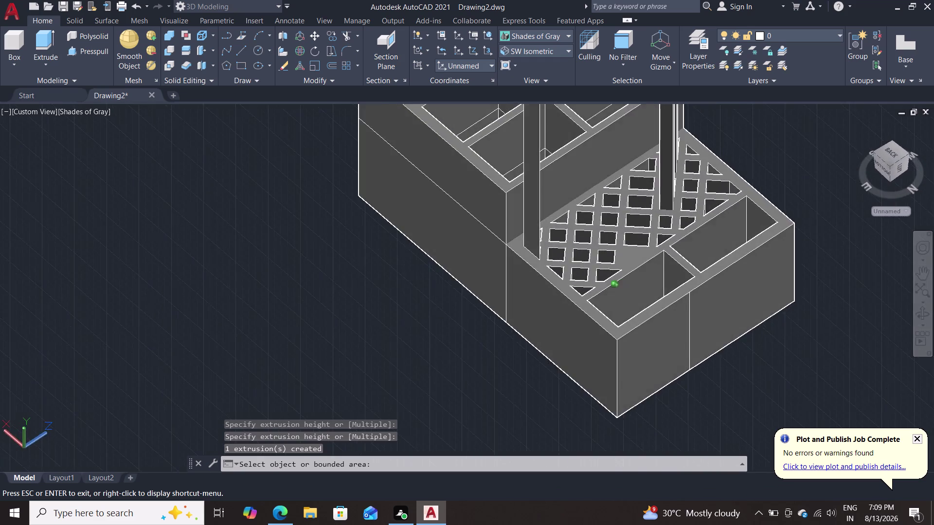
middle_drag(630, 348, 530, 366)
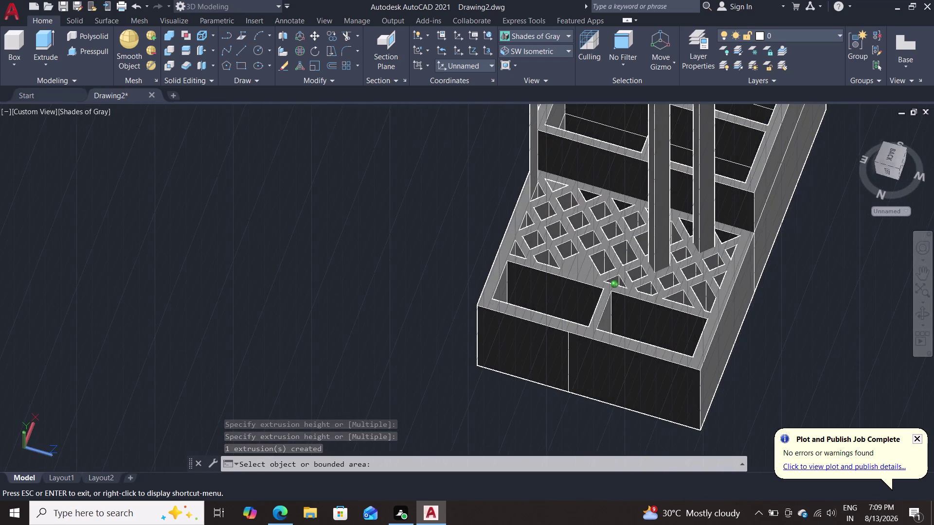
middle_drag(529, 366, 564, 120)
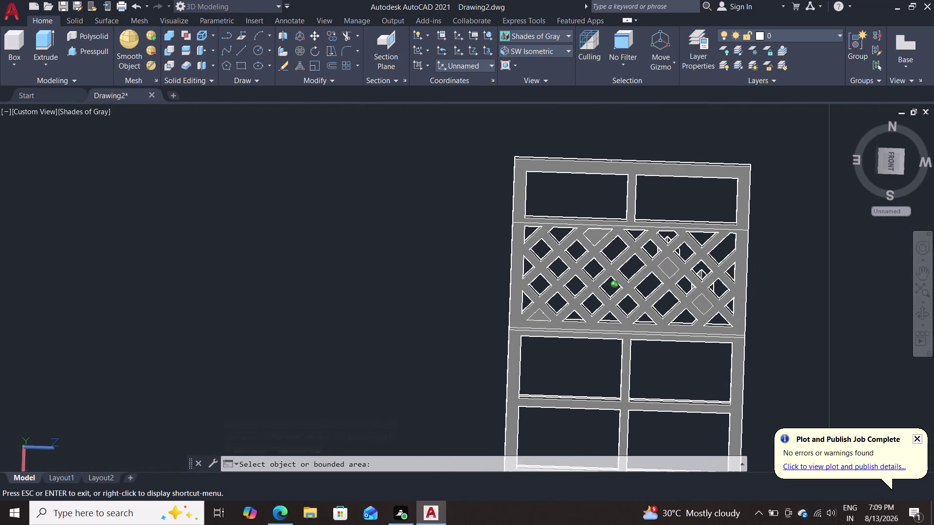
middle_drag(563, 121, 565, 113)
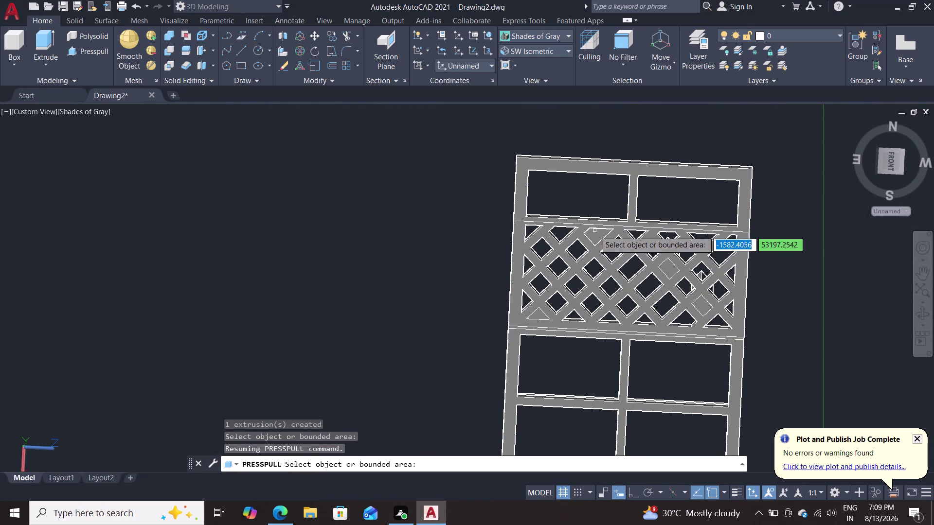
click(596, 234)
double_click(595, 235)
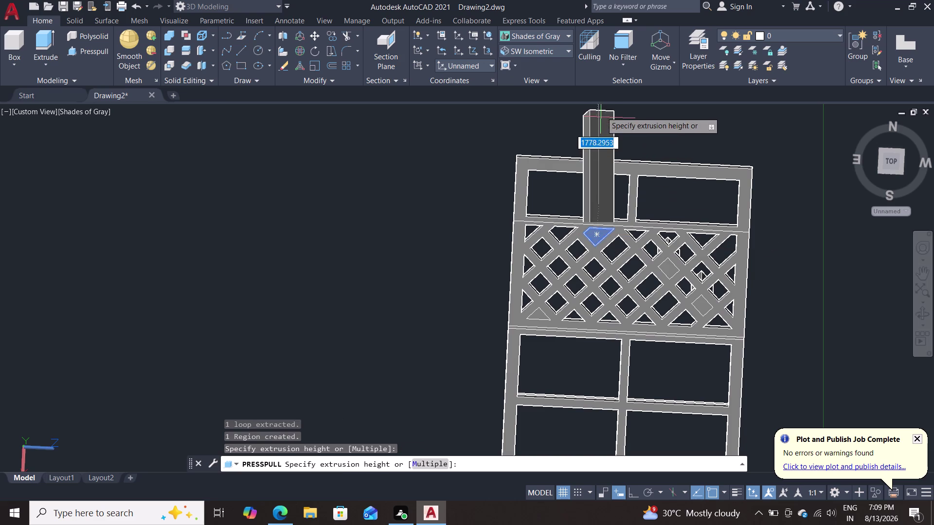
click(601, 111)
Orbit around the model, then extrude the diamond gap near the lattice's lower right.
middle_drag(640, 131, 595, 293)
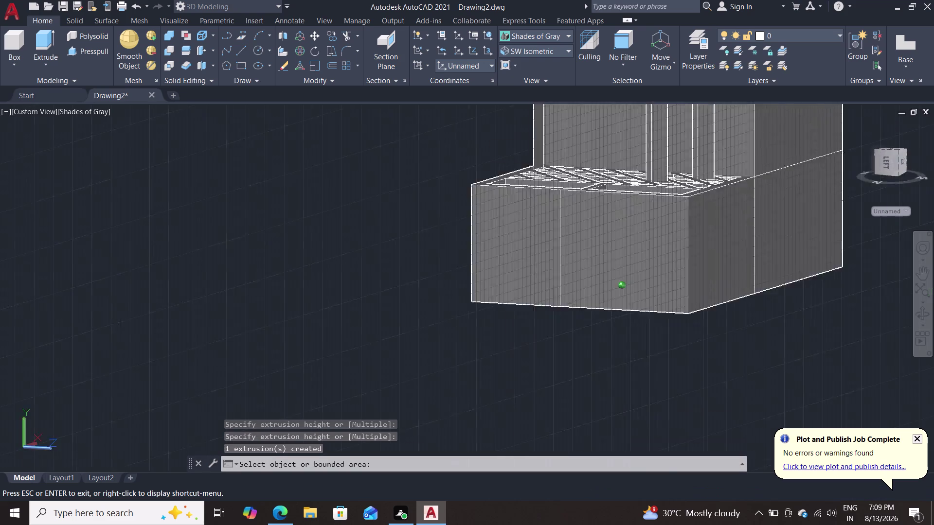
middle_drag(595, 294, 630, 439)
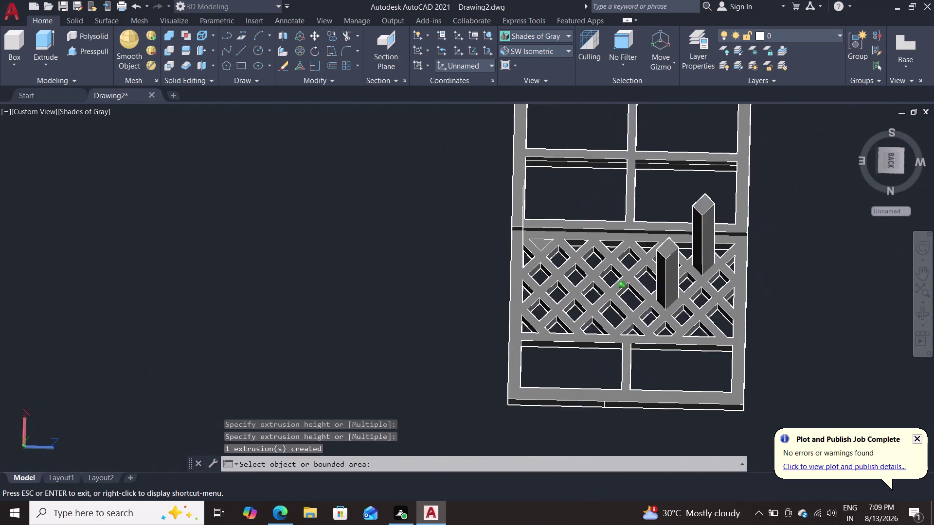
middle_drag(630, 439, 688, 344)
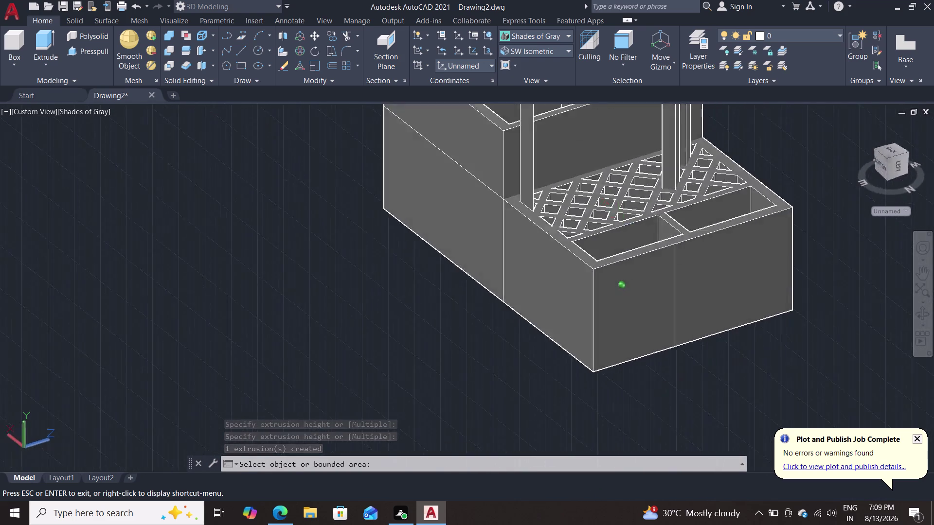
middle_drag(688, 345, 644, 141)
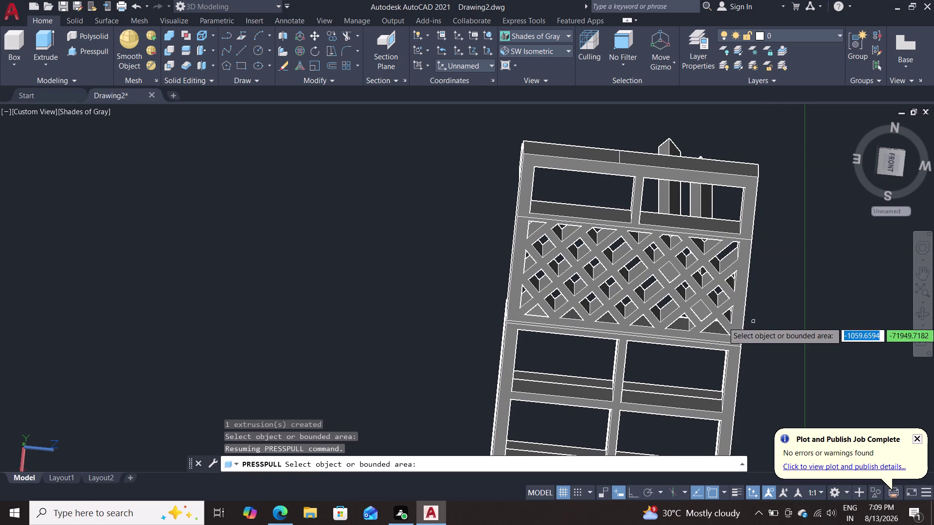
click(706, 310)
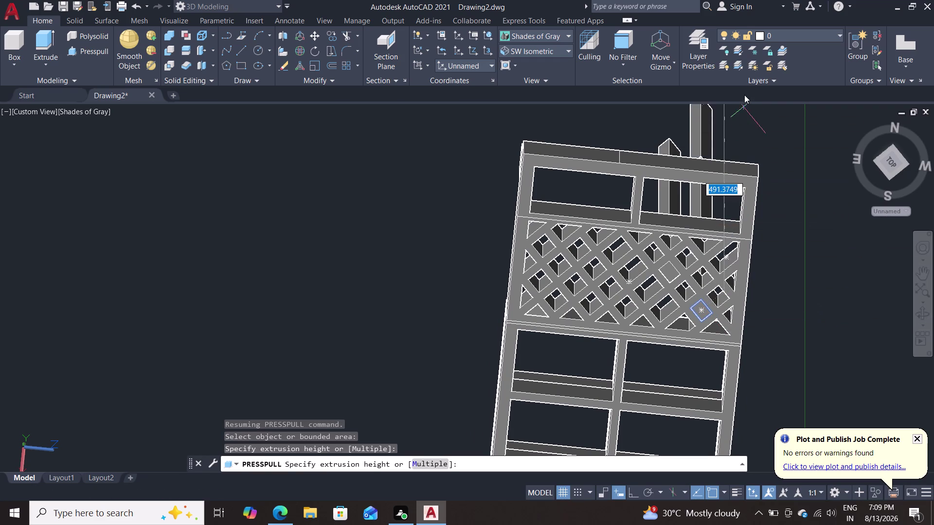
click(722, 133)
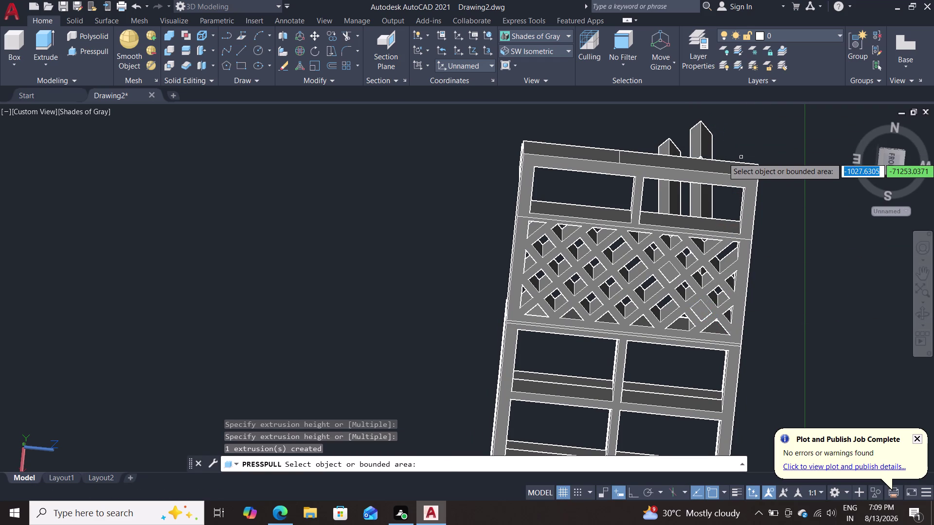
Inspect the organizer from several angles, then restart Presspull.
middle_drag(754, 155, 731, 420)
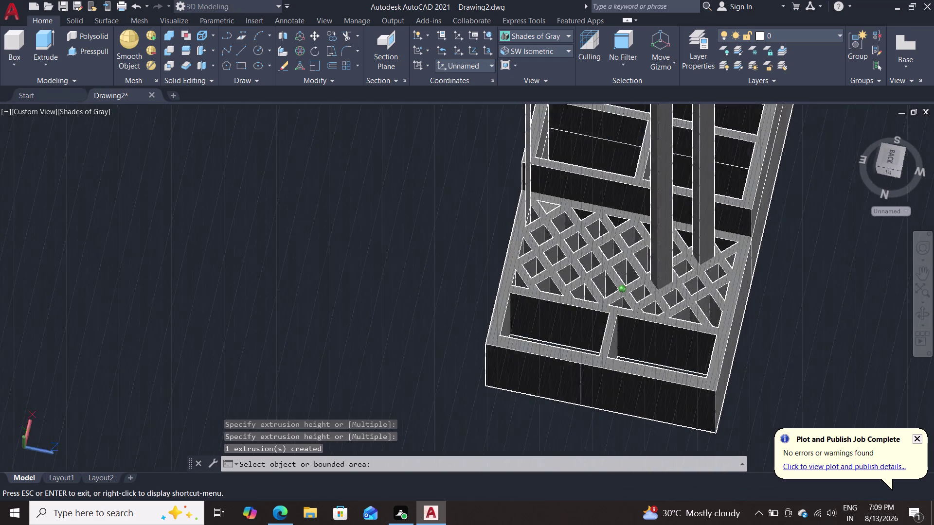
middle_drag(731, 419, 674, 414)
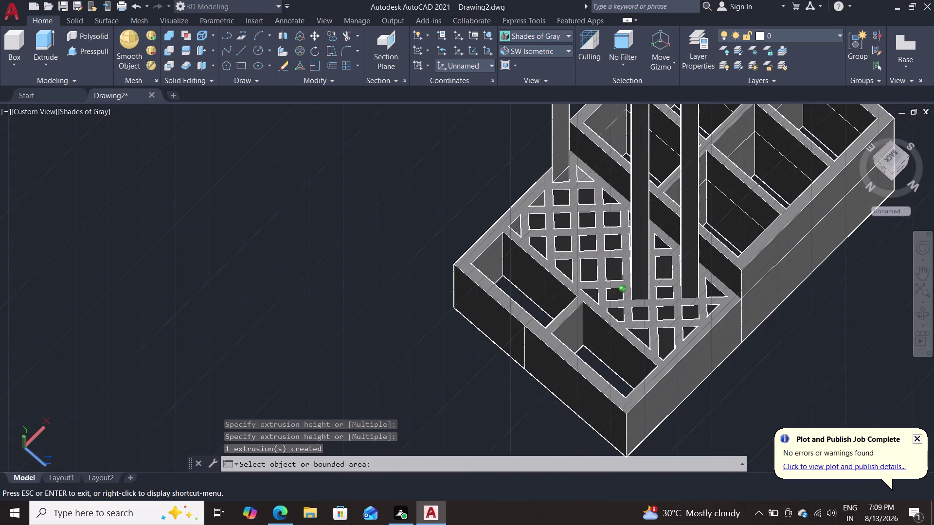
middle_drag(674, 415, 752, 405)
scroll(down, 3)
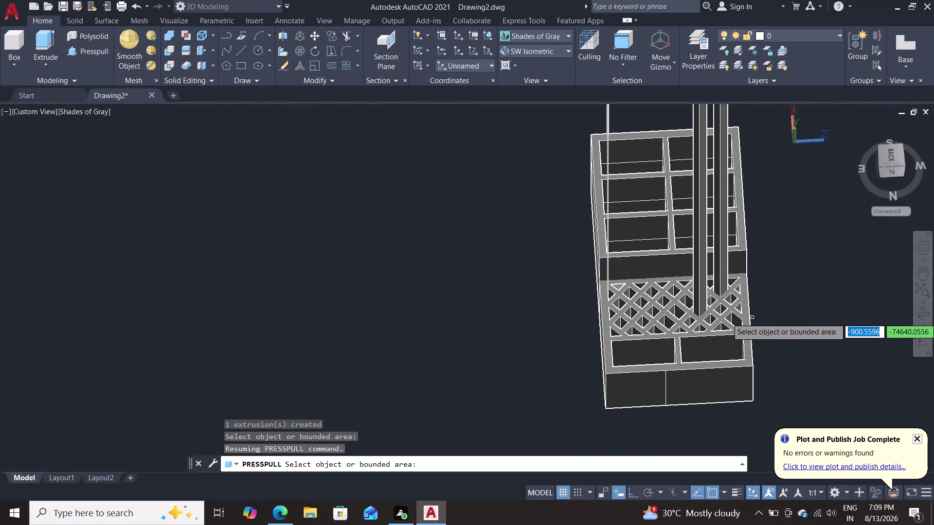
key(Escape)
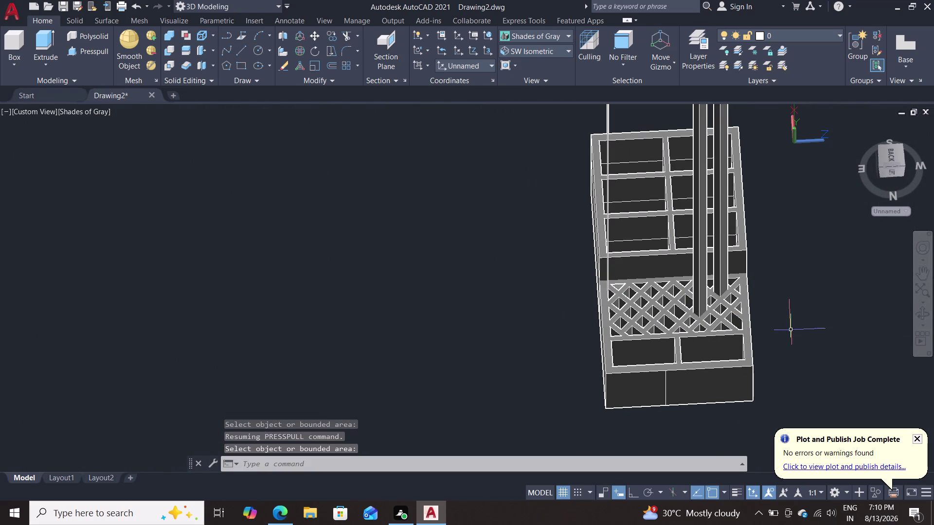
scroll(up, 3)
middle_drag(759, 339, 749, 352)
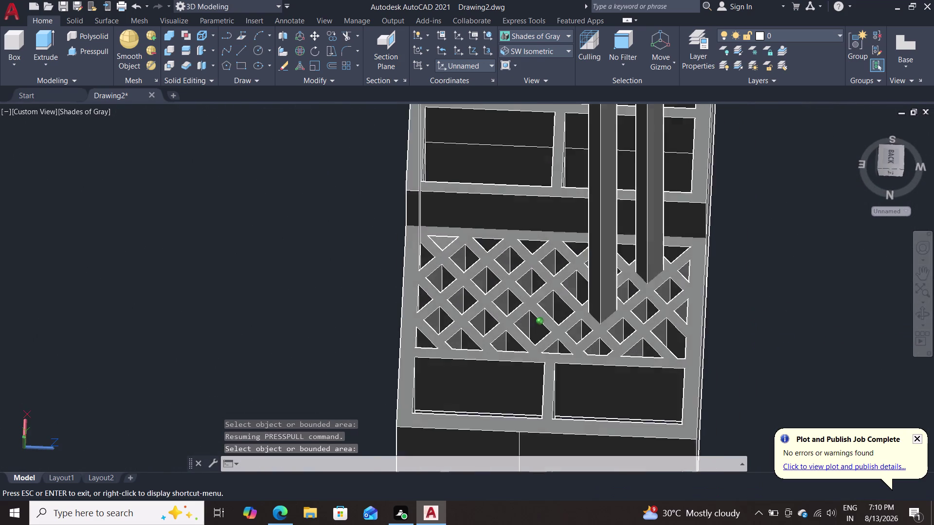
middle_drag(749, 351, 724, 394)
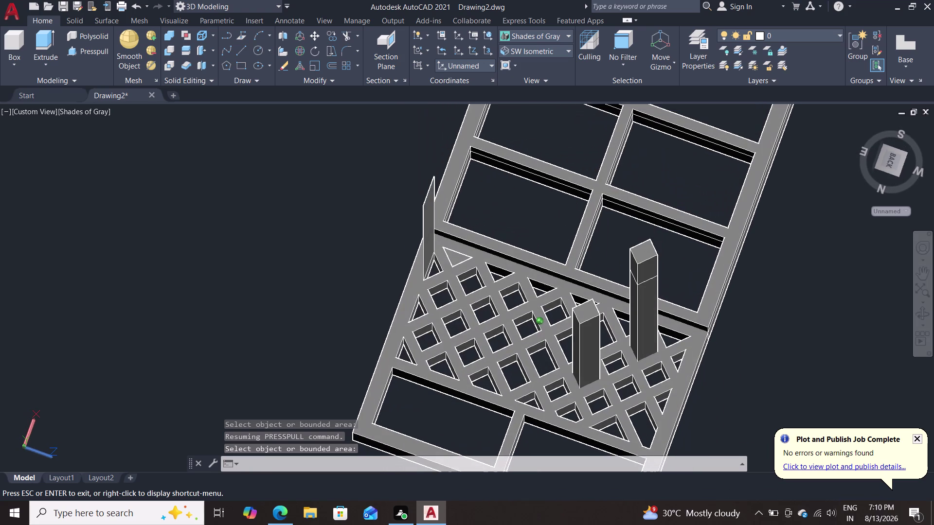
middle_drag(725, 394, 740, 367)
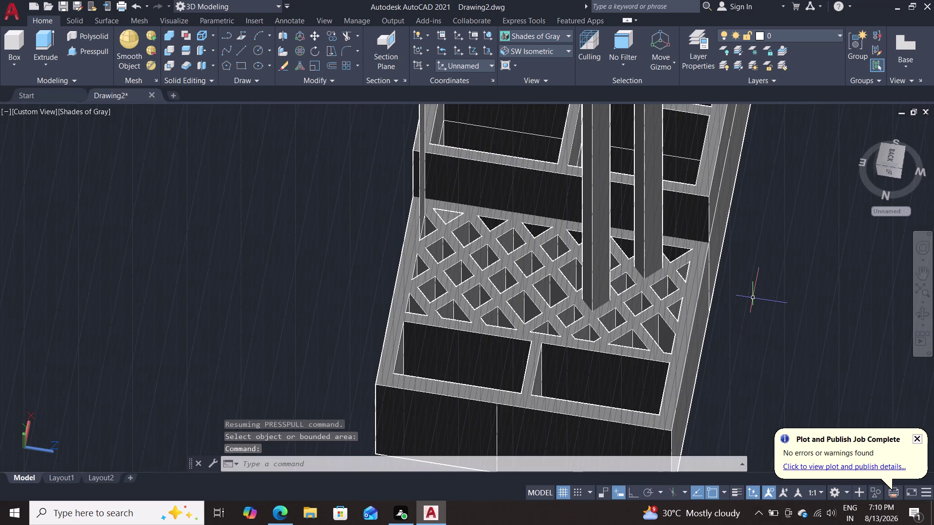
click(84, 50)
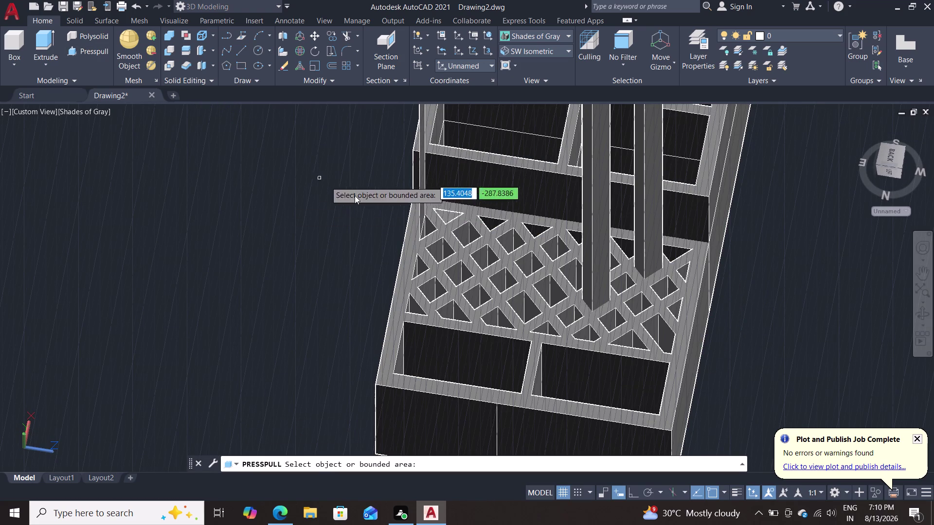
Press-pull the triangular gap at the lattice's upper-left corner into a tall prism.
click(446, 216)
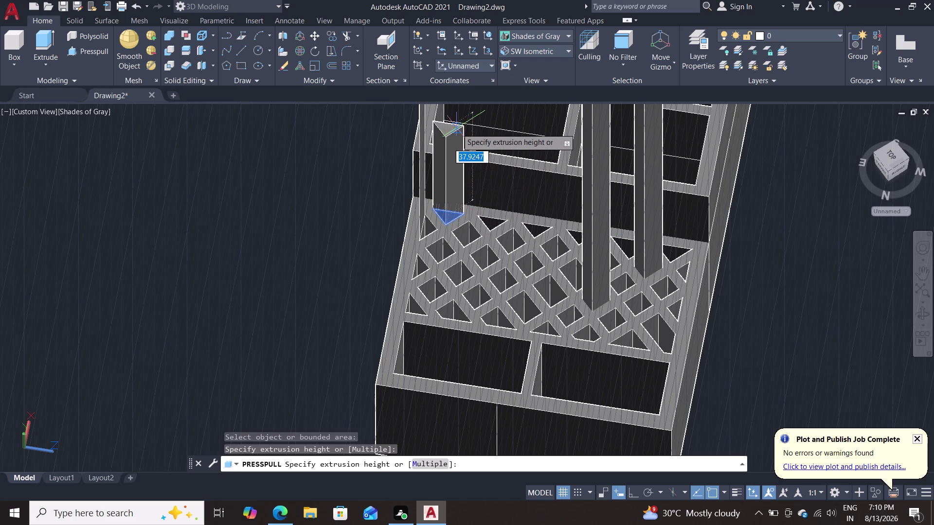
double_click(459, 120)
key(Escape)
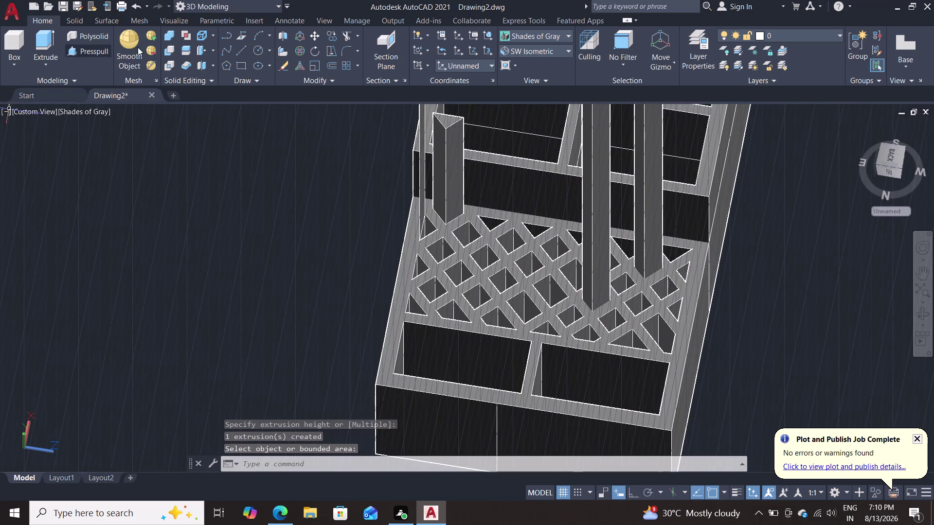
click(171, 47)
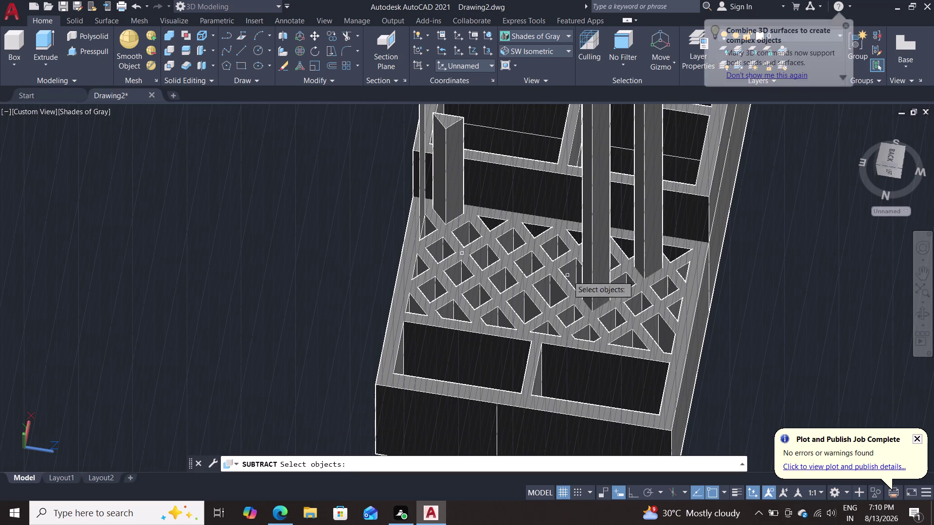
click(694, 305)
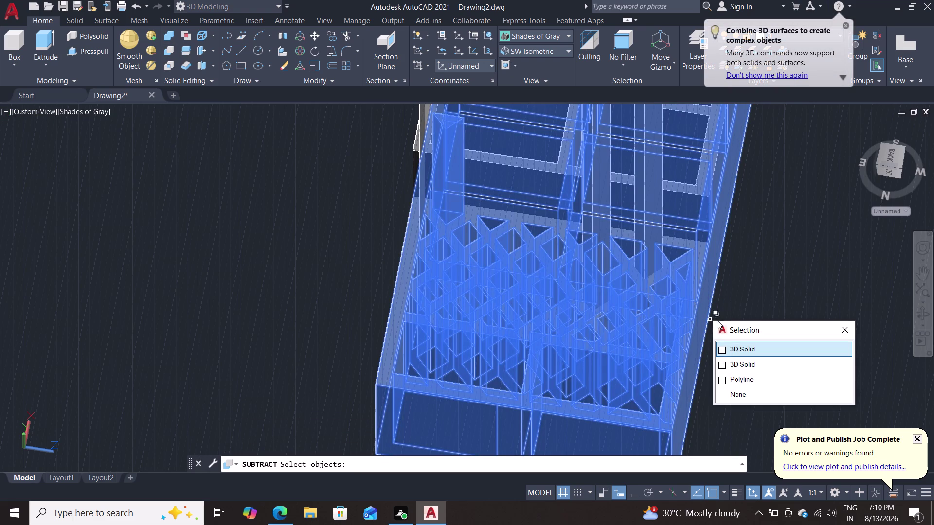
key(Return)
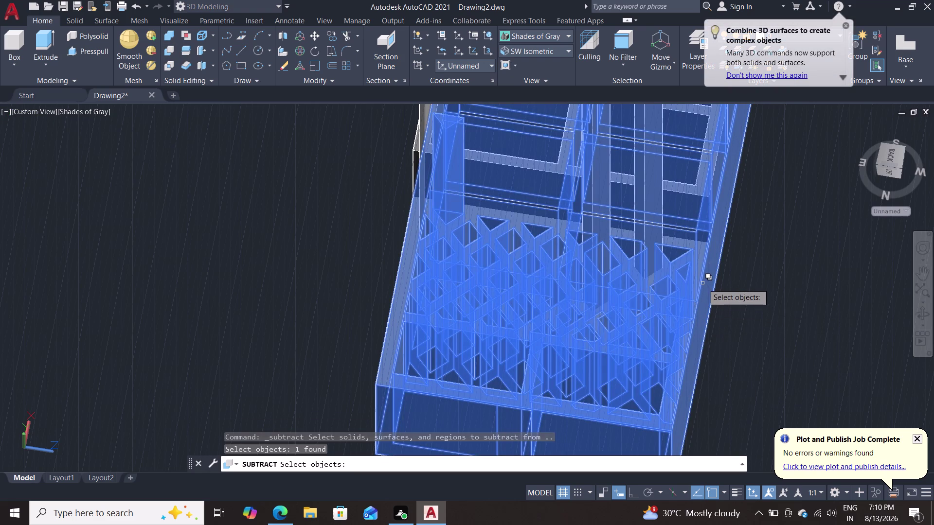
key(Return)
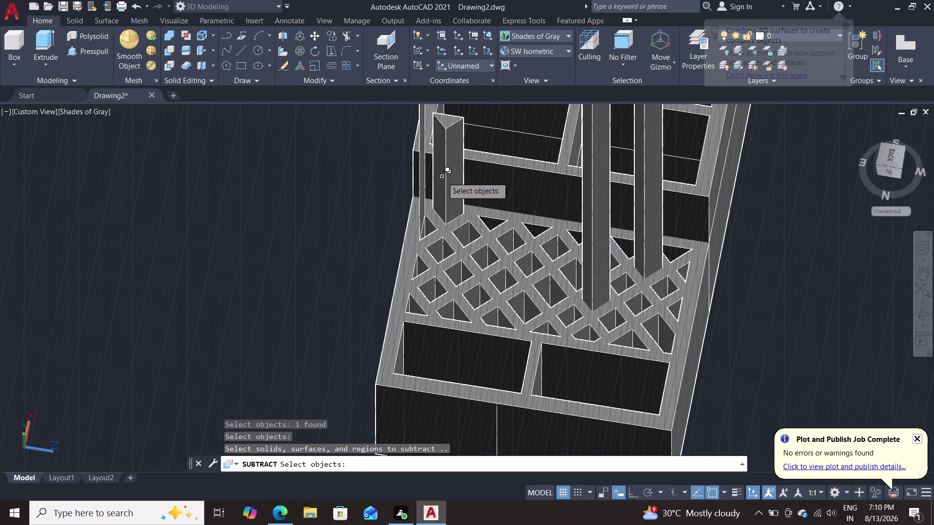
double_click(446, 176)
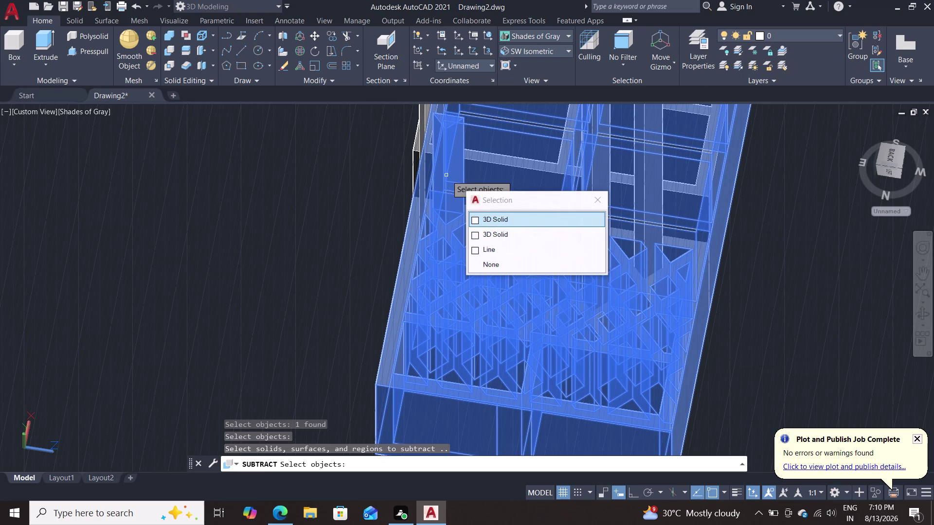
click(485, 219)
key(Escape)
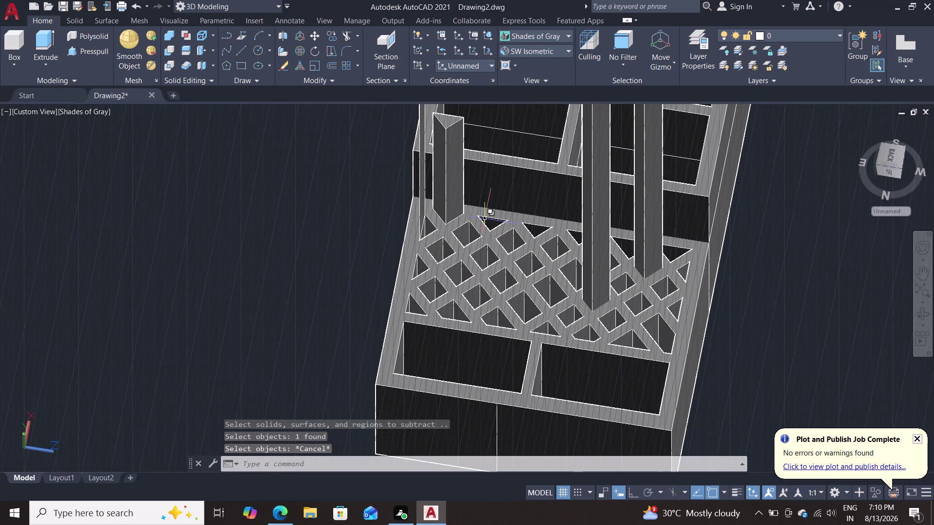
middle_drag(360, 256, 509, 270)
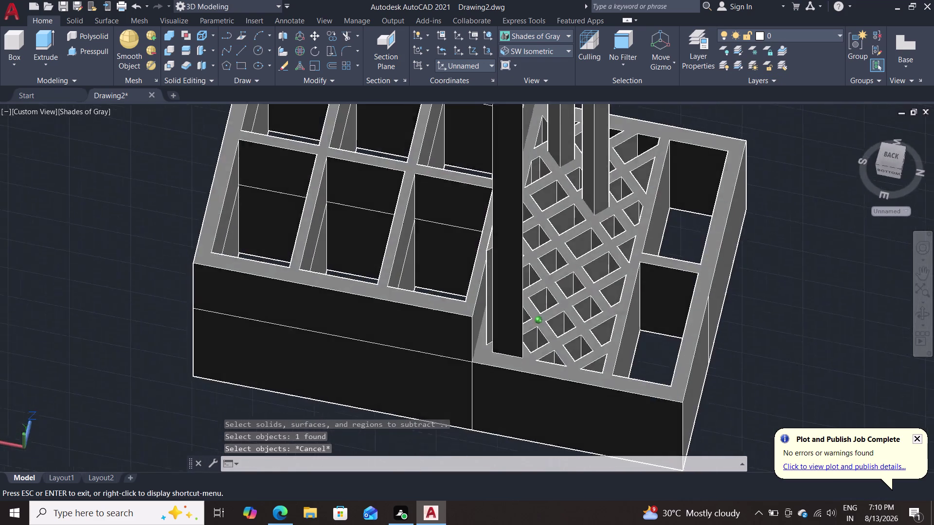
middle_drag(510, 270, 502, 300)
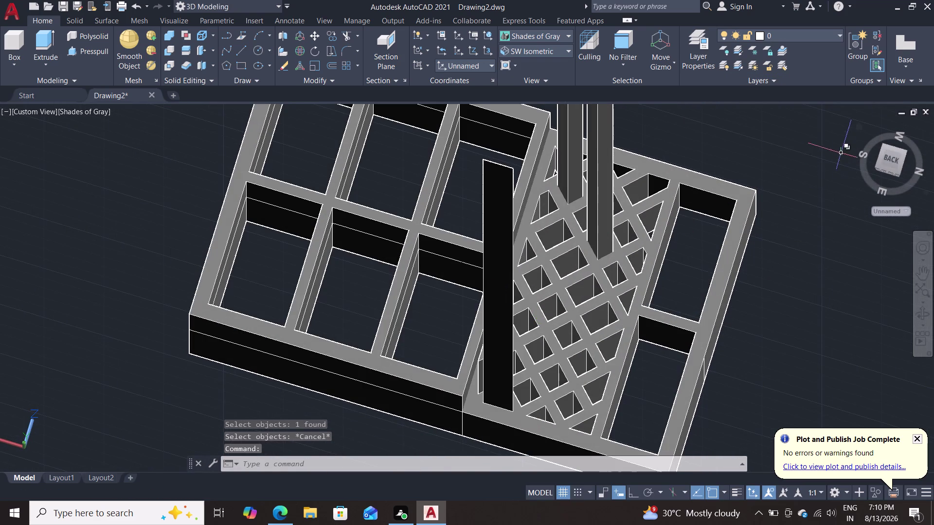
scroll(down, 3)
middle_drag(789, 180, 683, 255)
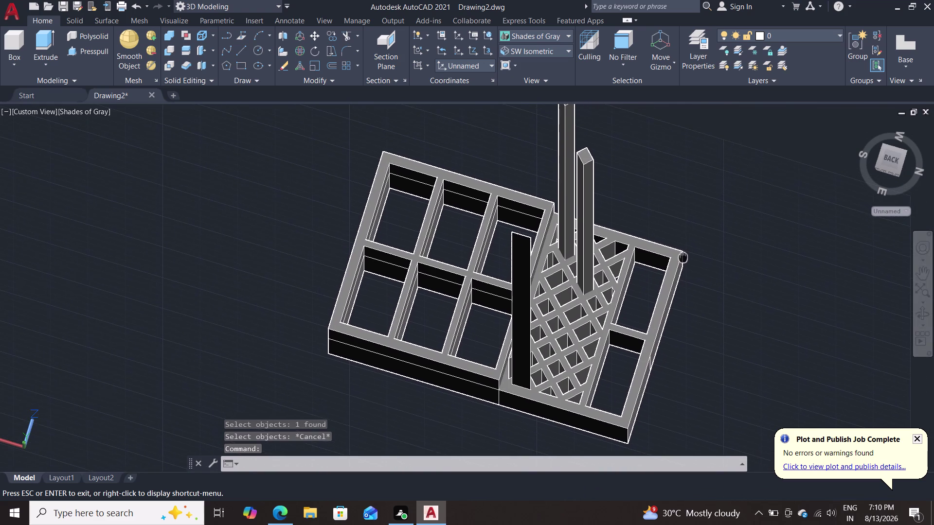
middle_drag(683, 256, 683, 256)
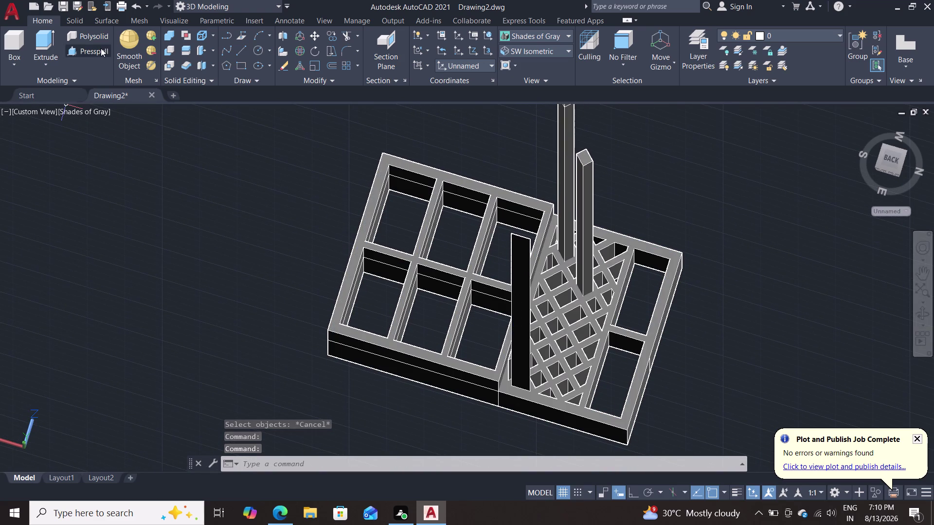
click(168, 52)
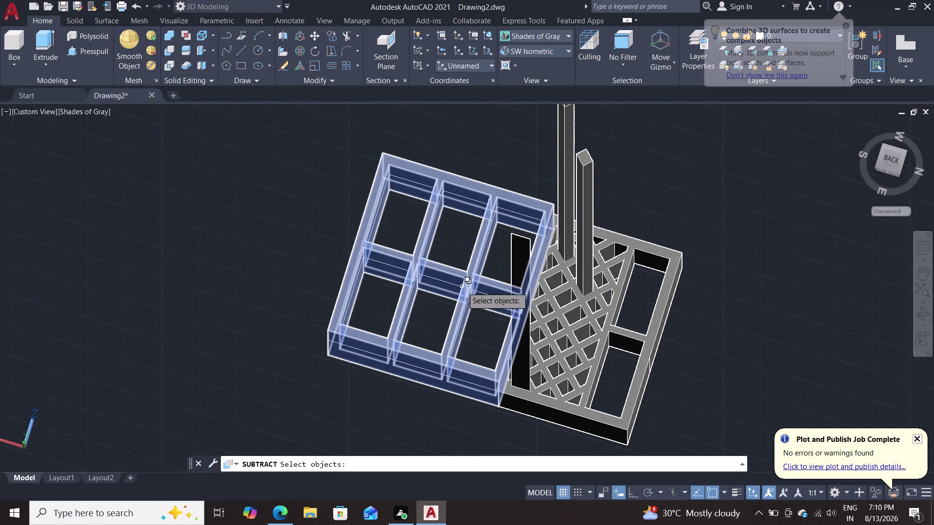
Subtract the triangular prism and the tall post from the organizer body.
click(570, 330)
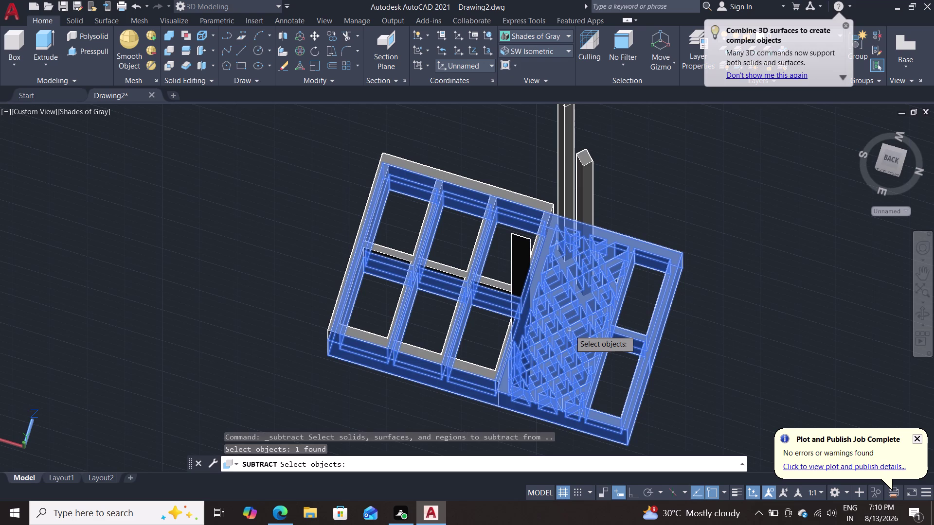
key(Return)
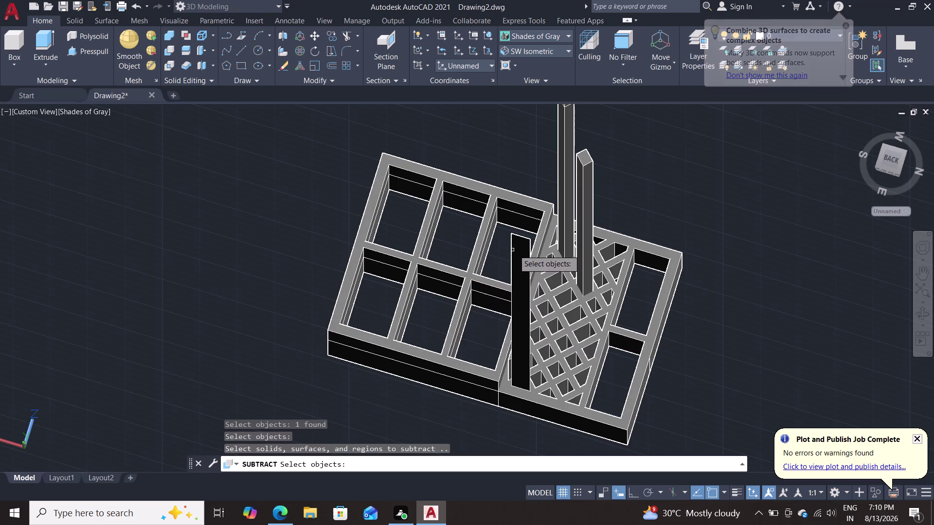
double_click(516, 247)
click(588, 186)
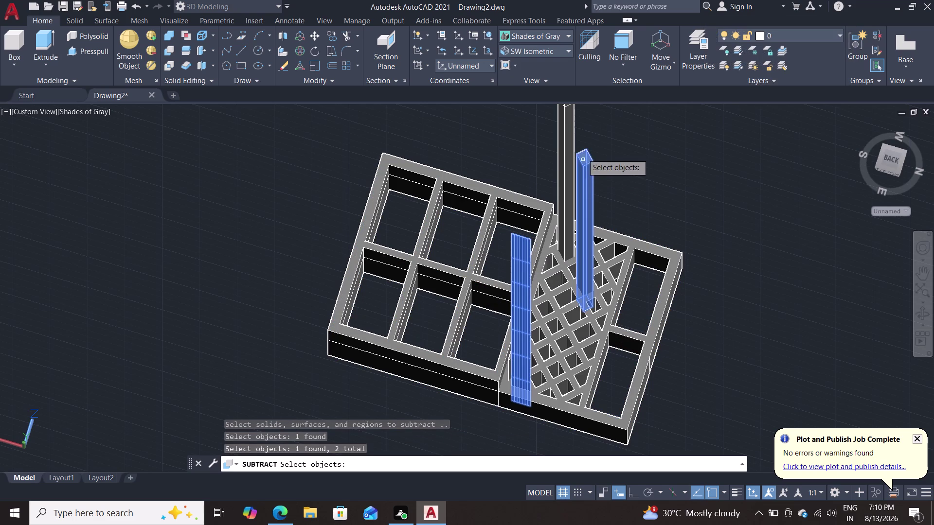
click(564, 133)
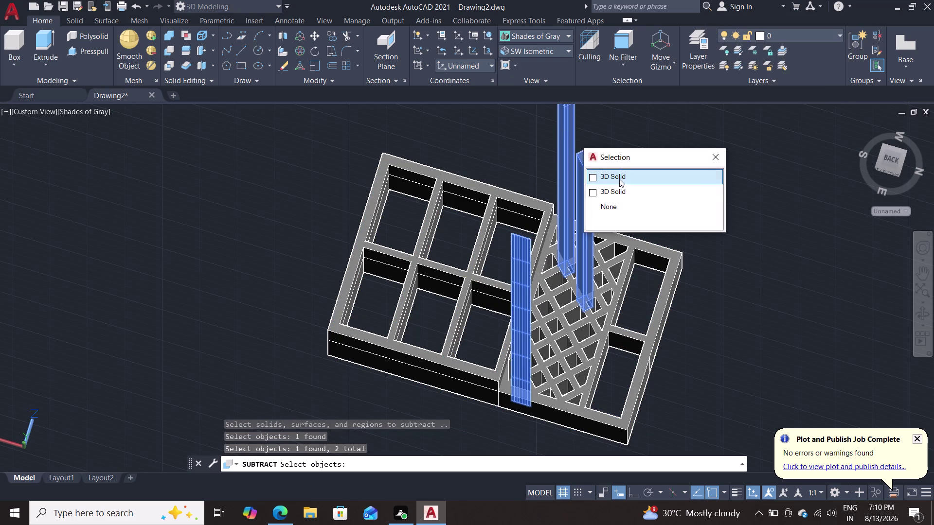
click(620, 179)
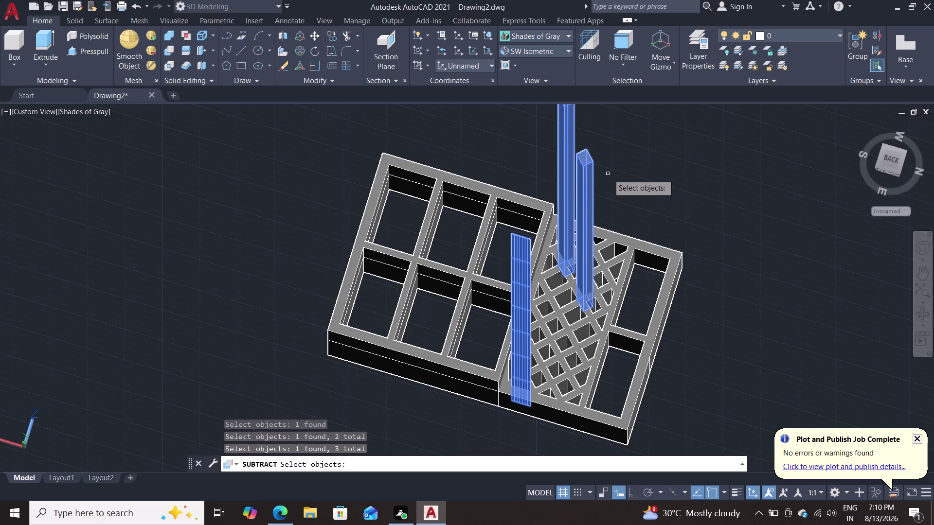
key(Return)
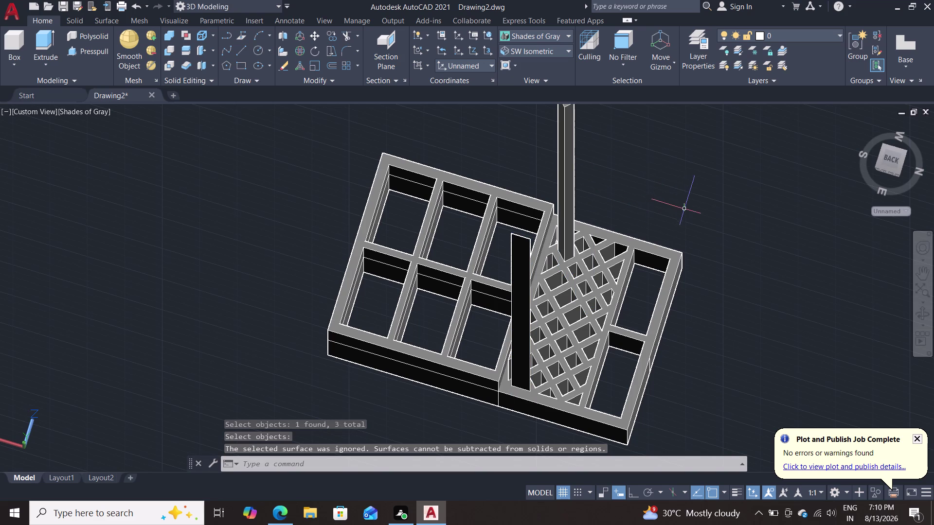
Orbit to check the lattice gaps and start another subtraction.
middle_drag(687, 213, 589, 311)
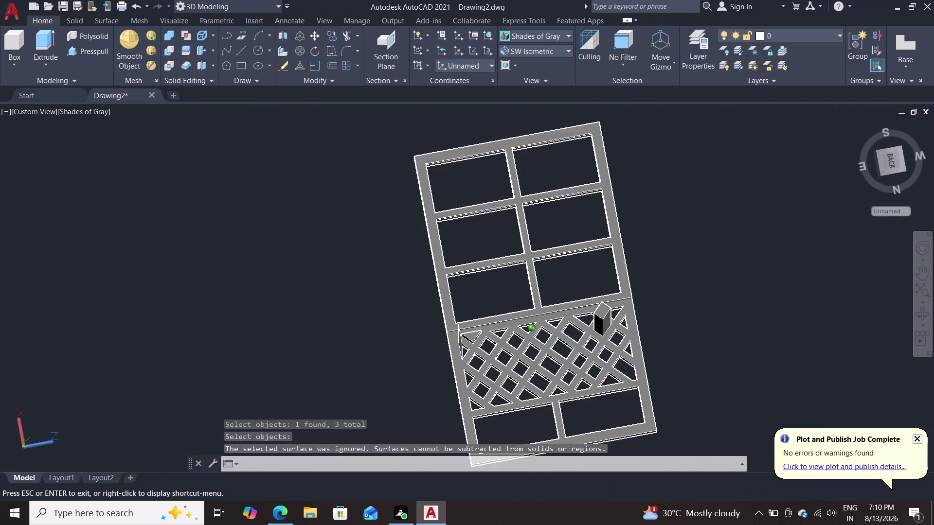
middle_drag(590, 311, 558, 314)
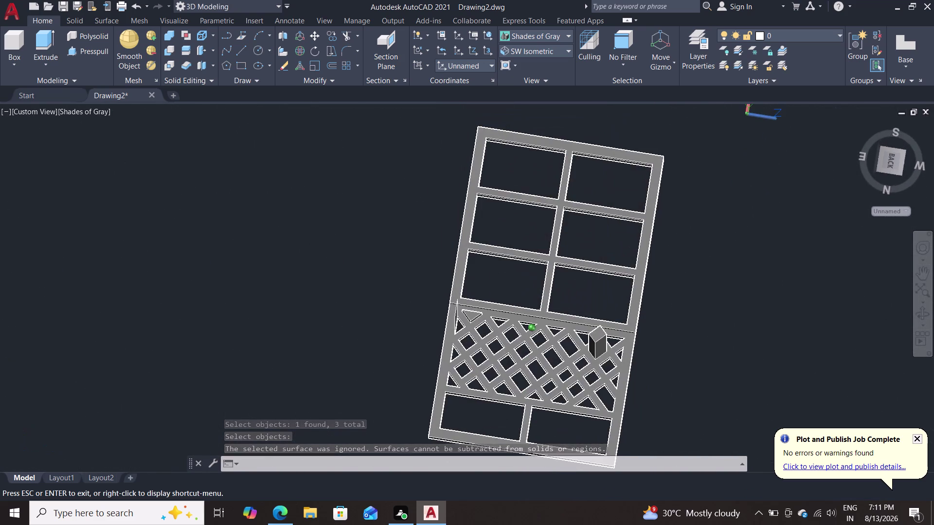
middle_drag(558, 314, 532, 277)
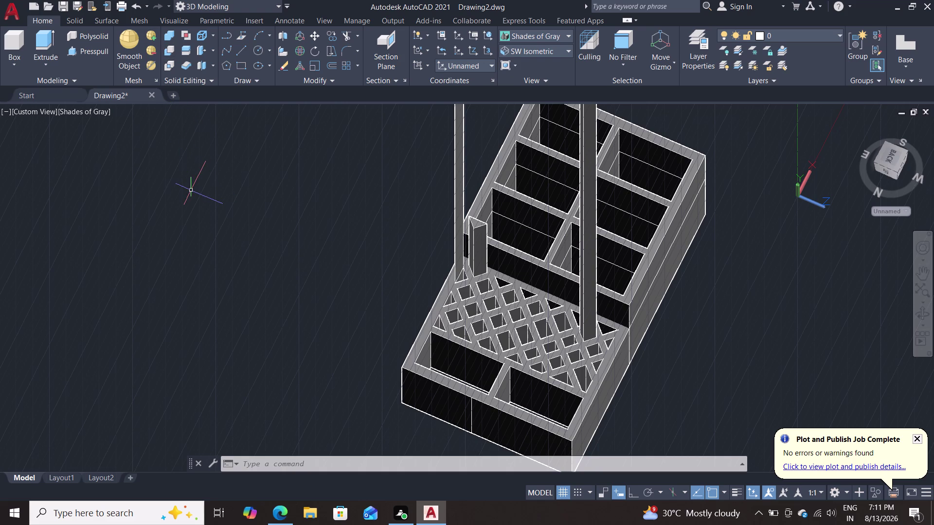
double_click(166, 49)
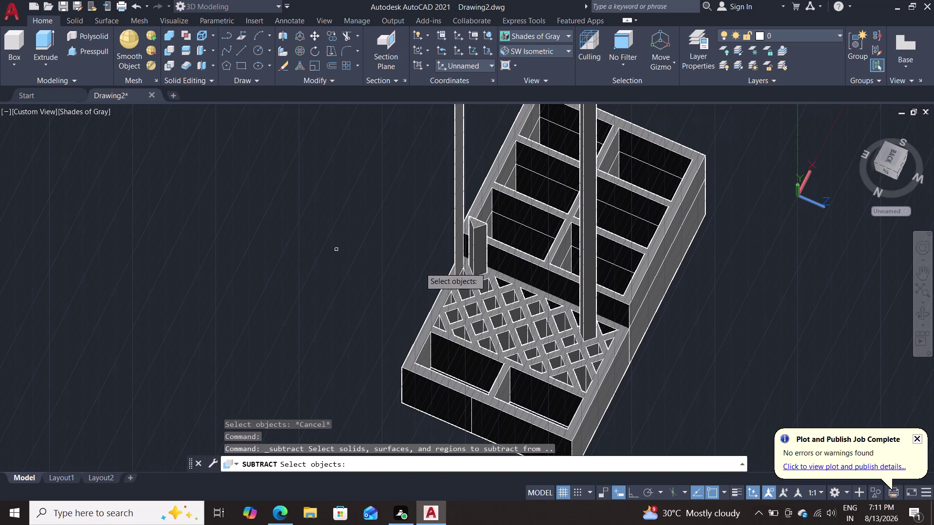
Restart Subtract with the organizer body as base and select both tall bars for removal.
double_click(509, 315)
key(Return)
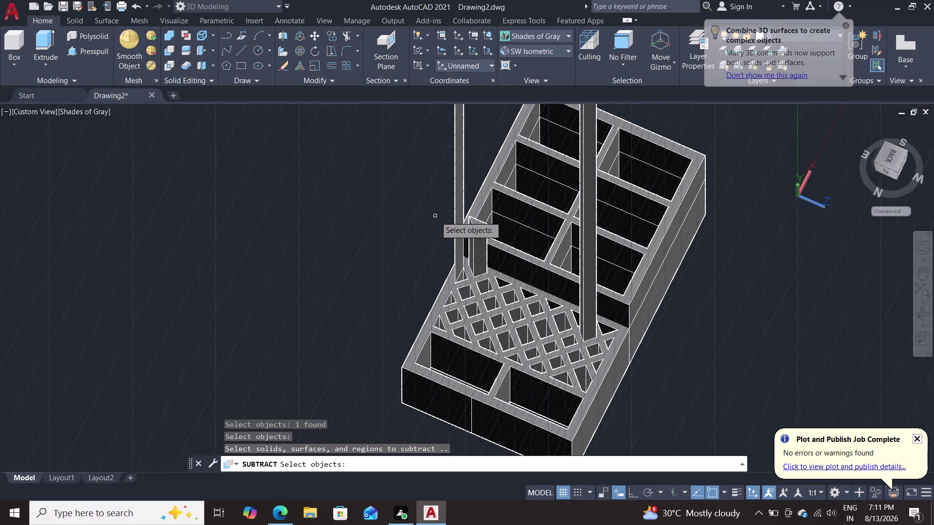
key(Escape)
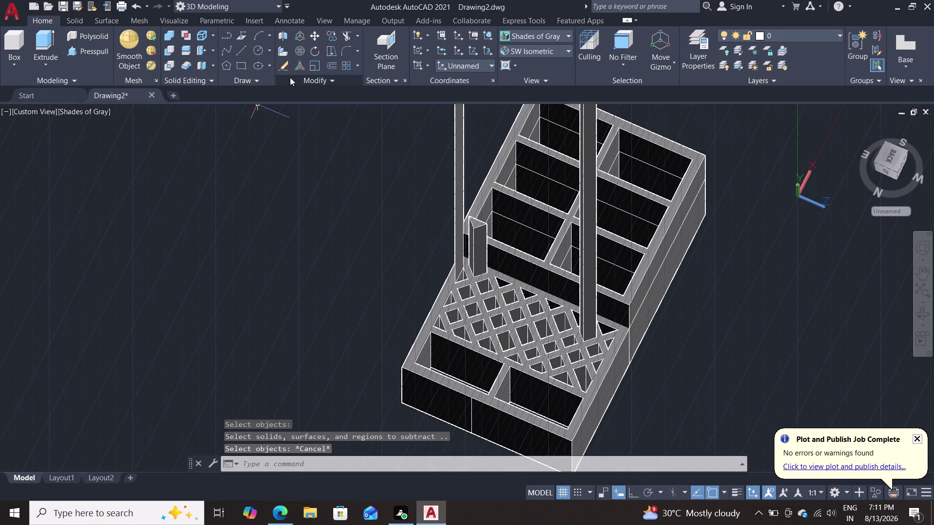
click(166, 48)
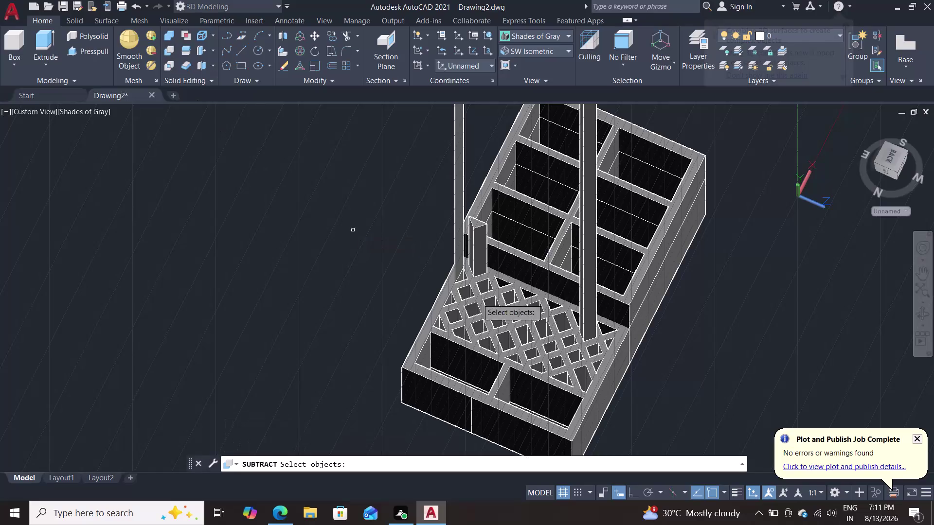
click(543, 340)
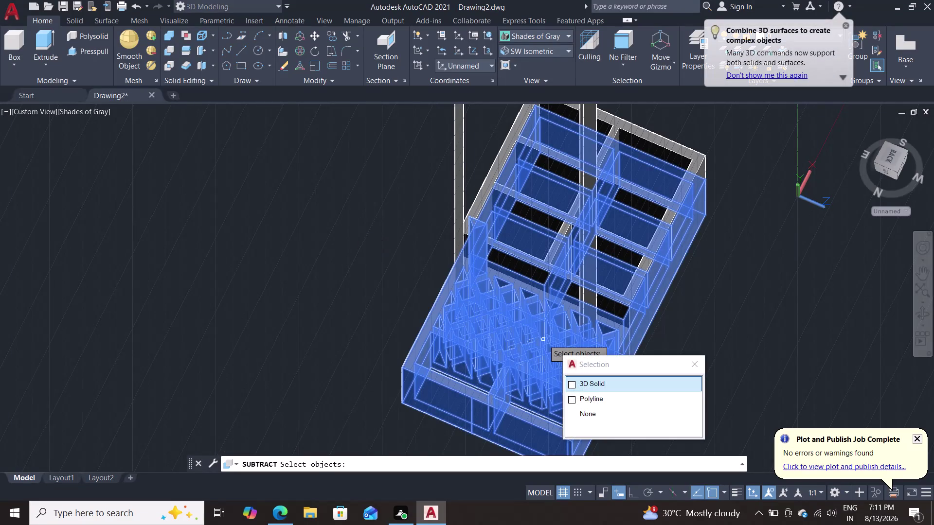
key(Return)
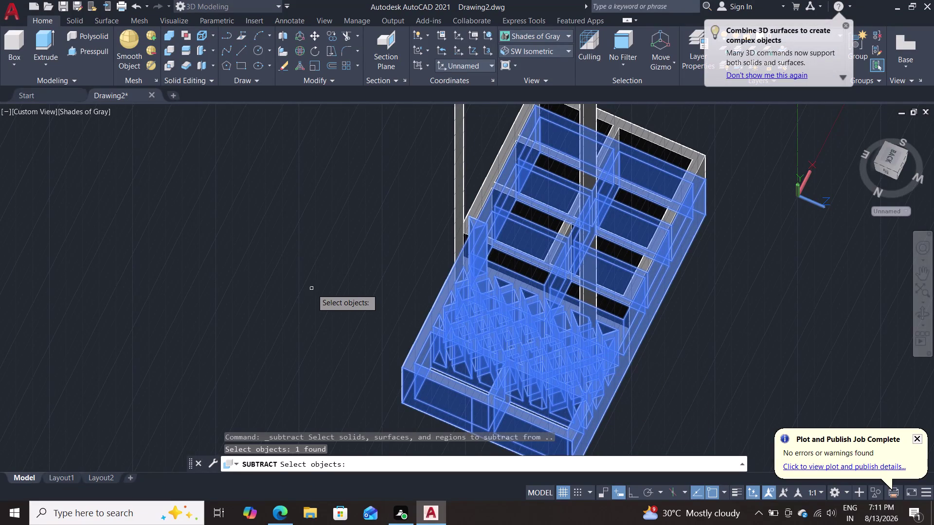
key(Return)
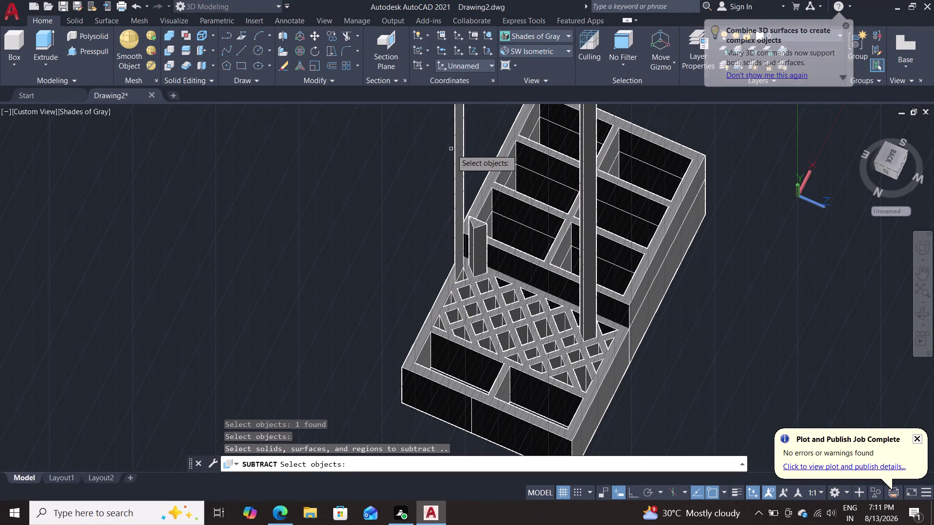
double_click(456, 146)
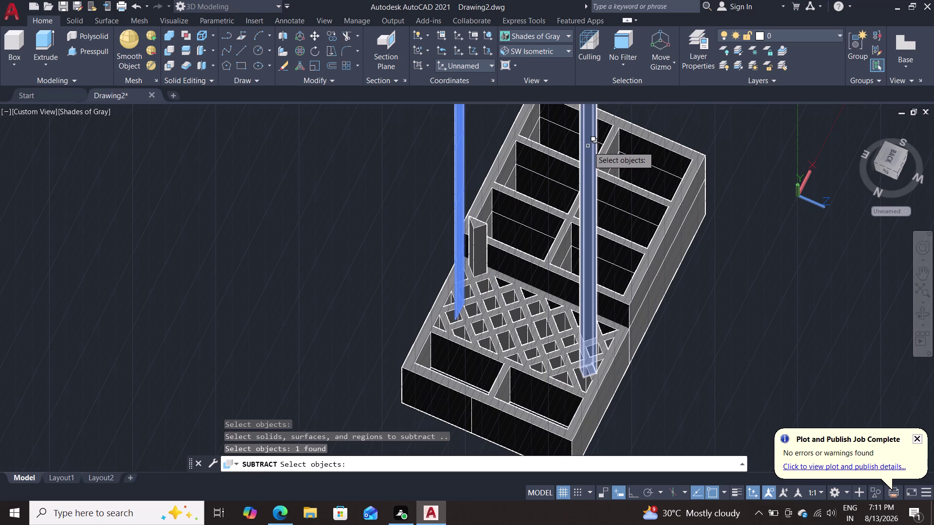
click(588, 147)
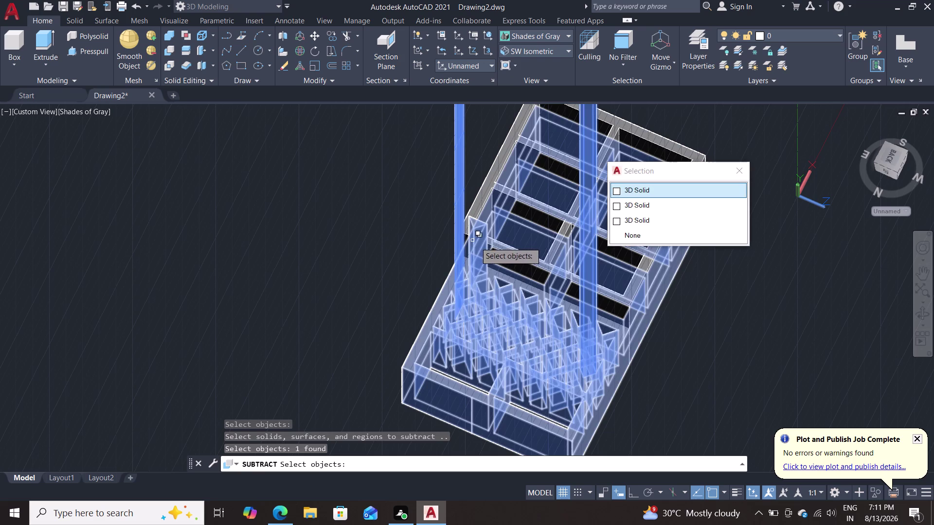
middle_drag(366, 271, 364, 271)
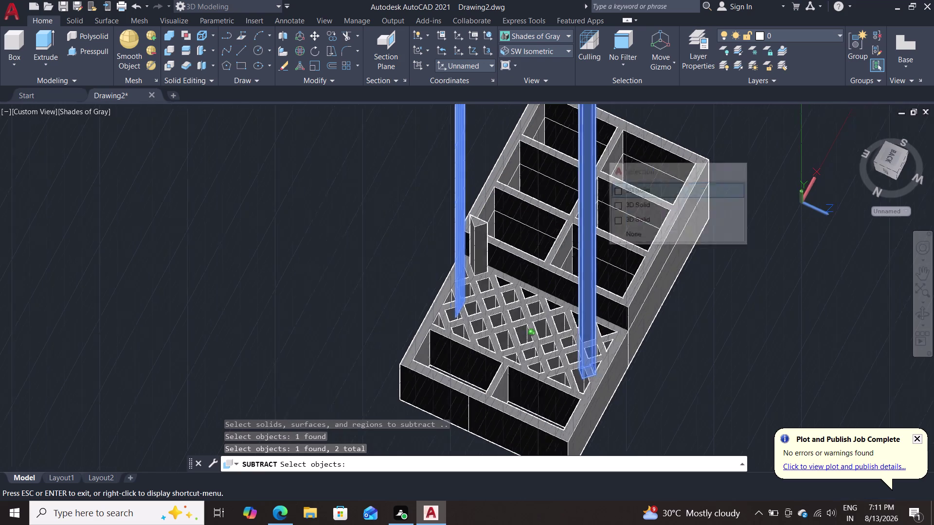
Add the remaining piece and complete the subtraction of the tall bars.
middle_drag(363, 271, 311, 294)
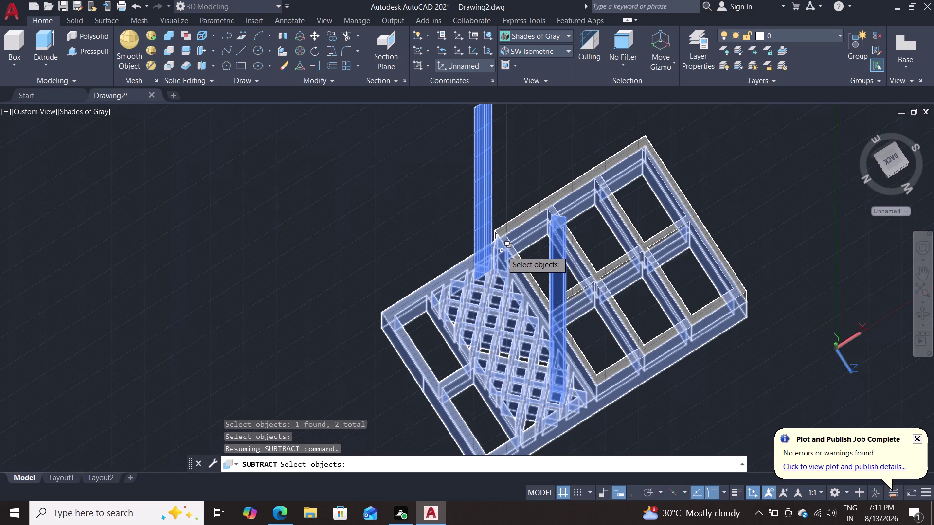
click(502, 251)
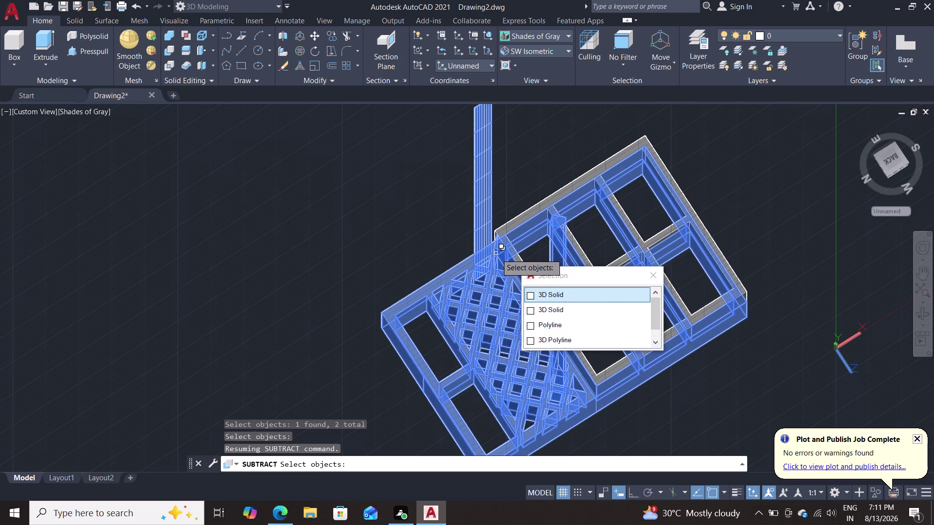
key(Escape)
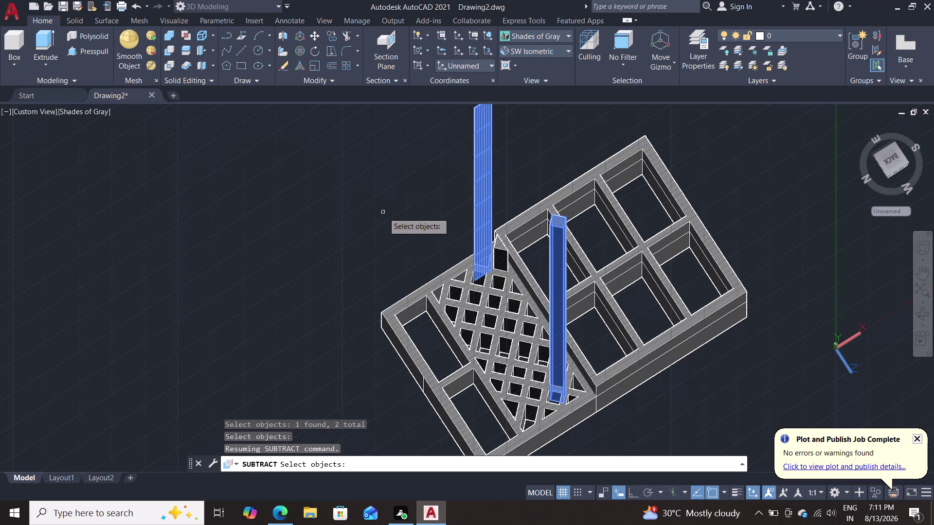
key(Return)
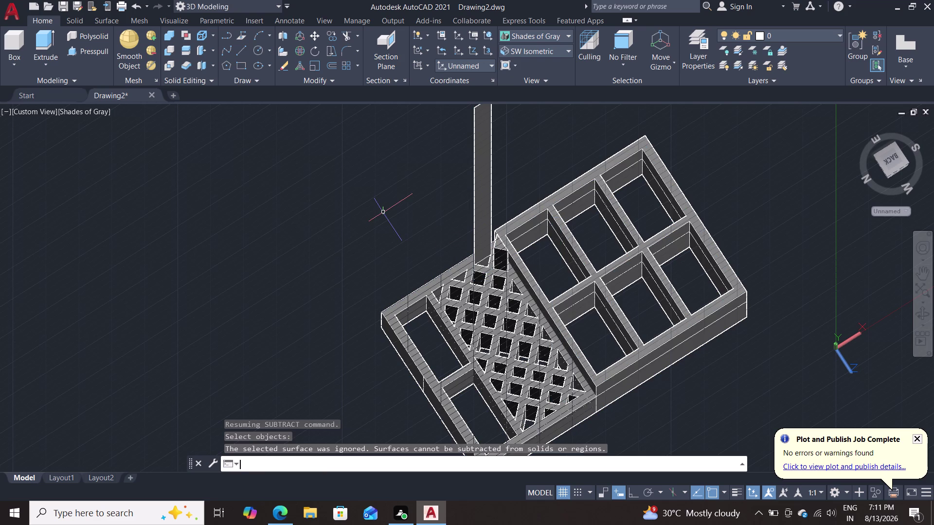
Orbit and zoom to inspect the organizer from below and straight above.
middle_drag(315, 224, 676, 29)
scroll(up, 3)
scroll(down, 3)
scroll(up, 3)
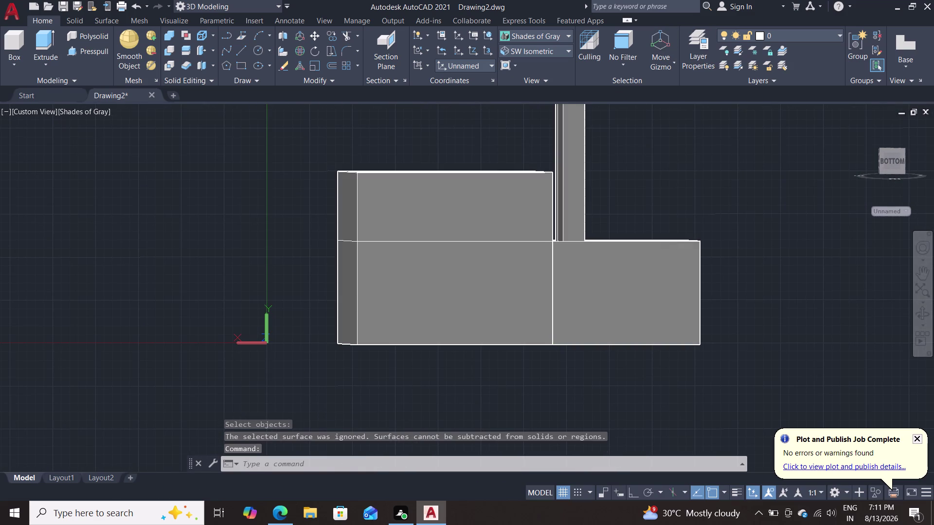
key(Escape)
middle_drag(728, 193, 728, 195)
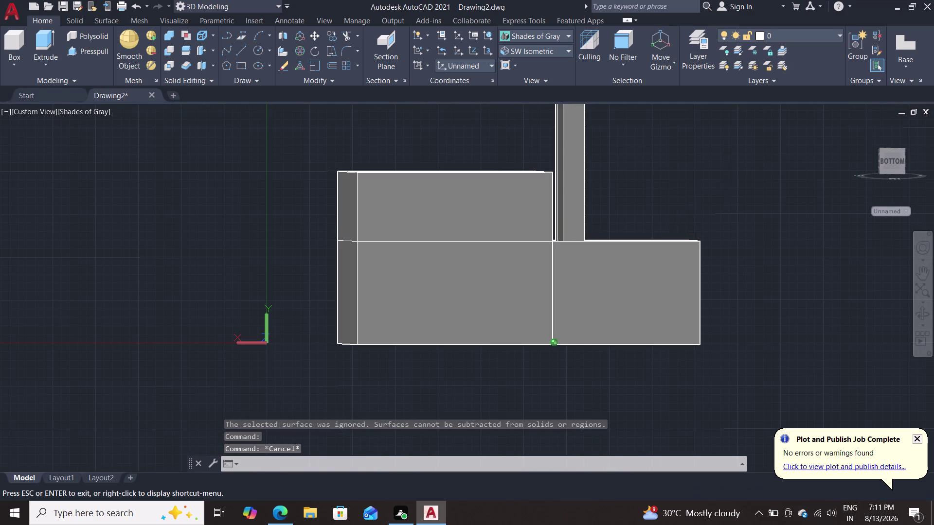
middle_drag(729, 195, 454, 277)
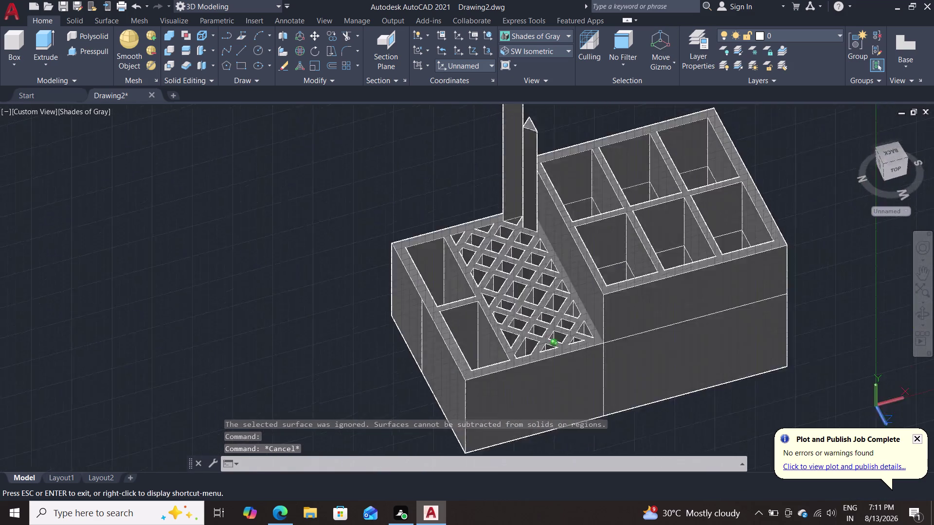
middle_drag(454, 277, 461, 374)
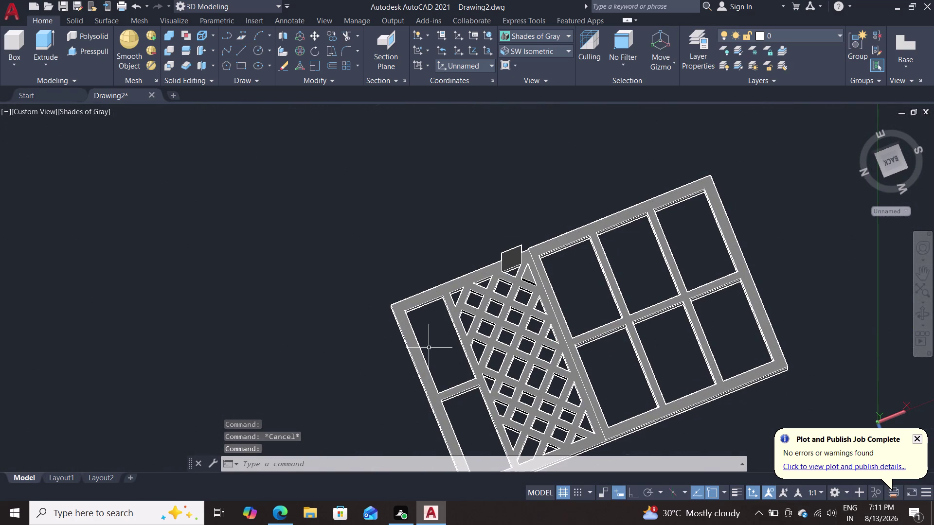
Zoom in on the lattice panel's top corner and delete the leftover post.
scroll(up, 3)
middle_drag(354, 256, 169, 93)
scroll(up, 3)
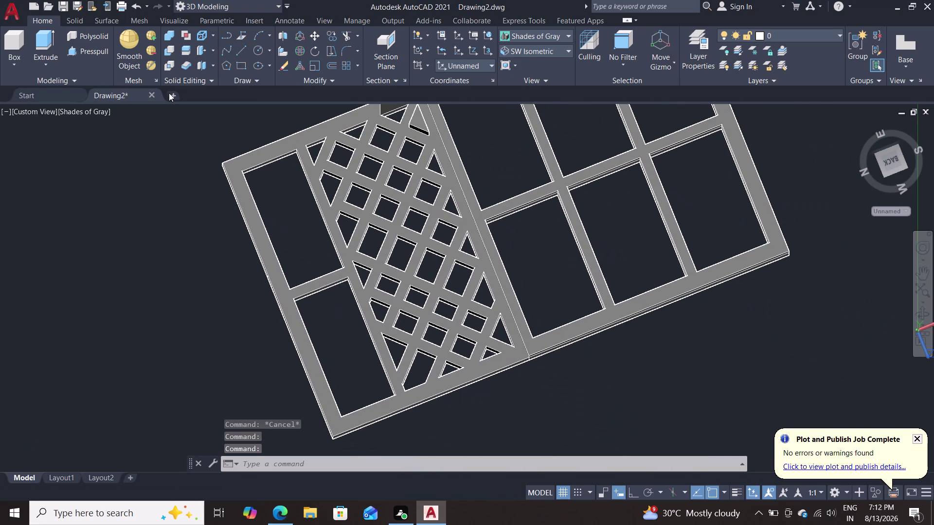
middle_drag(168, 136, 121, 208)
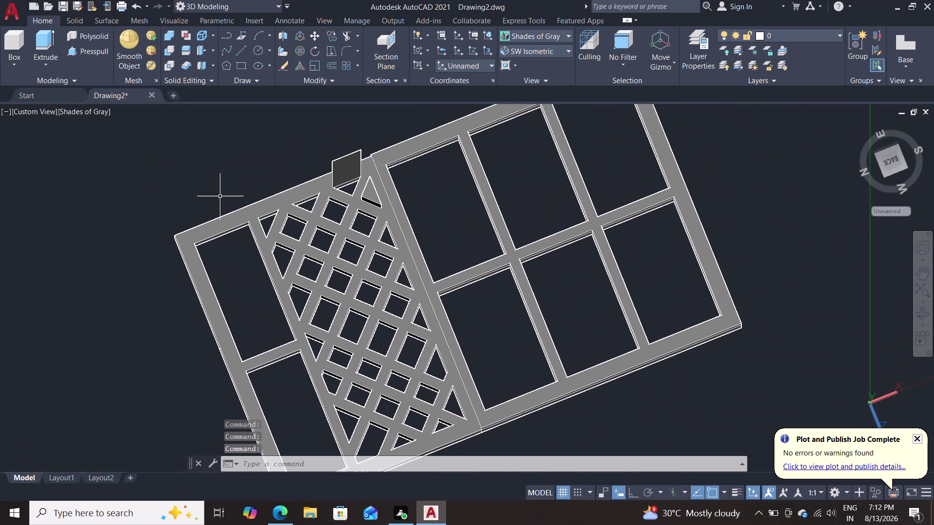
click(344, 176)
key(Delete)
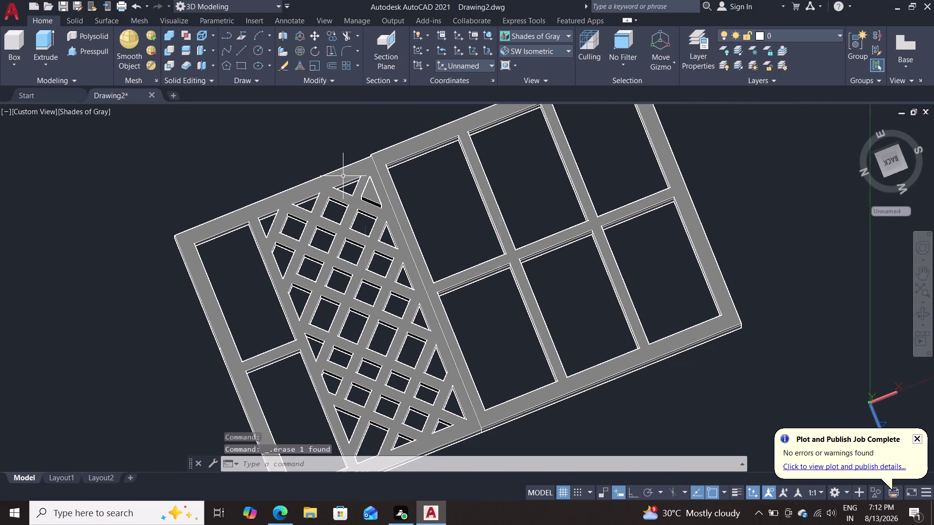
Check the overlapping corner solids, clear the selection, and orbit to view from underneath.
click(374, 190)
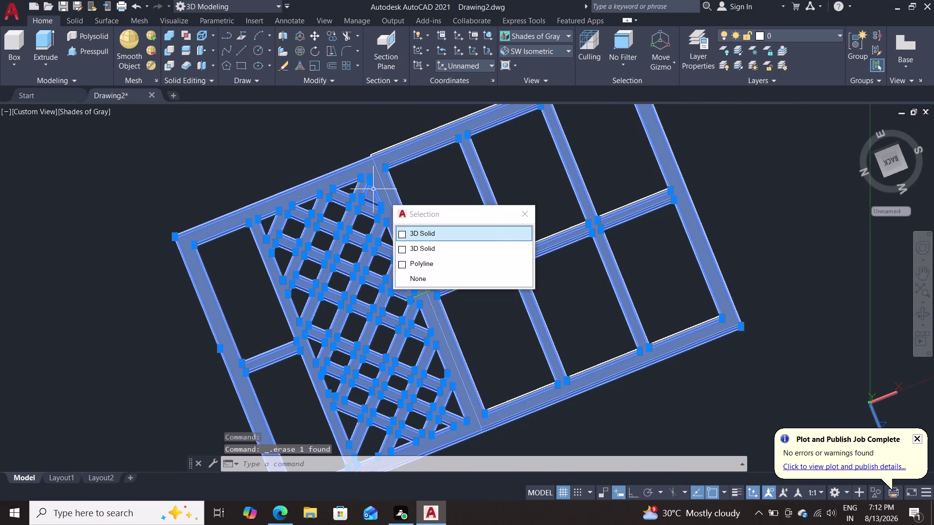
key(Escape)
click(367, 193)
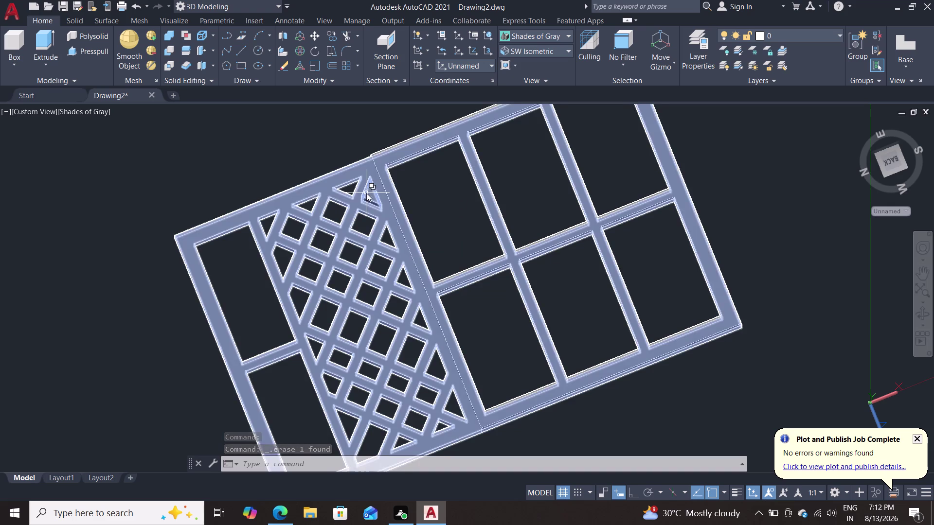
key(Escape)
middle_drag(109, 314, 118, 309)
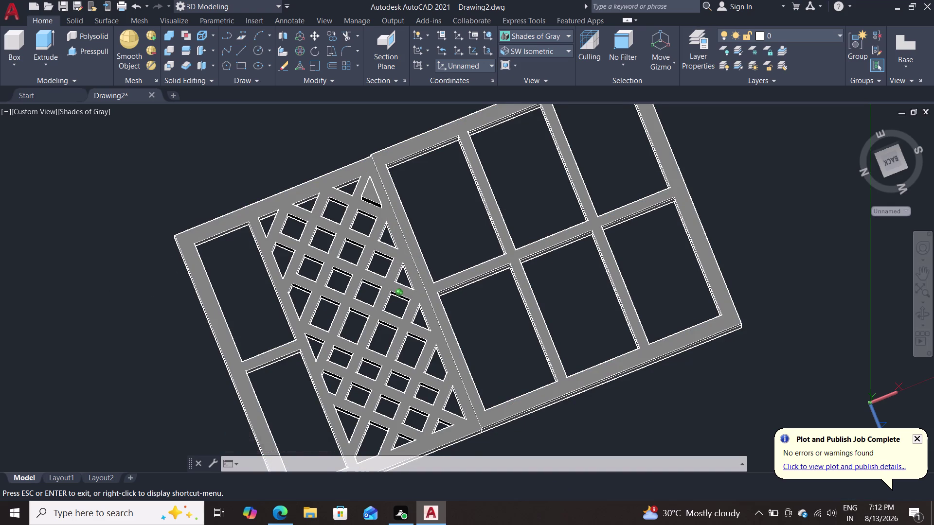
middle_drag(118, 309, 322, 208)
click(342, 163)
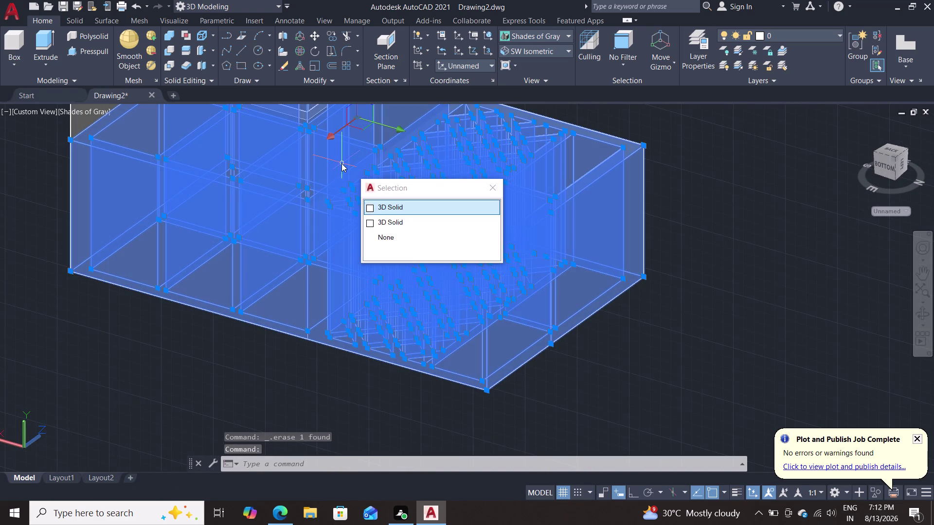
key(Escape)
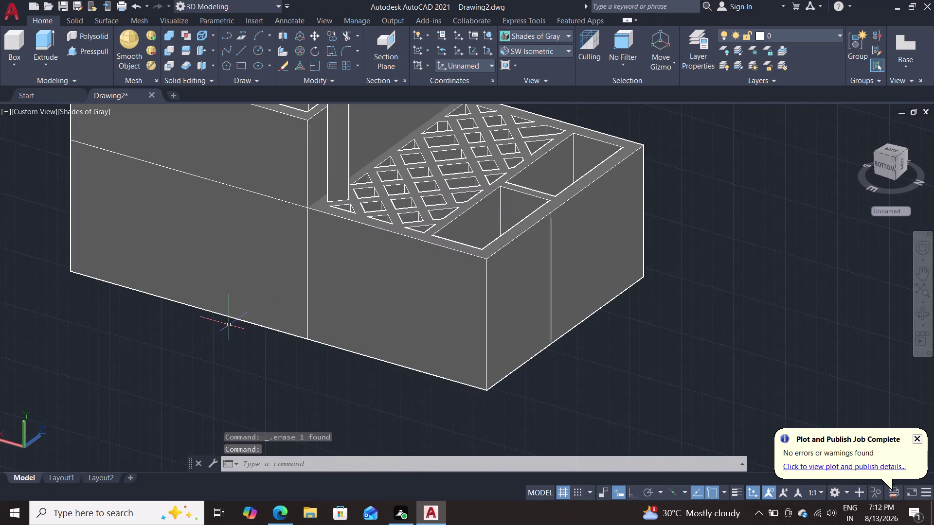
middle_drag(228, 326, 258, 172)
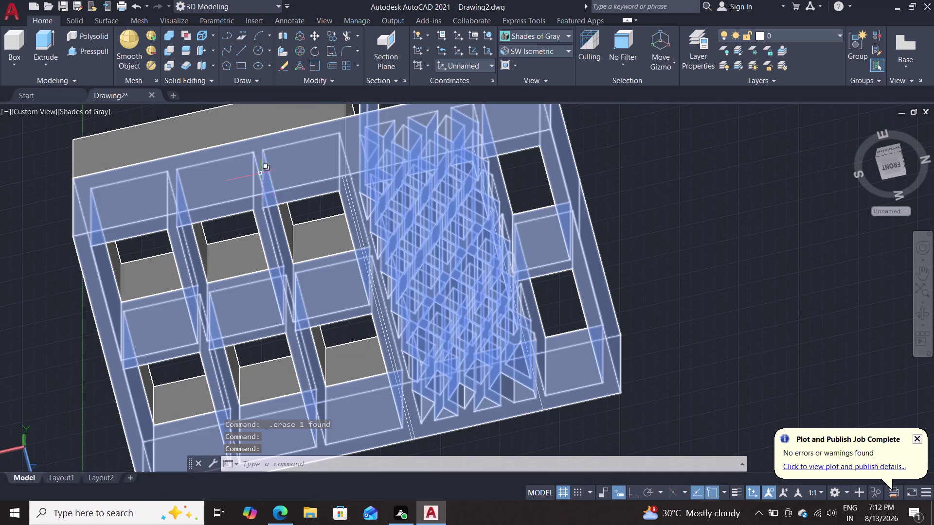
key(Escape)
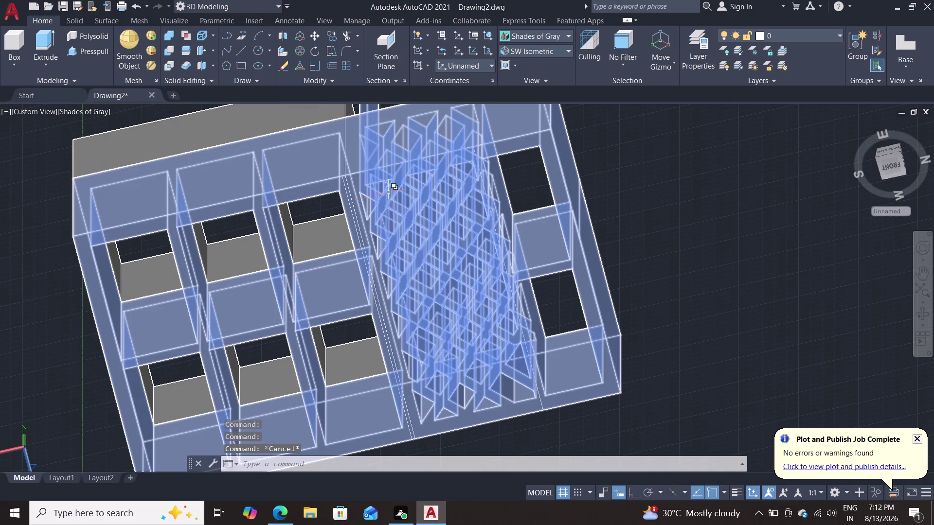
key(Escape)
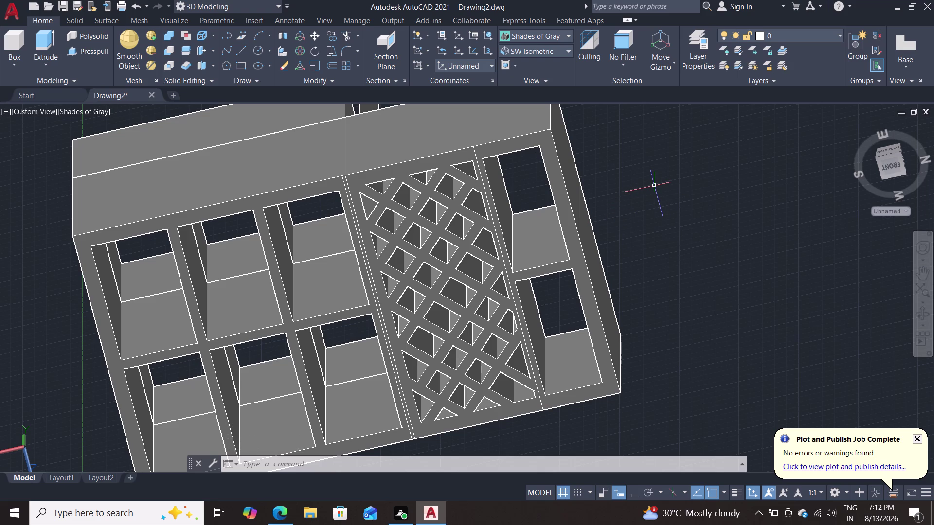
middle_drag(658, 182, 498, 342)
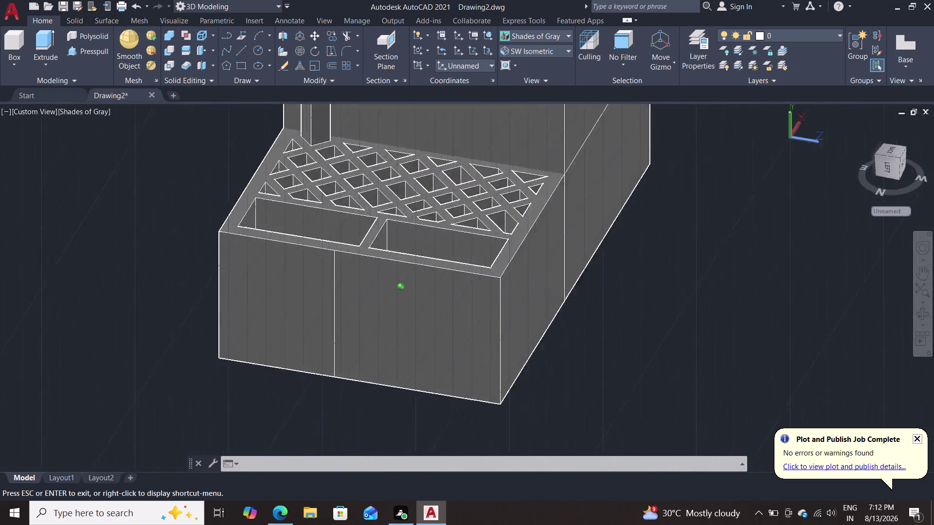
middle_drag(499, 342, 490, 394)
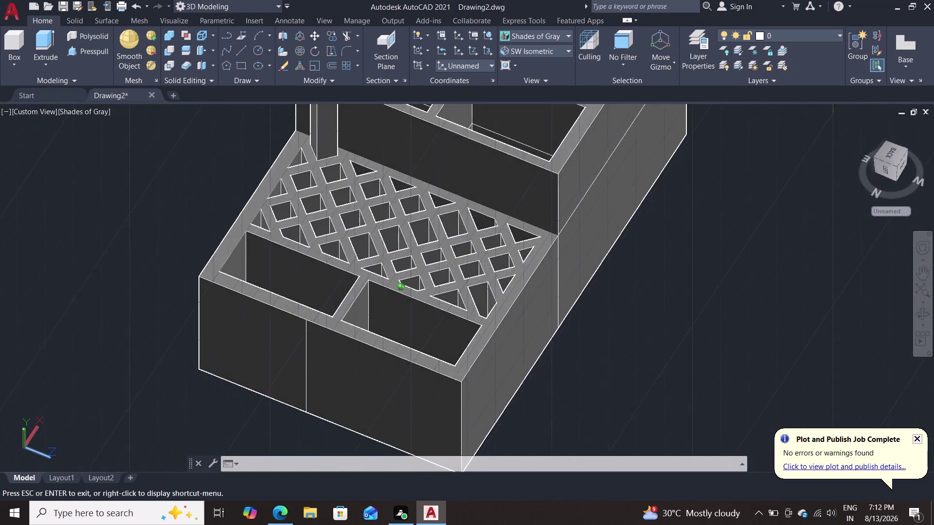
middle_drag(490, 393, 421, 409)
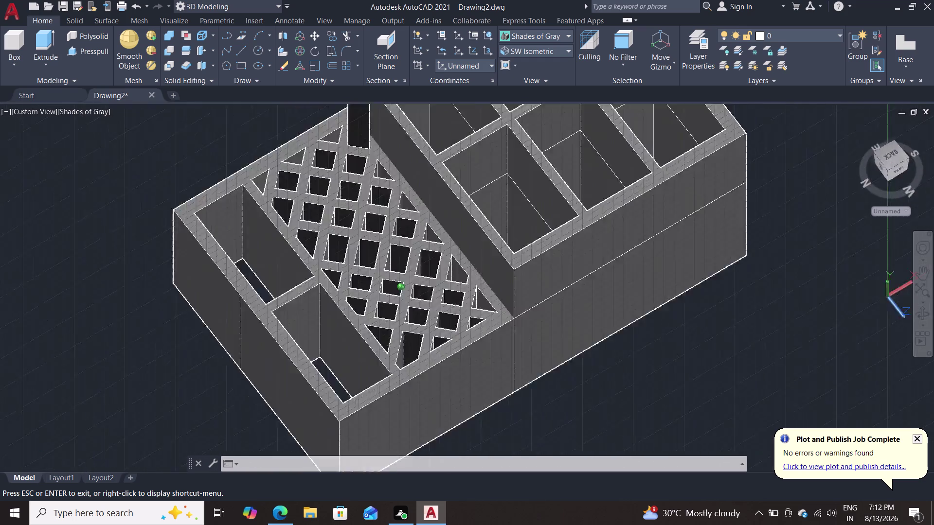
middle_drag(421, 409, 87, 407)
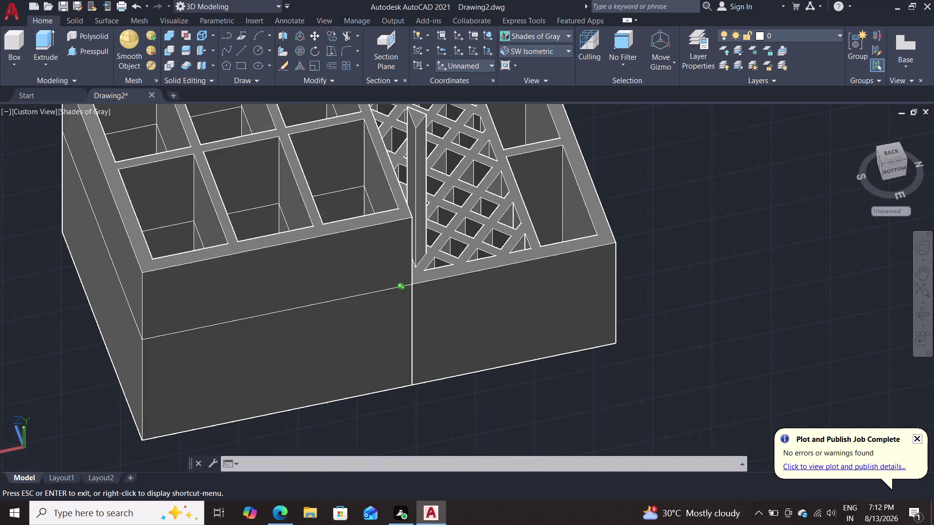
middle_drag(86, 407, 86, 407)
key(Escape)
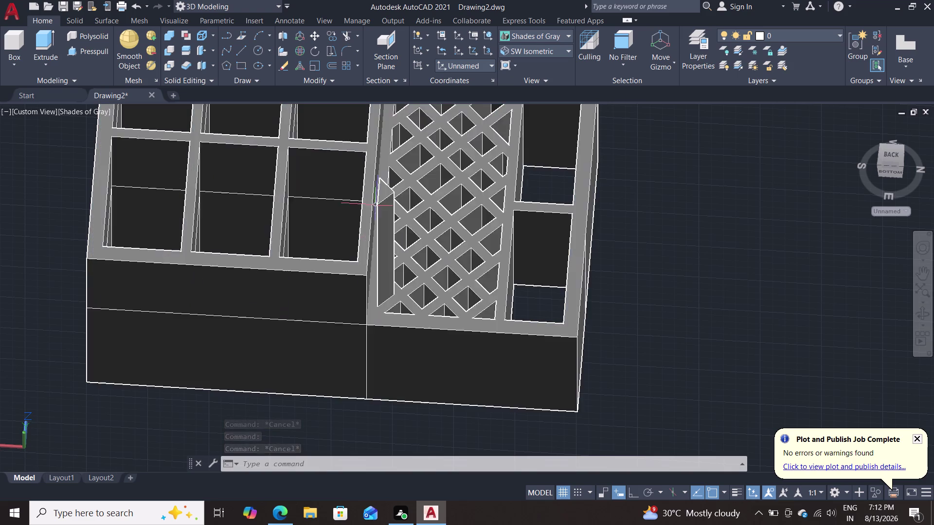
click(381, 199)
key(Escape)
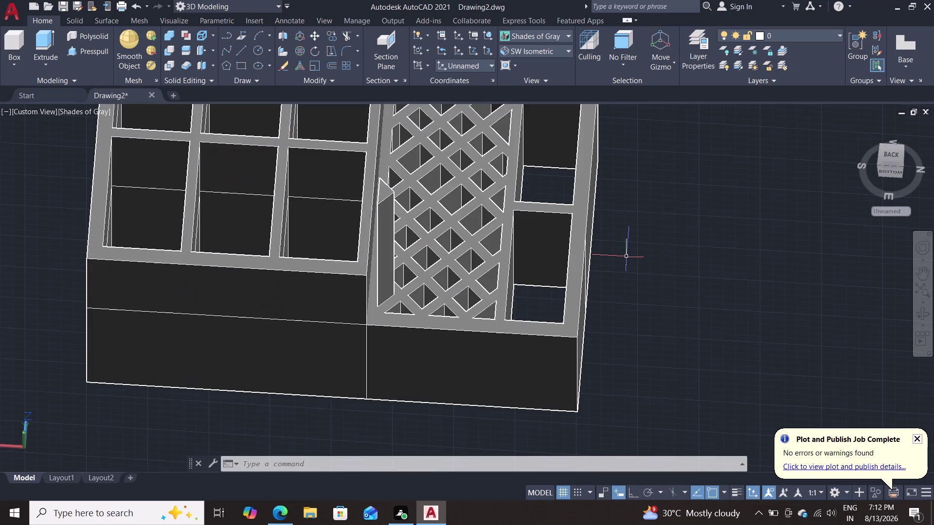
double_click(380, 253)
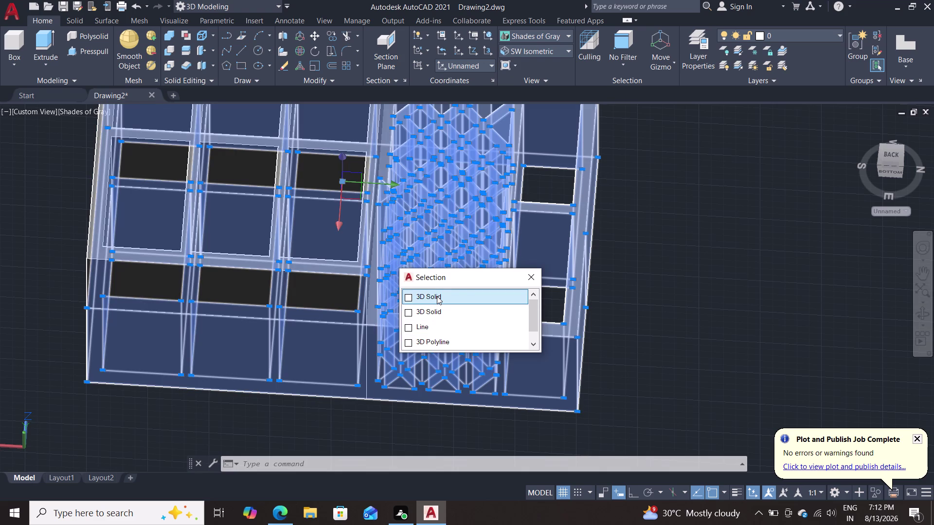
key(Escape)
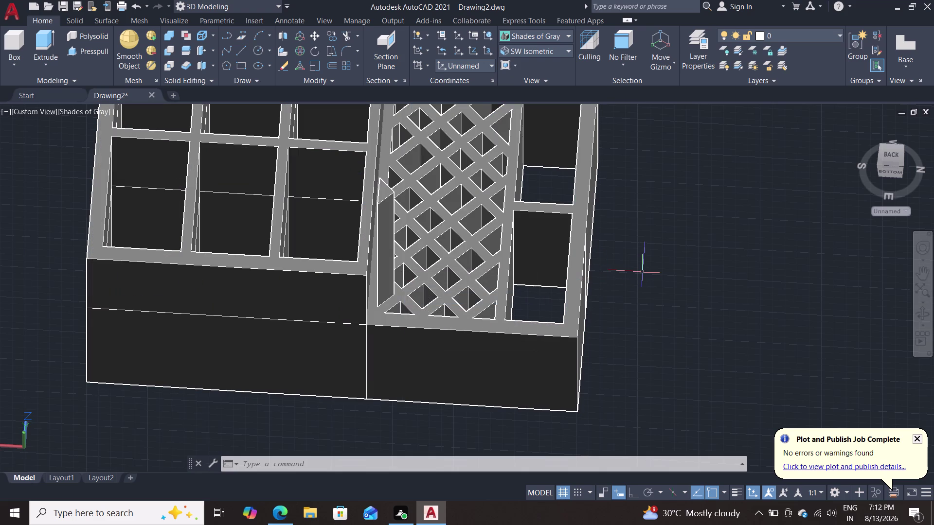
middle_drag(661, 257, 577, 393)
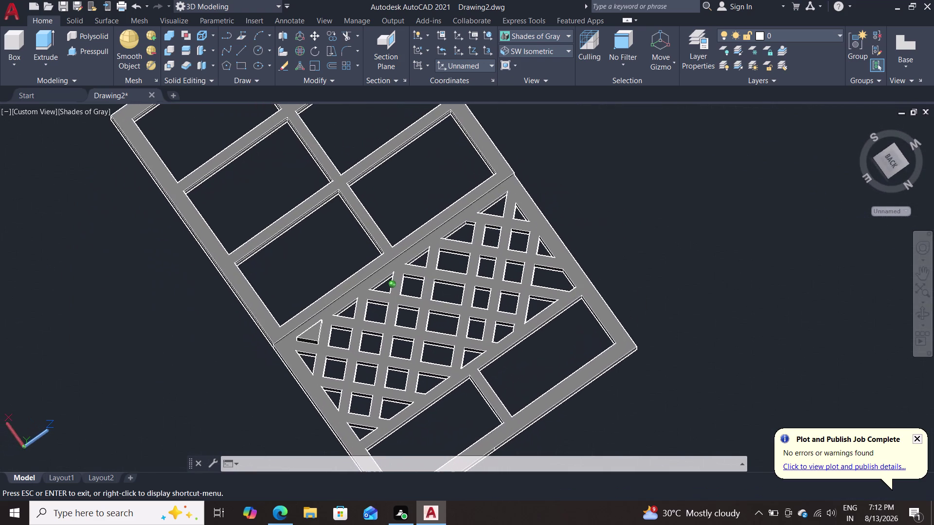
middle_drag(577, 394, 497, 436)
scroll(up, 3)
scroll(down, 3)
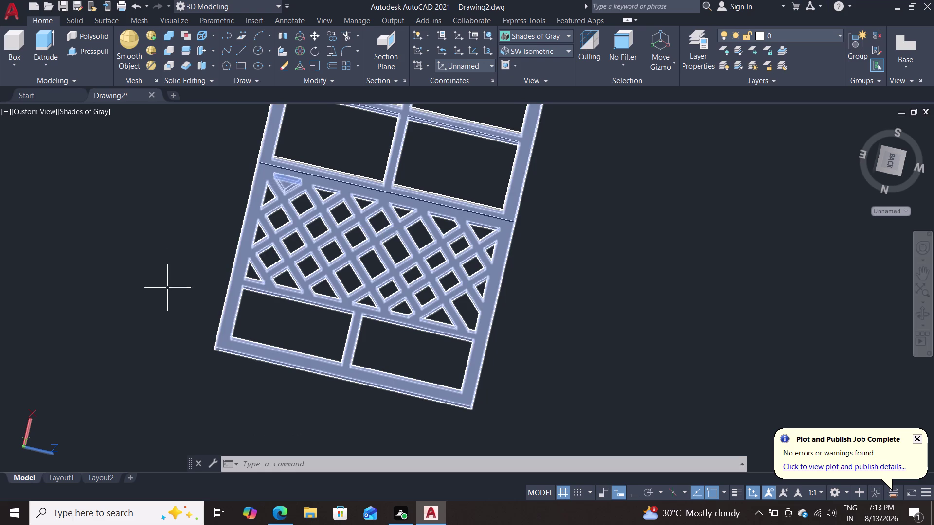
middle_drag(155, 292, 318, 65)
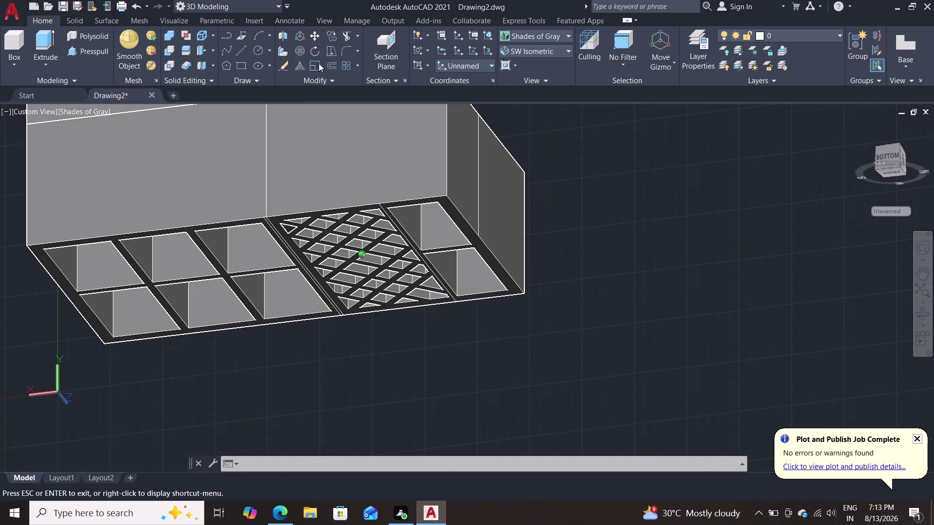
Presspull the triangular gap at the lattice corner into a solid extrusion, then check it.
middle_drag(318, 66, 319, 63)
middle_drag(474, 293, 526, 171)
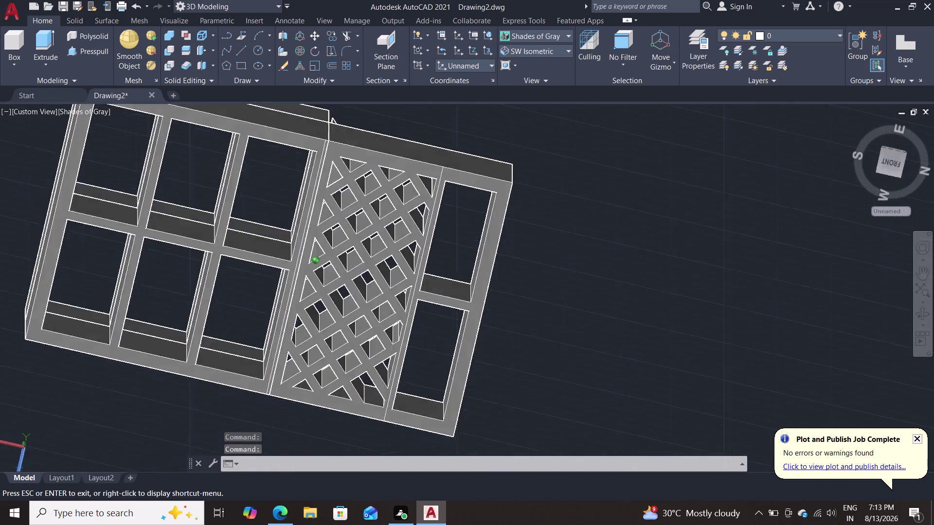
middle_drag(526, 171, 557, 175)
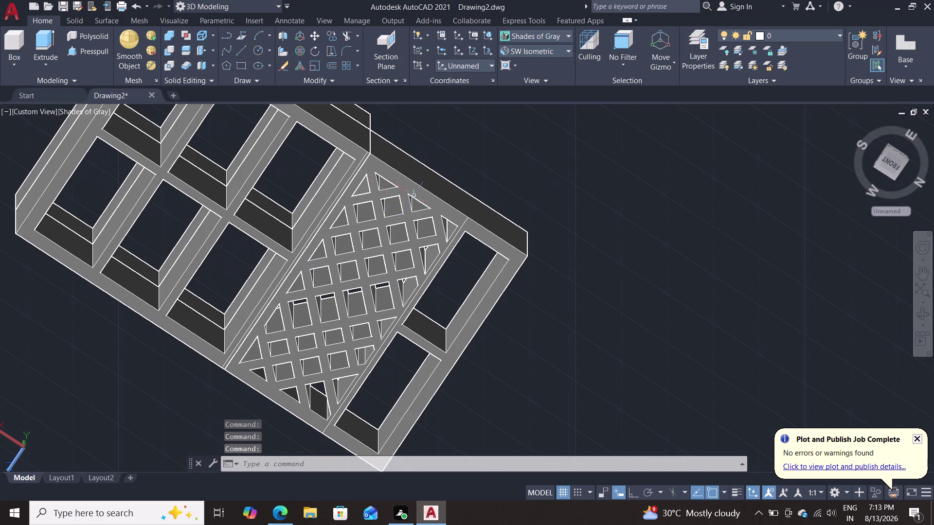
click(96, 55)
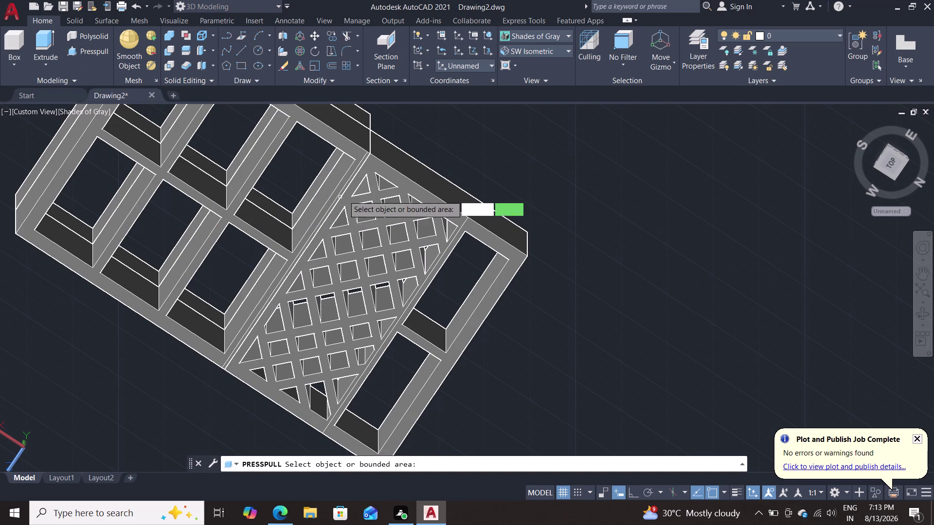
click(367, 185)
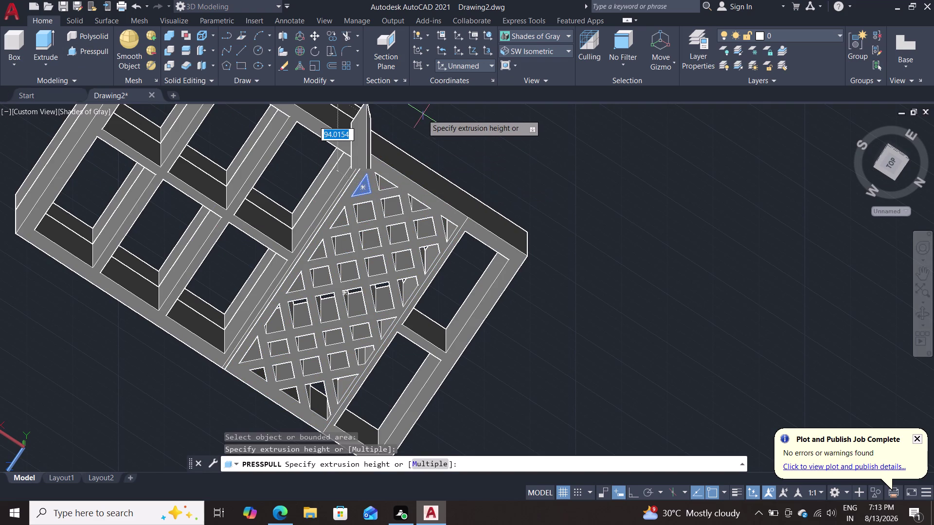
click(413, 116)
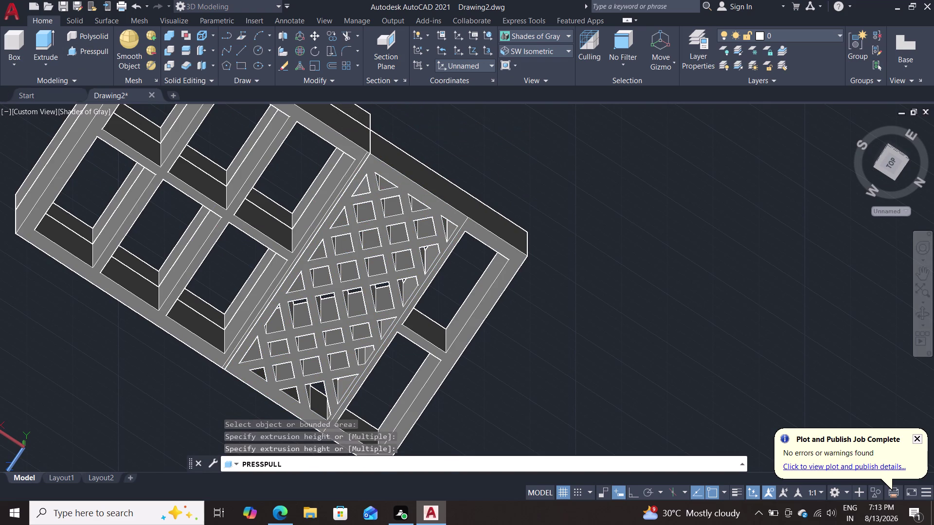
middle_drag(411, 126, 361, 338)
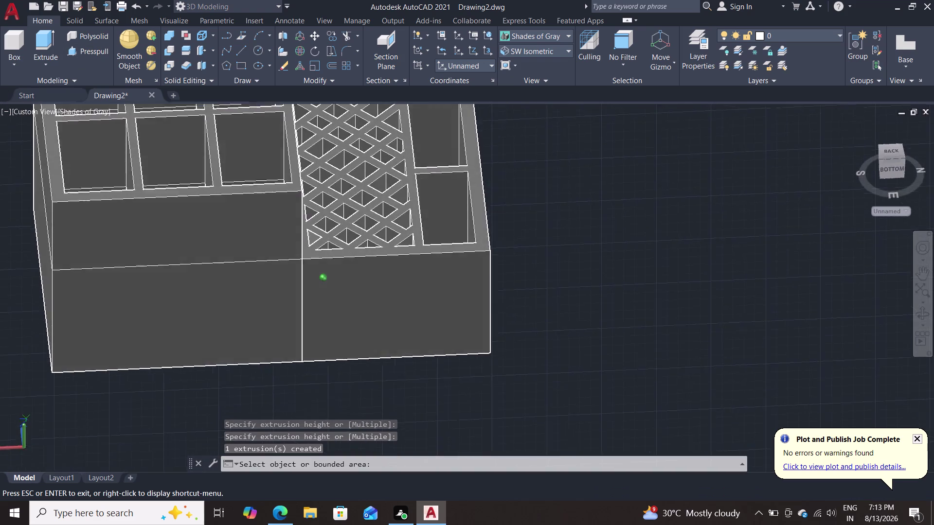
middle_drag(361, 338, 336, 344)
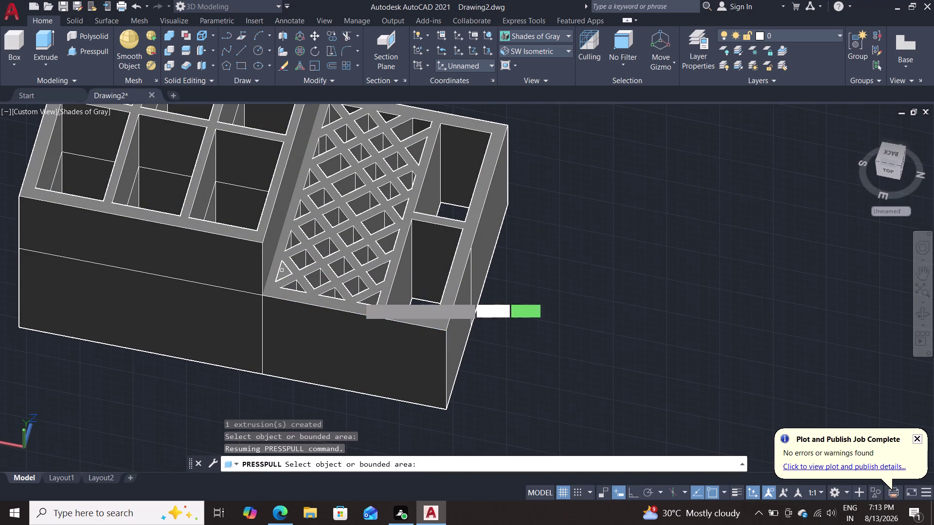
key(Escape)
scroll(down, 3)
middle_drag(590, 228, 515, 308)
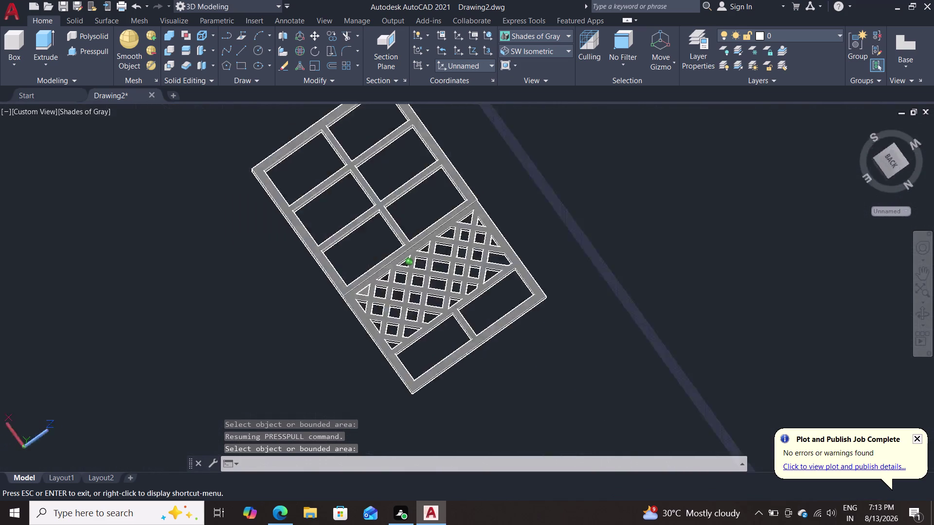
middle_drag(516, 308, 508, 348)
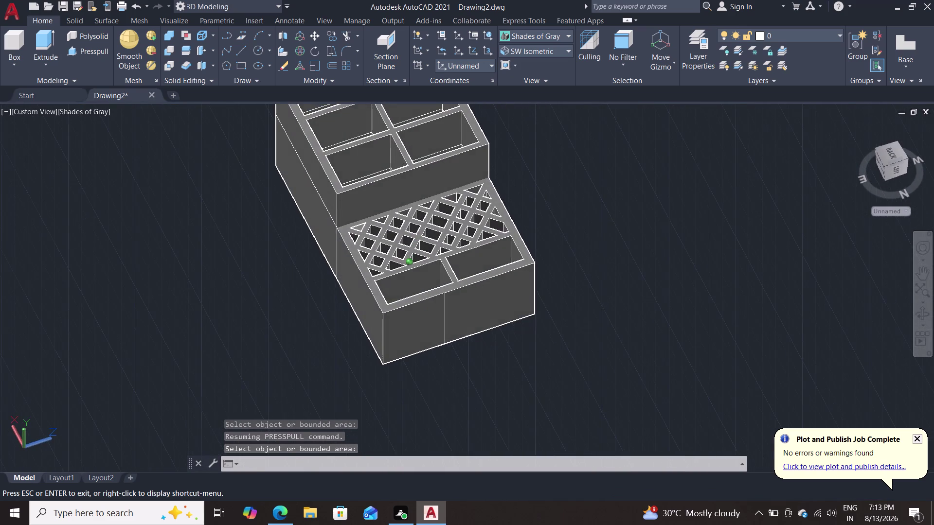
middle_drag(507, 349, 447, 416)
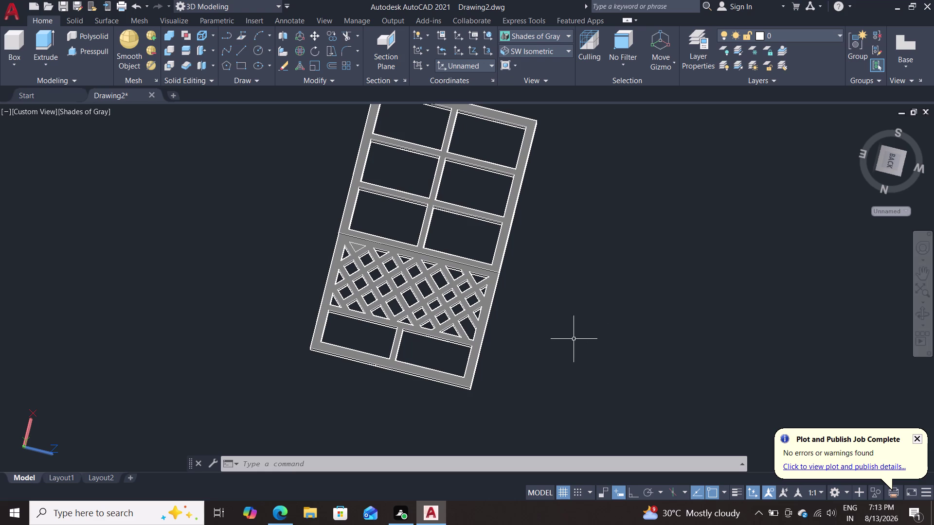
middle_drag(570, 334, 602, 308)
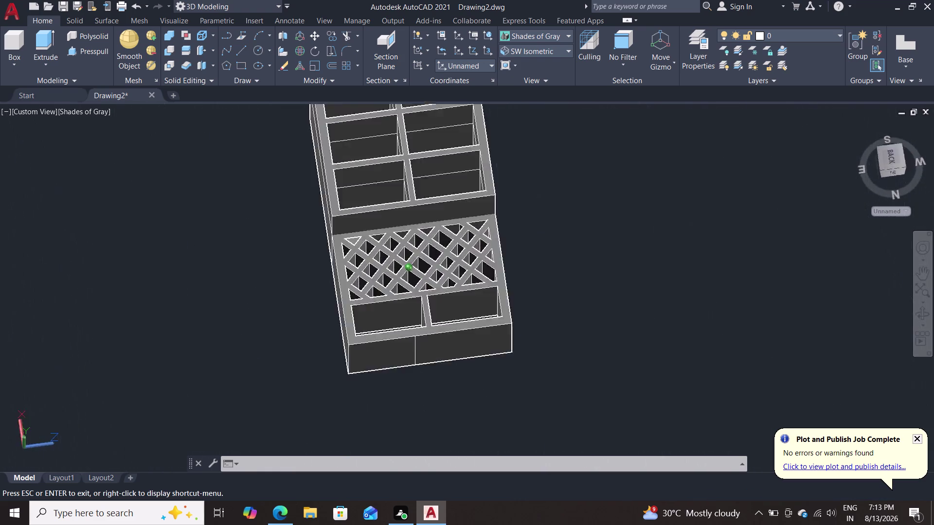
middle_drag(602, 308, 645, 187)
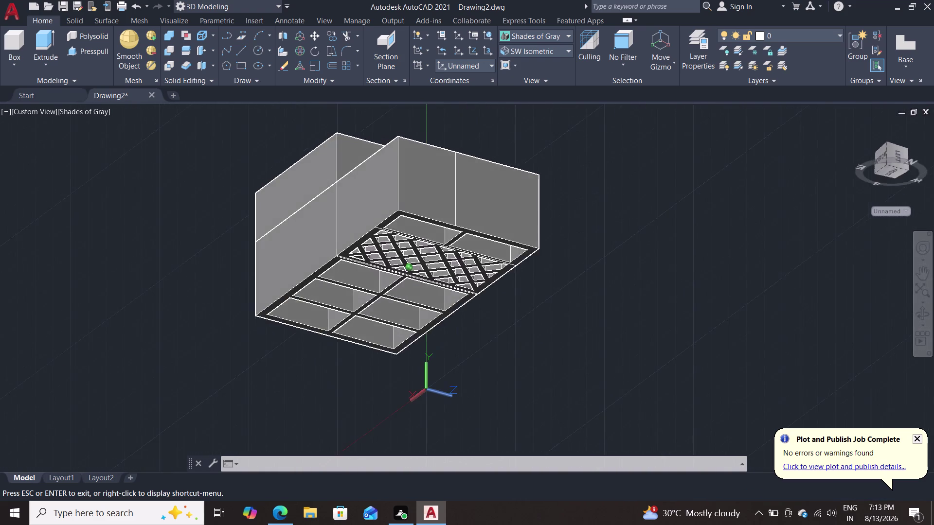
middle_drag(645, 187, 635, 213)
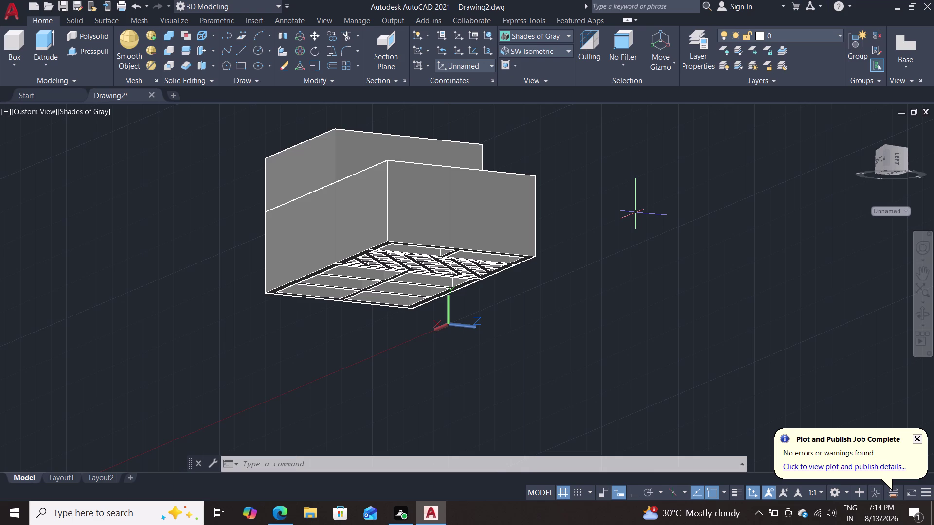
key(Escape)
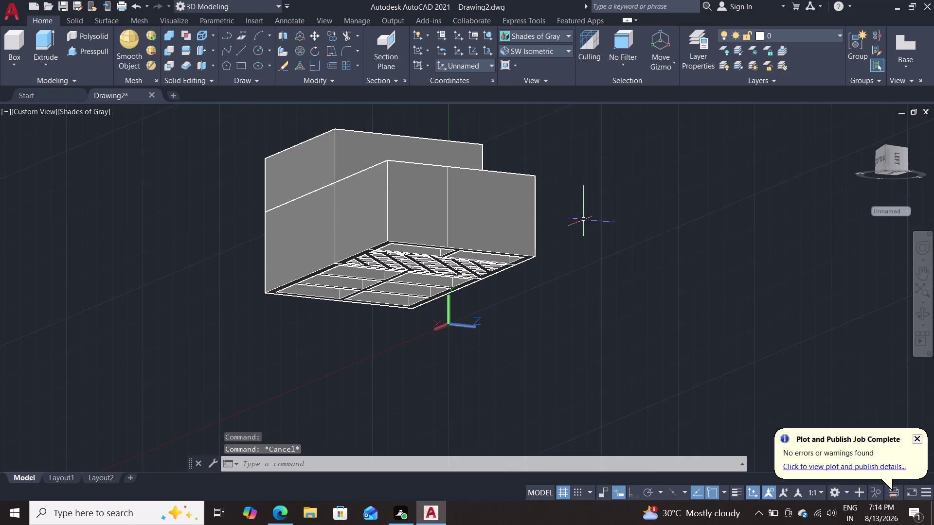
Orbit around the lattice tier, ending on an isometric view of the whole organizer.
middle_drag(591, 212, 678, 379)
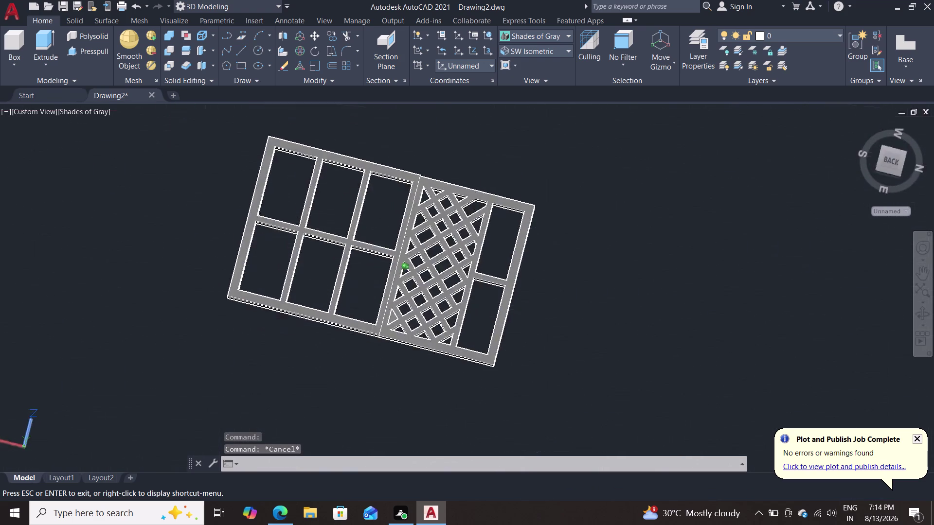
middle_drag(679, 378, 547, 374)
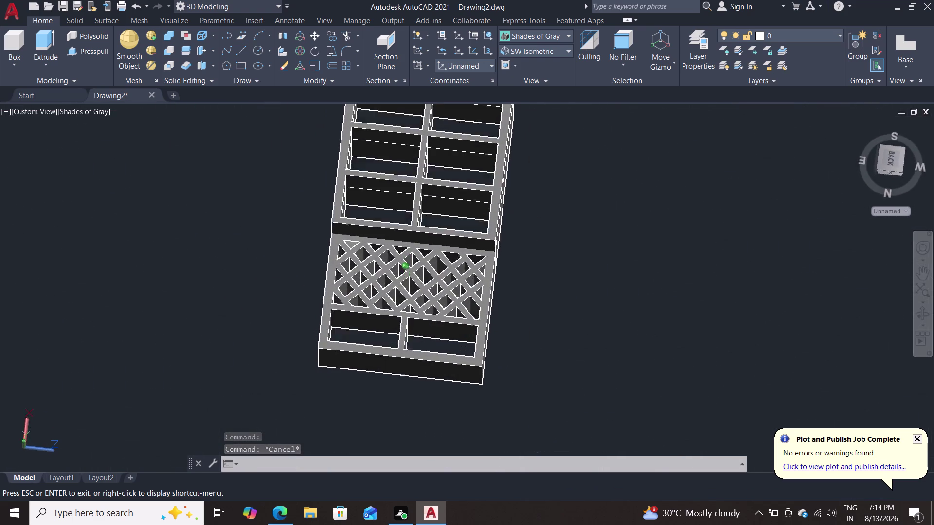
middle_drag(547, 374, 514, 338)
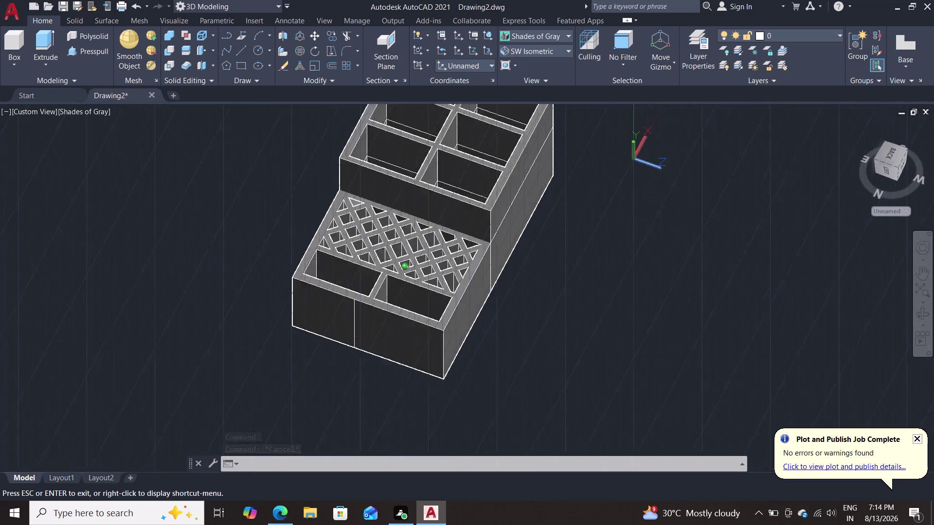
middle_drag(513, 337, 528, 379)
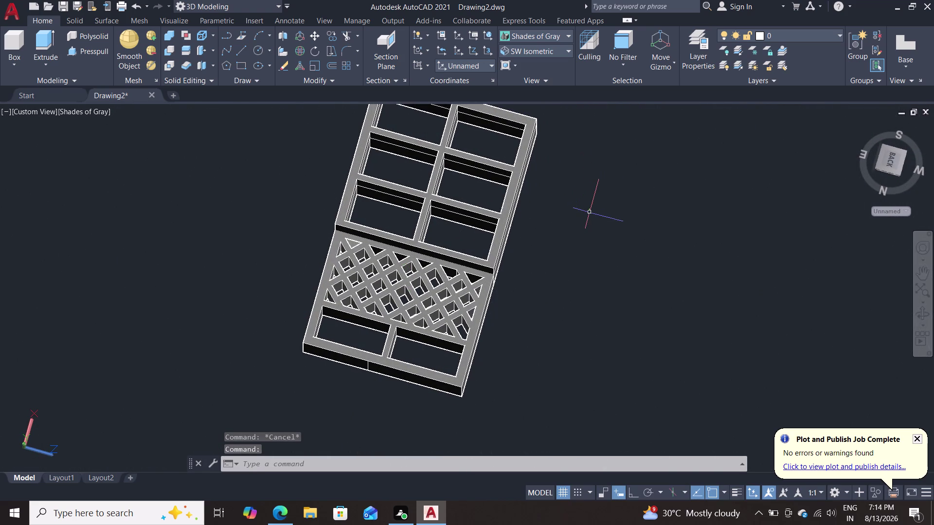
middle_drag(591, 216, 526, 224)
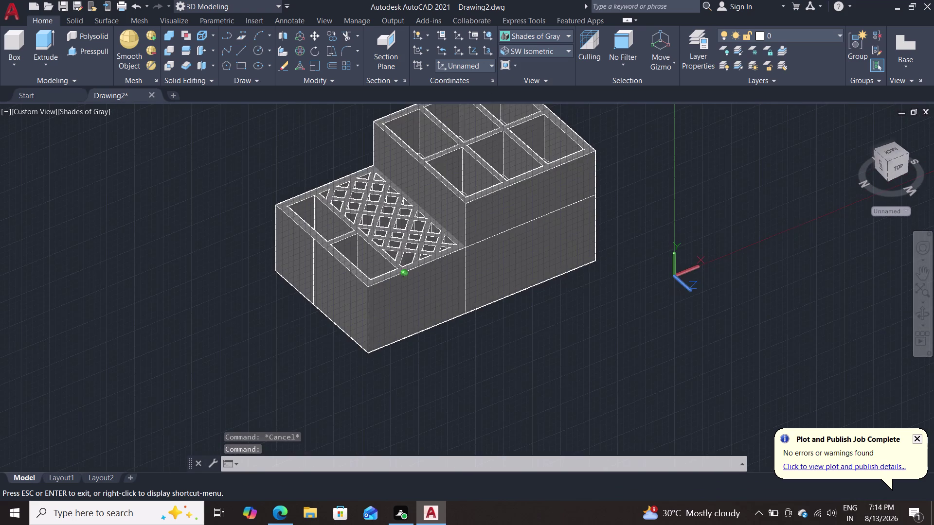
middle_drag(527, 224, 555, 240)
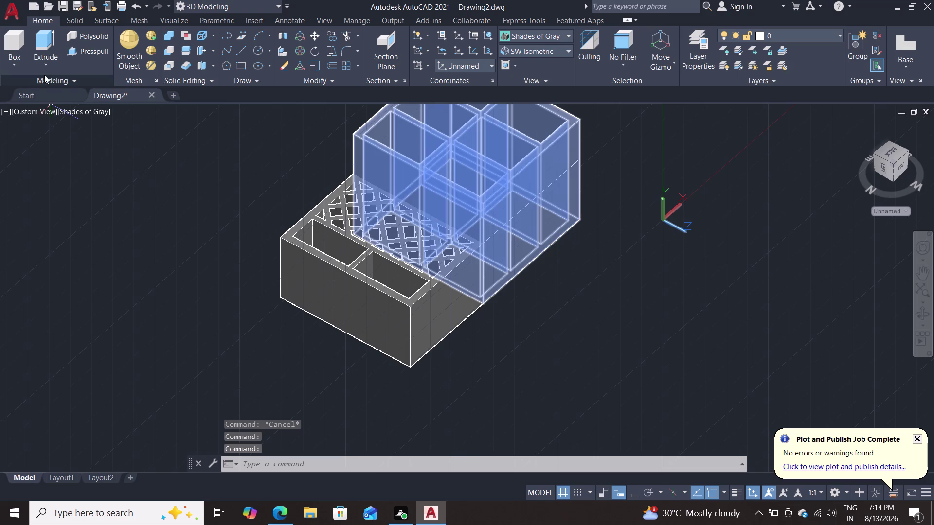
Try Shaded with Edges, then set the viewport visual style to Realistic.
click(73, 113)
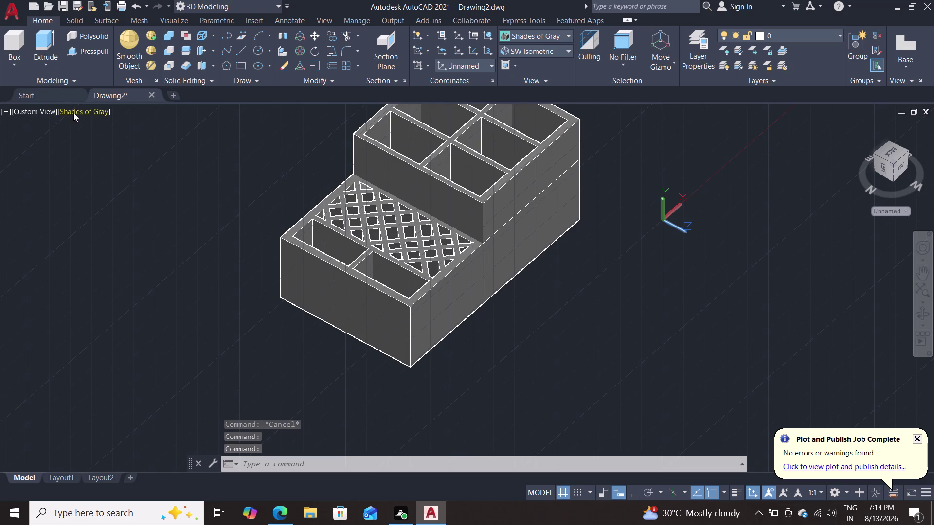
click(106, 199)
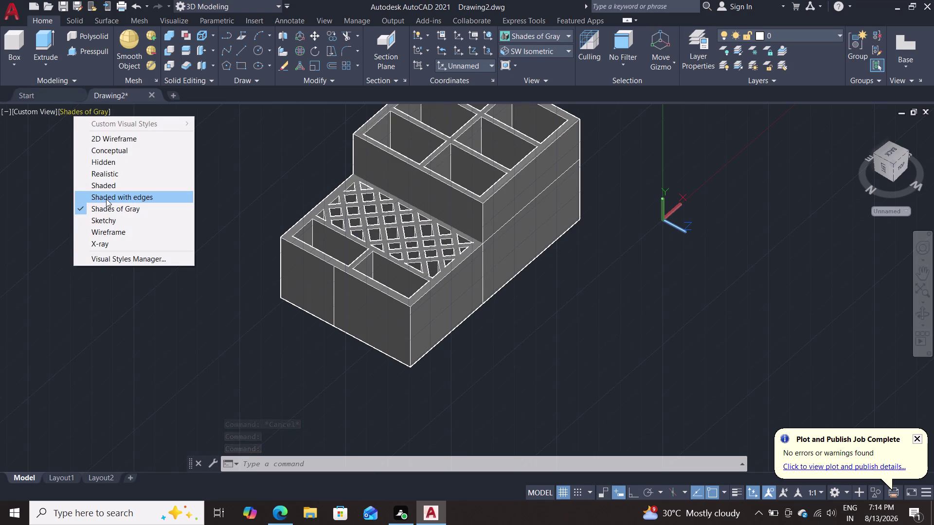
click(89, 110)
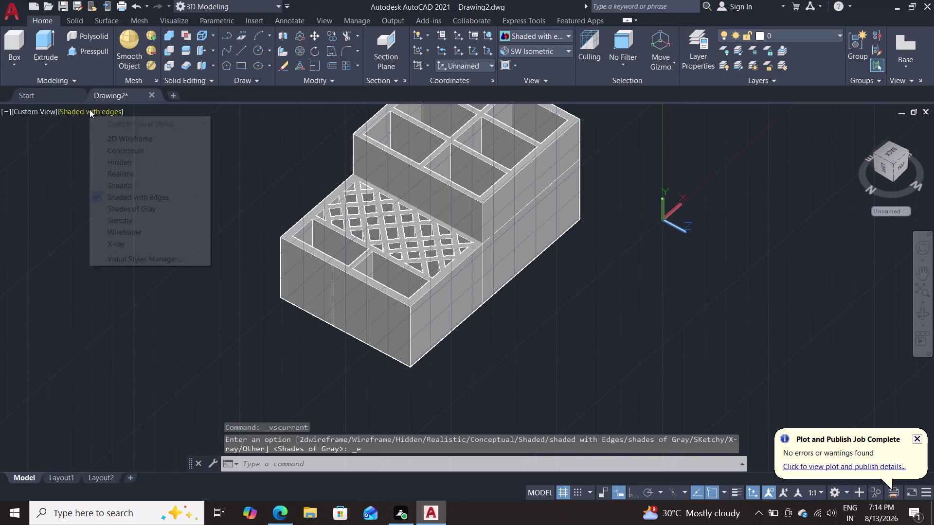
click(124, 176)
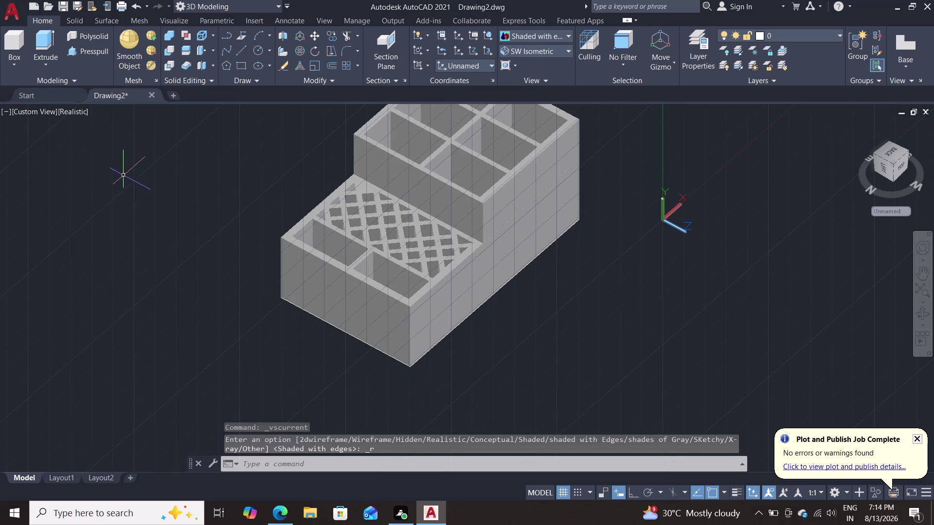
Cancel the pending command and orbit the Realistic model to view its underside and back.
key(Escape)
middle_drag(171, 270, 181, 277)
scroll(up, 3)
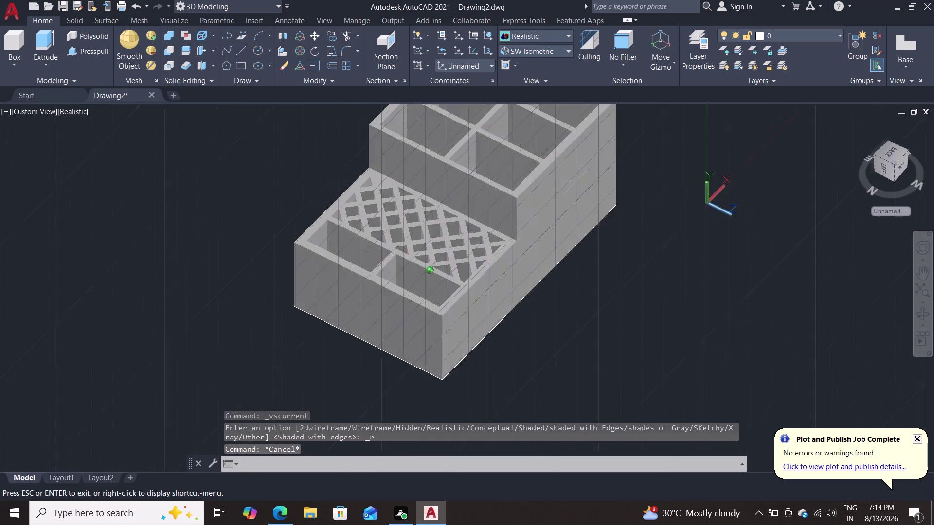
middle_drag(180, 276, 271, 309)
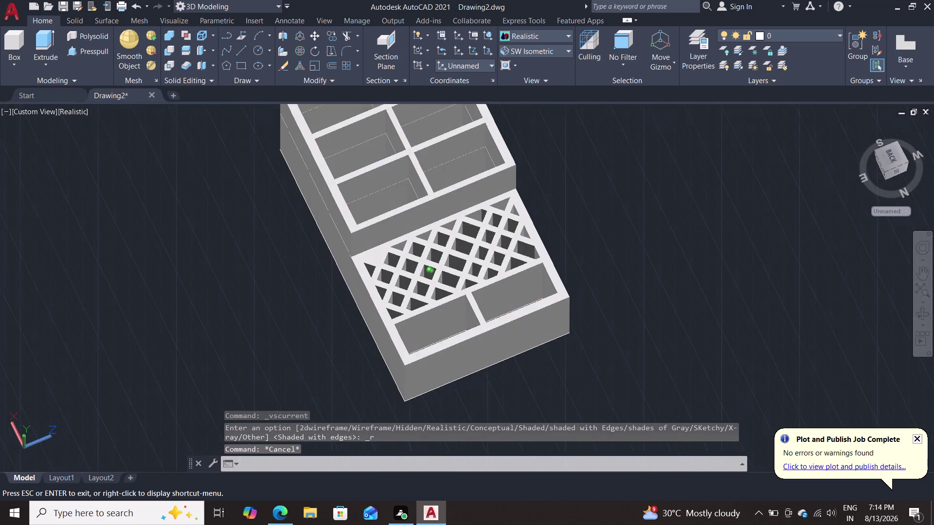
middle_drag(271, 308, 281, 365)
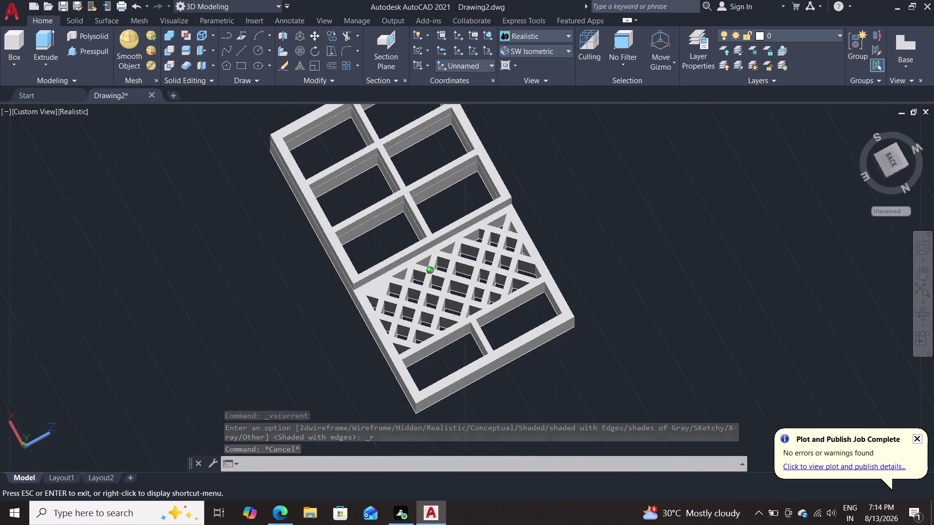
middle_drag(281, 365, 285, 243)
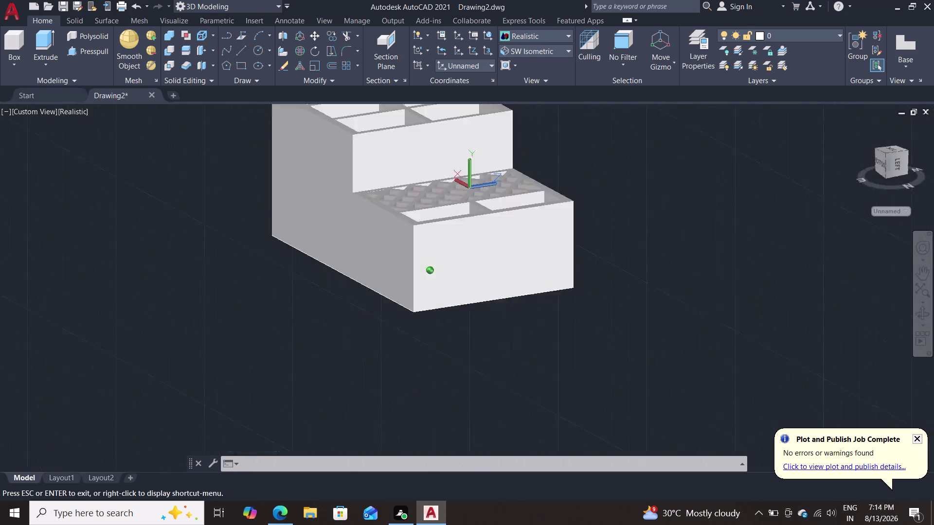
middle_drag(286, 243, 341, 289)
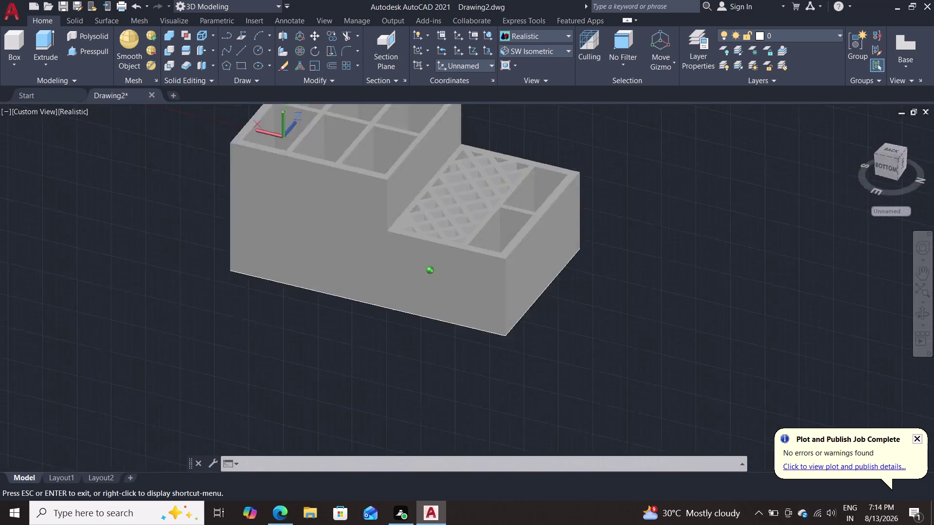
middle_drag(340, 289, 245, 343)
scroll(up, 3)
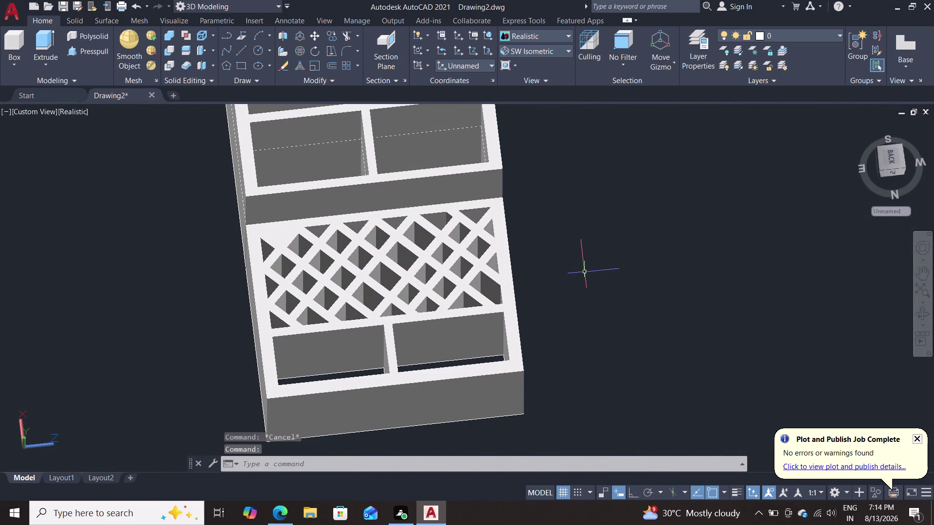
Orbit below the organizer to expose the lattice's triangular gaps and start Presspull.
middle_drag(562, 239, 570, 341)
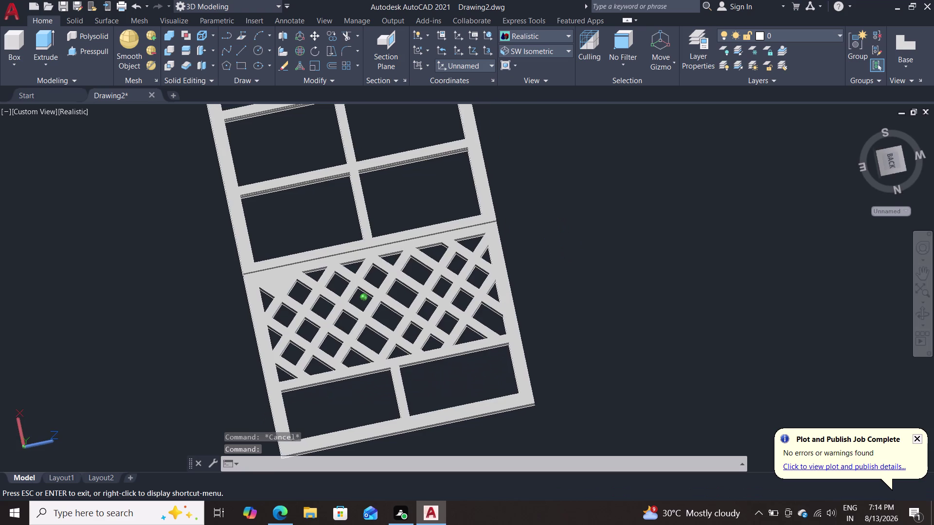
middle_drag(570, 341, 576, 356)
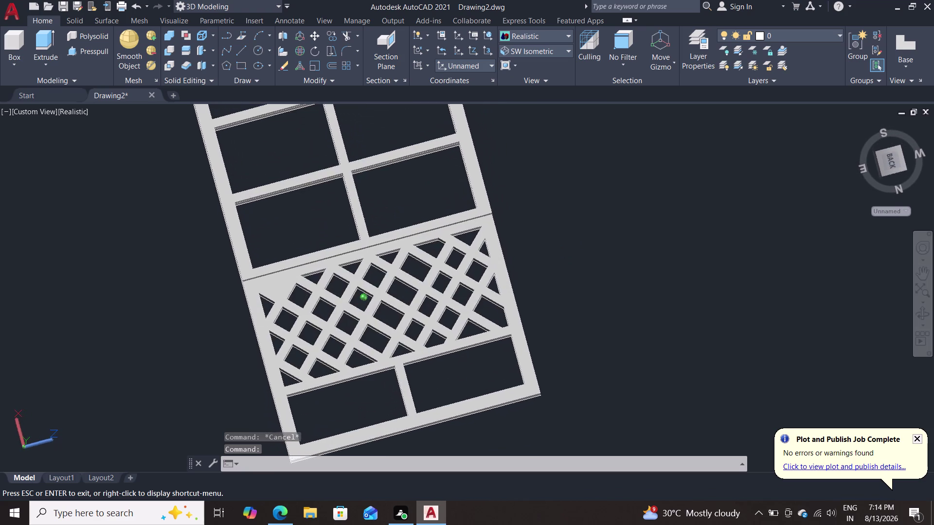
middle_drag(575, 355, 581, 152)
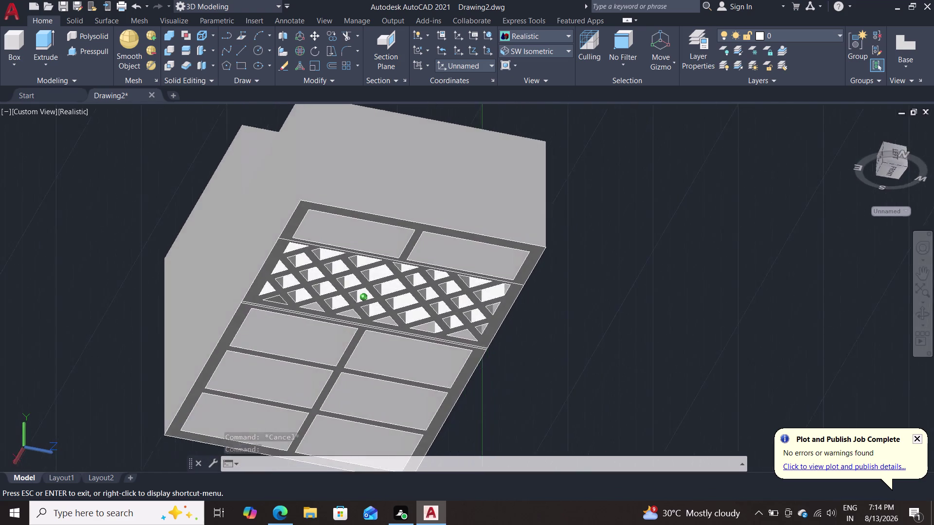
middle_drag(581, 153, 614, 116)
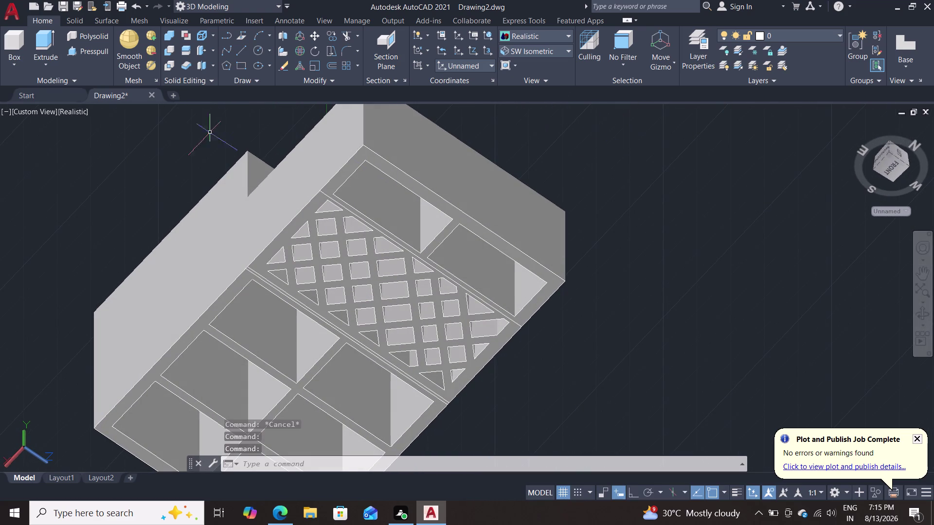
triple_click(82, 50)
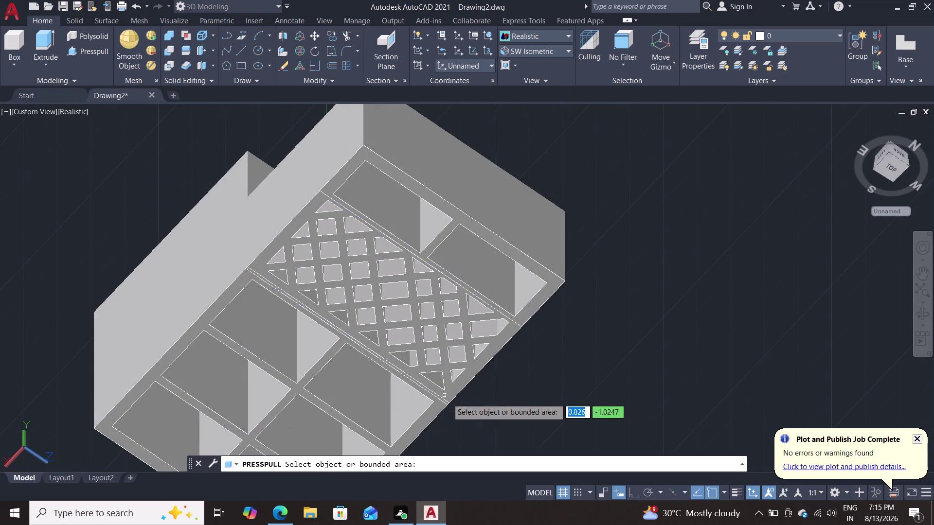
Presspull two triangular gaps along the lattice edge, then orbit to inspect the fills.
click(436, 380)
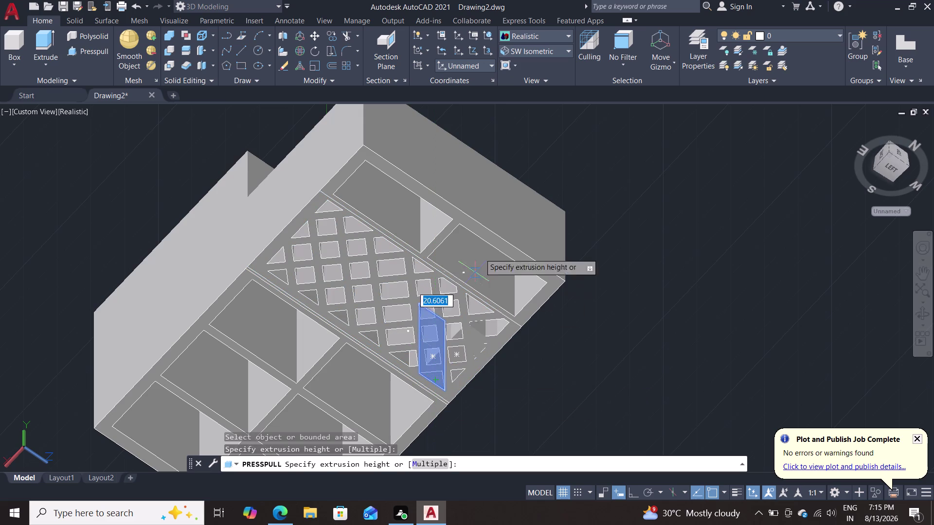
key(Escape)
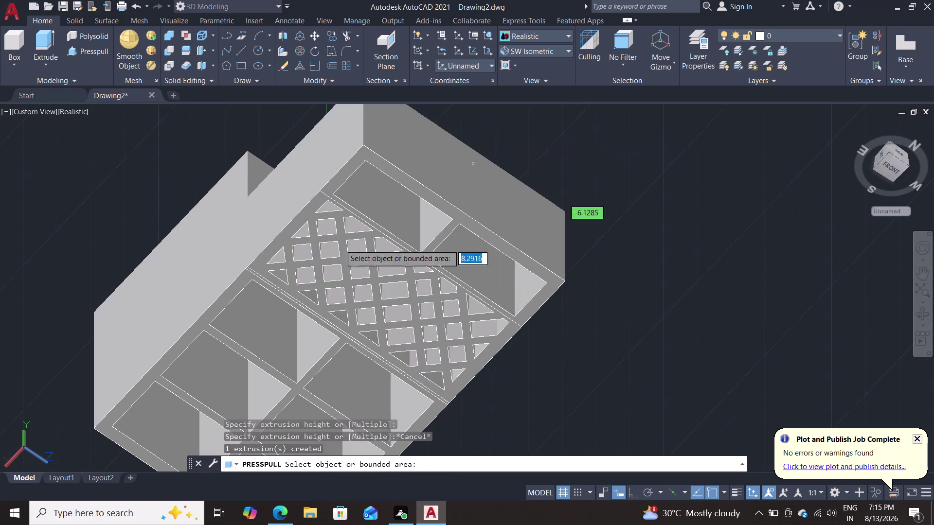
click(72, 45)
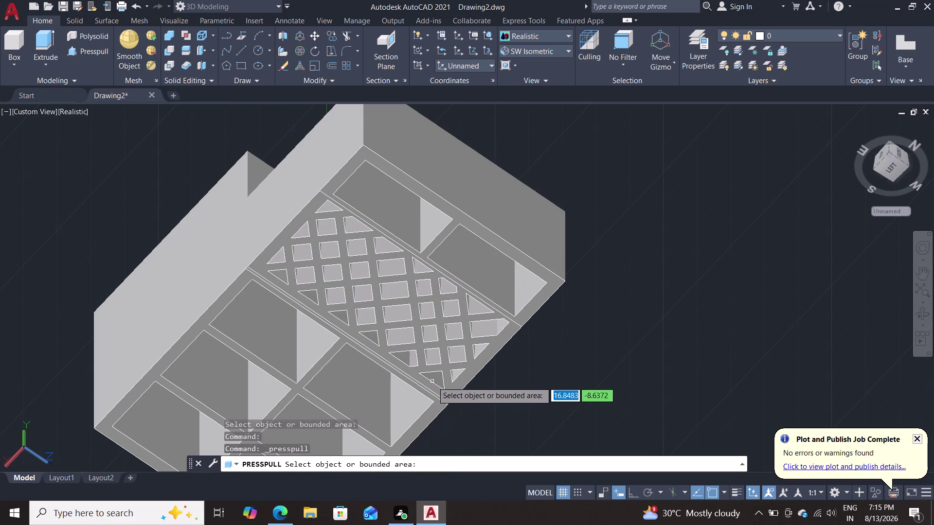
click(438, 378)
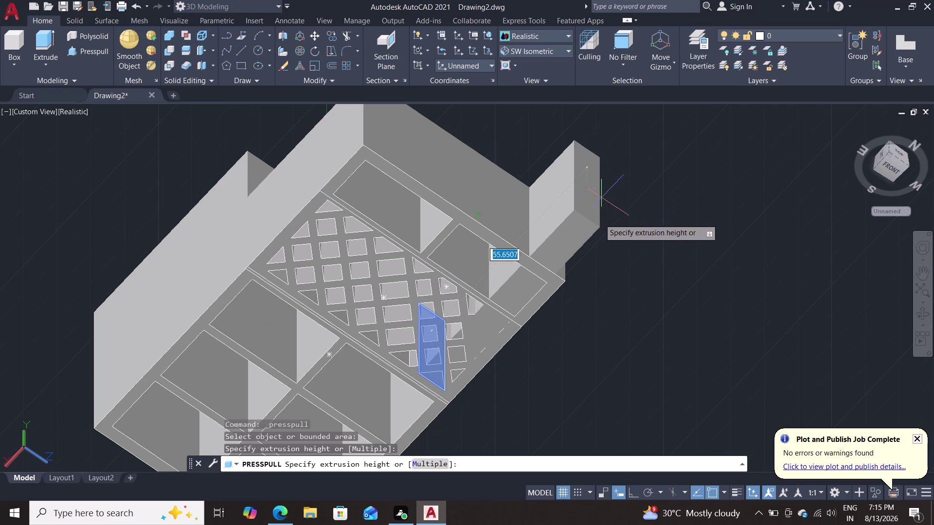
key(Escape)
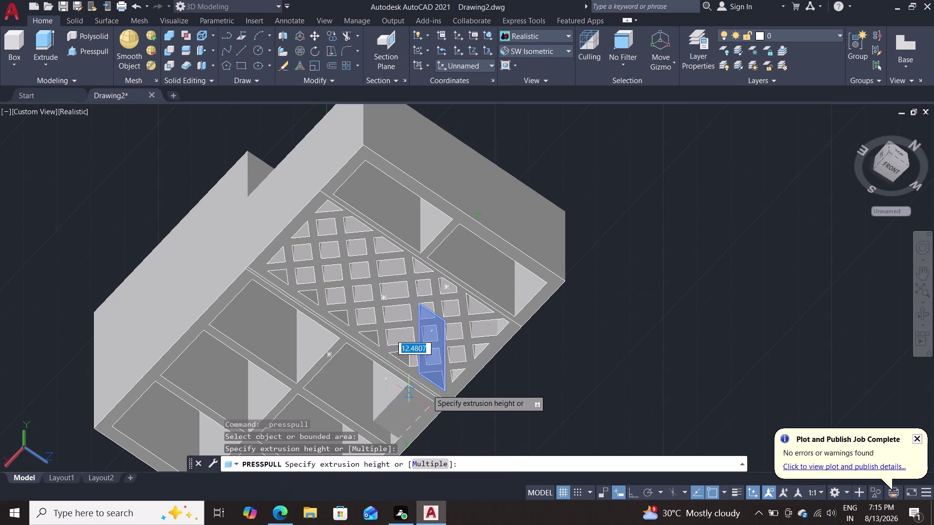
middle_drag(539, 380, 529, 332)
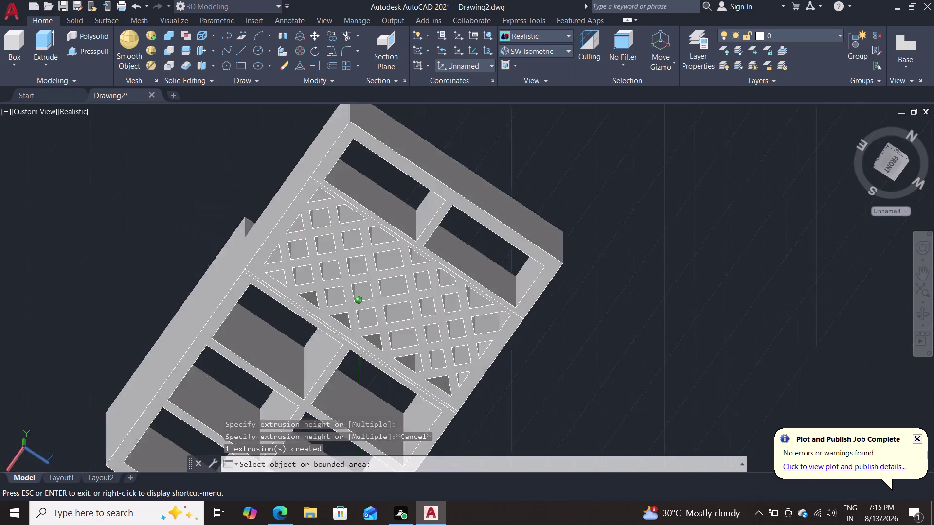
Orbit beneath the lattice to its far corner and pick the corner triangle for push-pull.
middle_drag(530, 332, 520, 238)
scroll(up, 3)
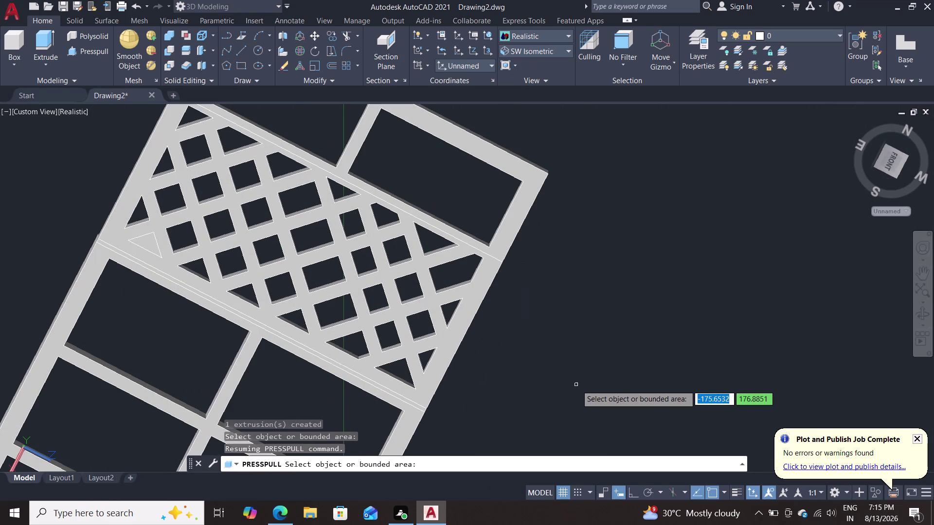
middle_drag(541, 287, 486, 523)
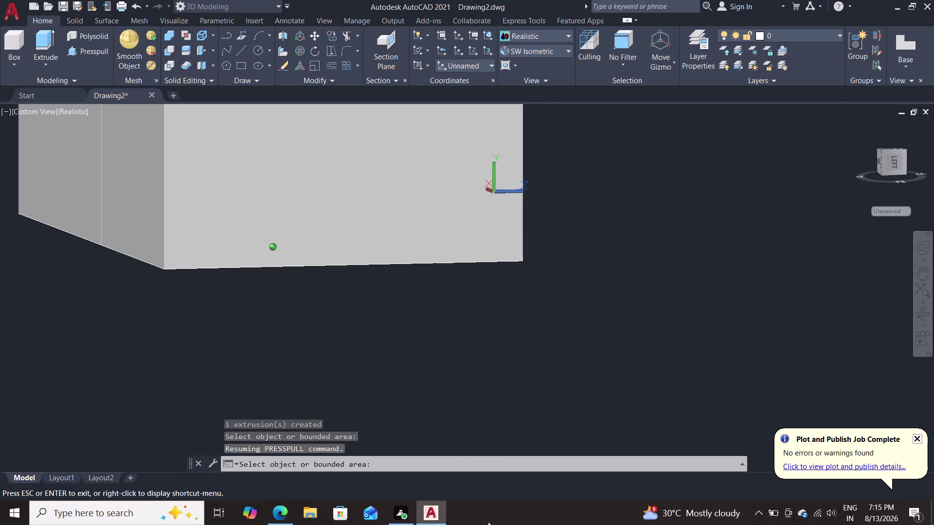
middle_drag(486, 523, 492, 506)
middle_drag(530, 193, 561, 266)
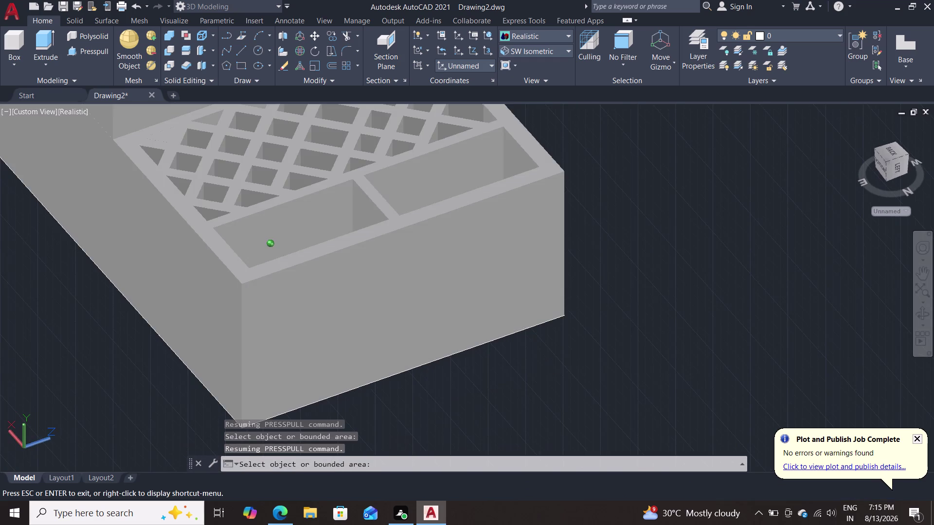
middle_drag(561, 267, 634, 112)
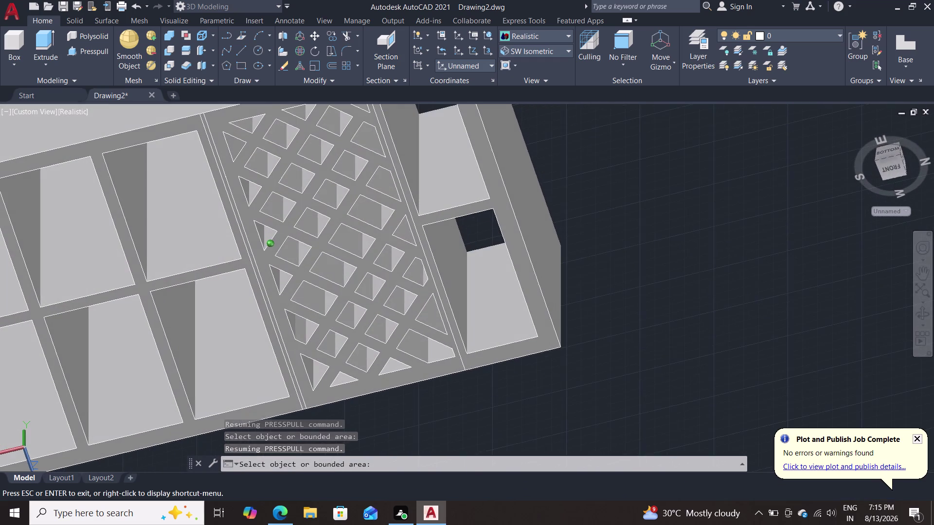
middle_drag(634, 112, 635, 112)
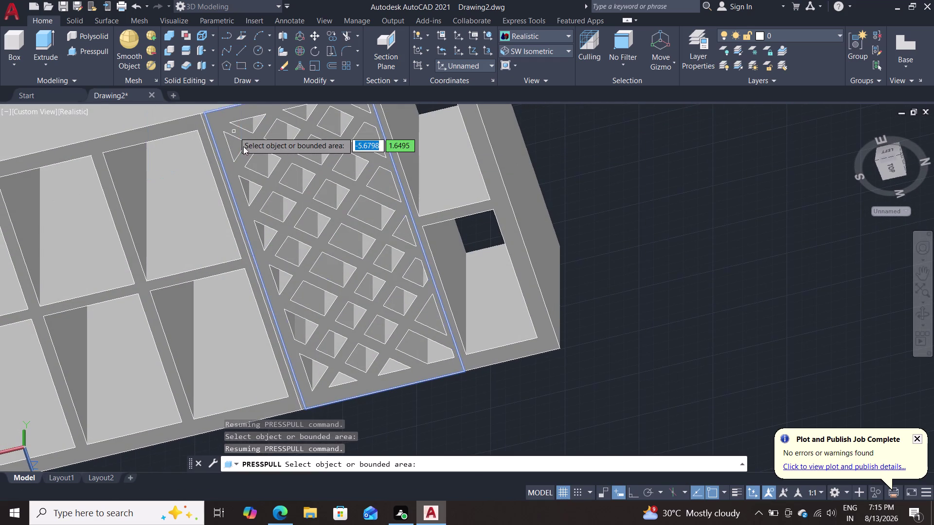
click(236, 147)
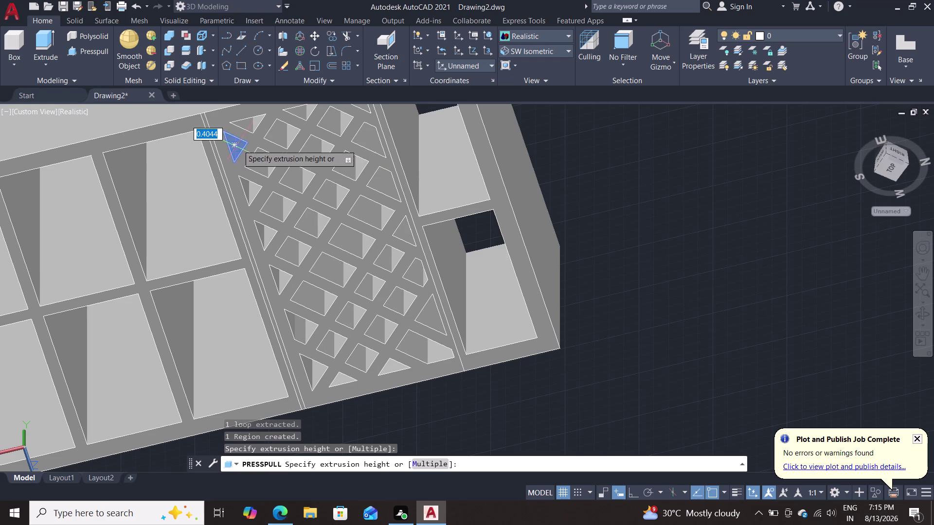
Set the corner triangle's extrusion depth and end Presspull.
middle_drag(554, 168, 535, 311)
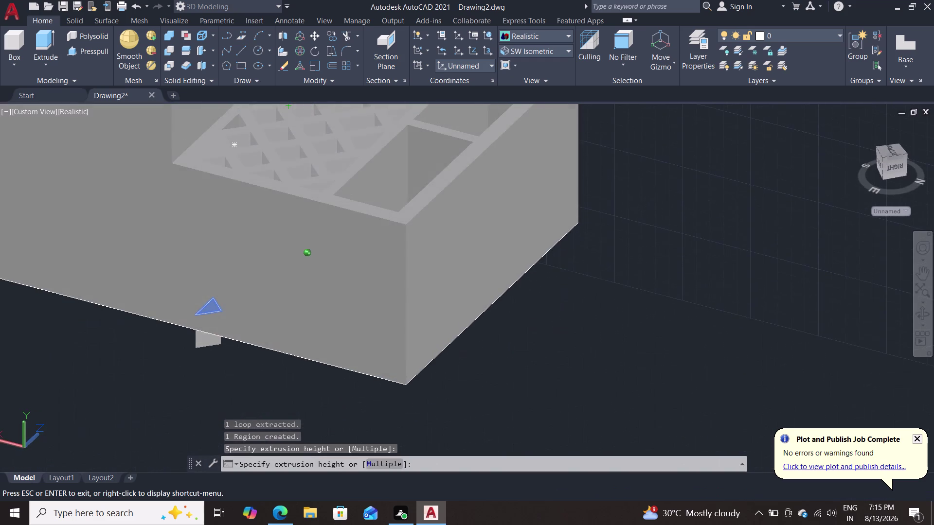
middle_drag(535, 311, 535, 310)
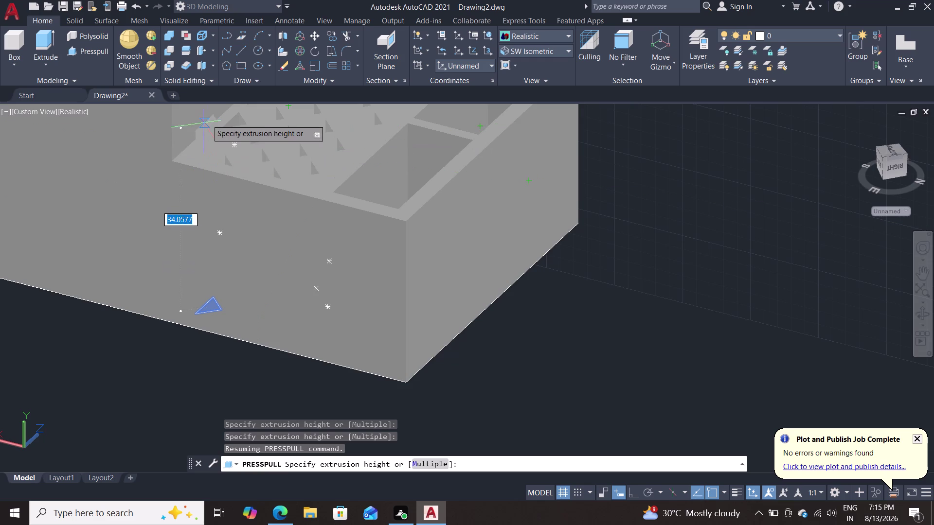
middle_drag(574, 241, 457, 343)
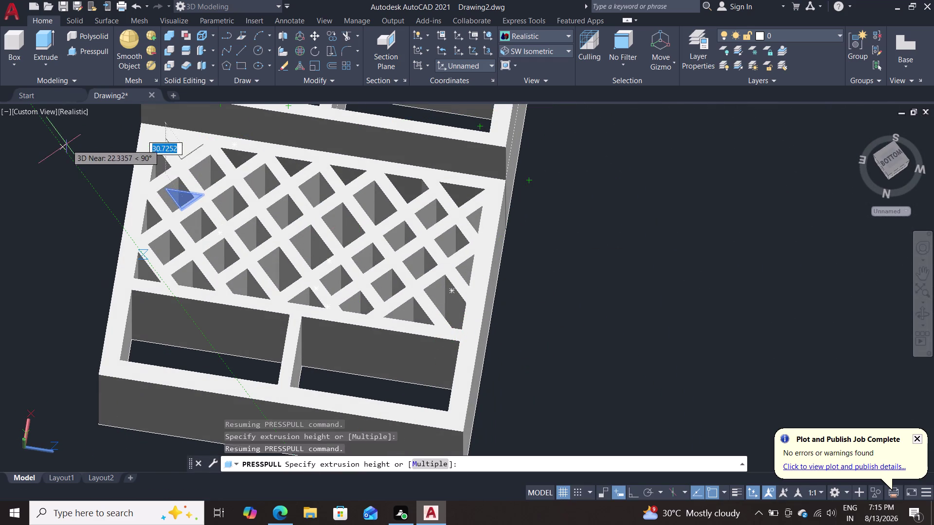
click(61, 130)
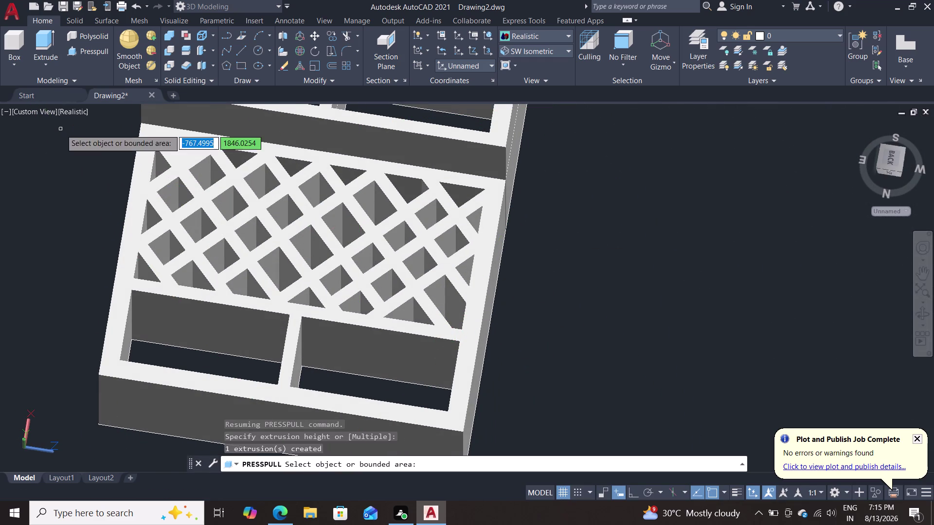
key(Escape)
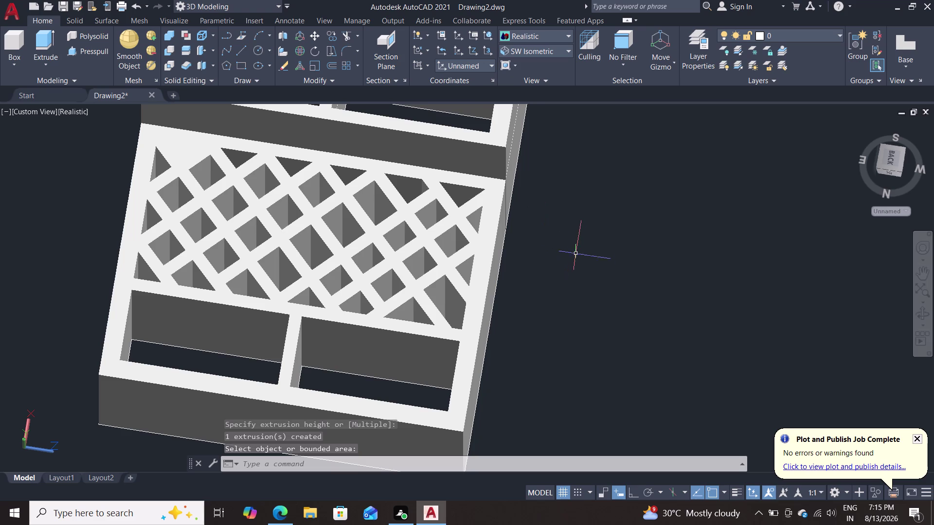
middle_drag(590, 233, 607, 331)
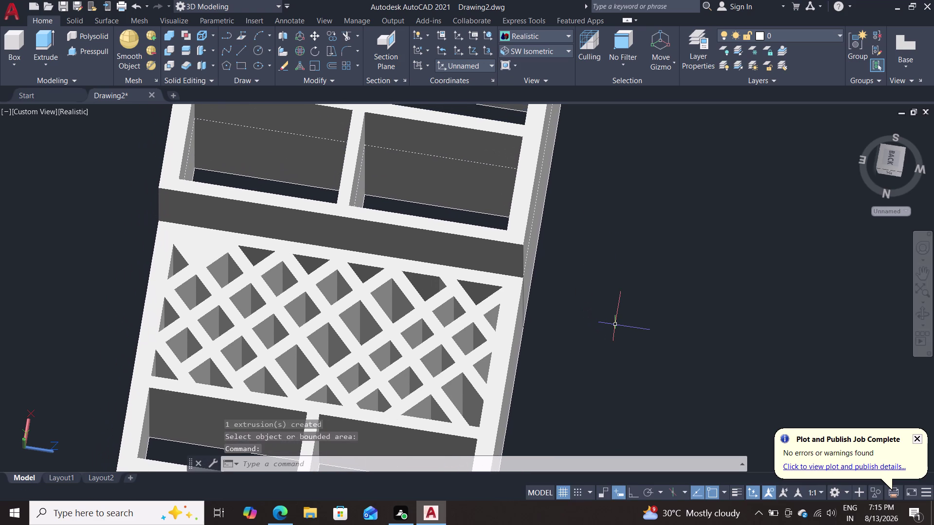
Cancel the leftover prompt, then zoom and pan to centre the organizer.
key(Escape)
scroll(down, 3)
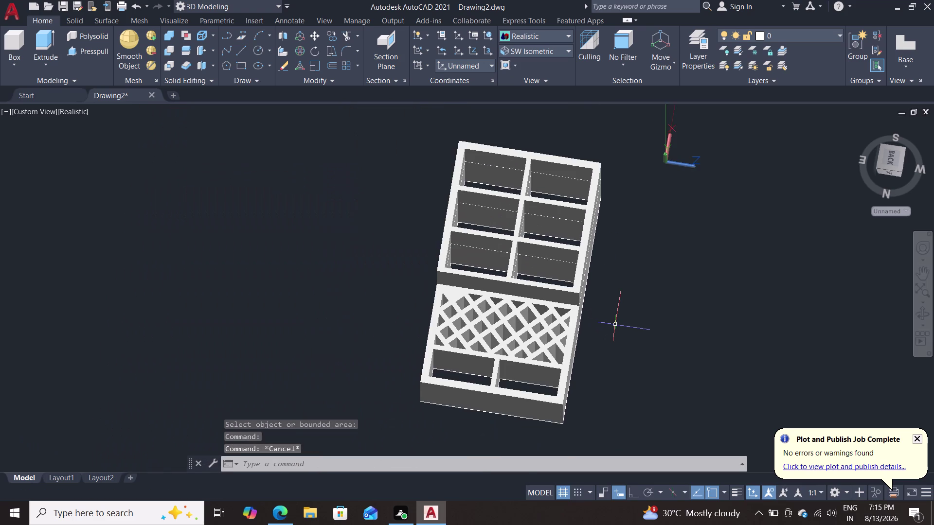
scroll(up, 3)
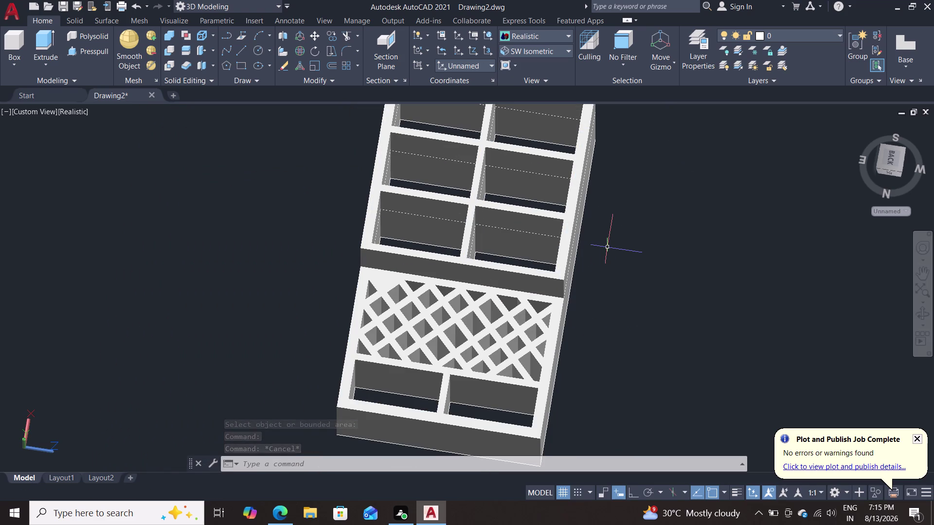
middle_drag(656, 262, 593, 255)
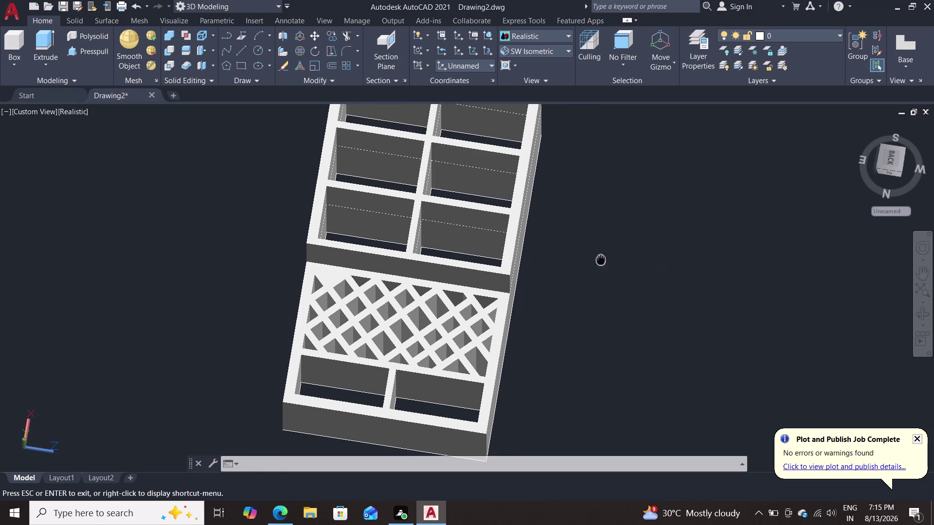
middle_drag(593, 255, 574, 247)
scroll(down, 3)
scroll(up, 3)
Orbit the organizer to a raised side angle showing the lattice tier and compartments.
middle_drag(566, 252, 556, 251)
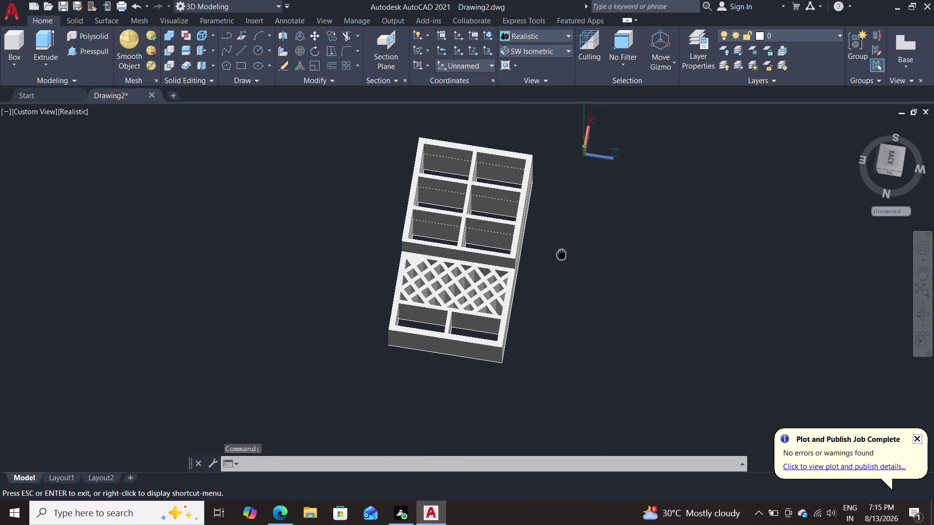
middle_drag(556, 251, 469, 261)
middle_drag(500, 307, 420, 240)
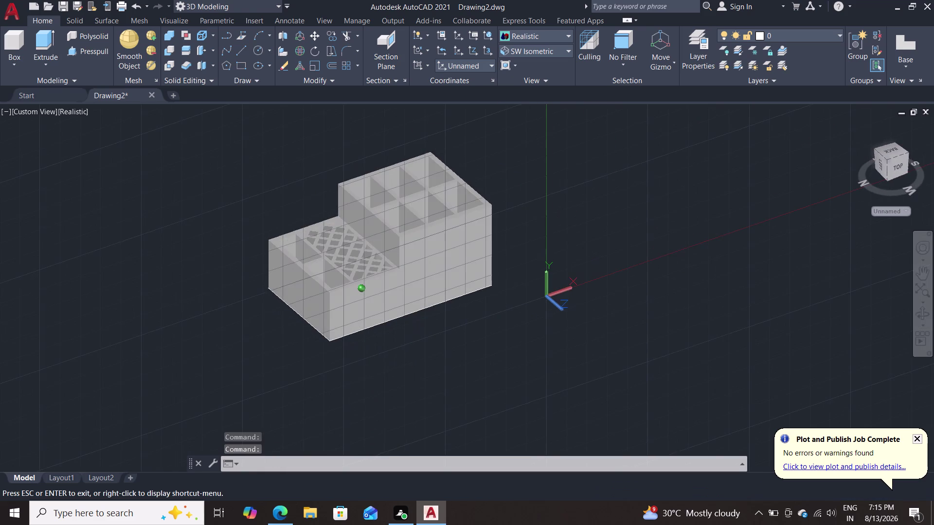
middle_drag(420, 240, 373, 217)
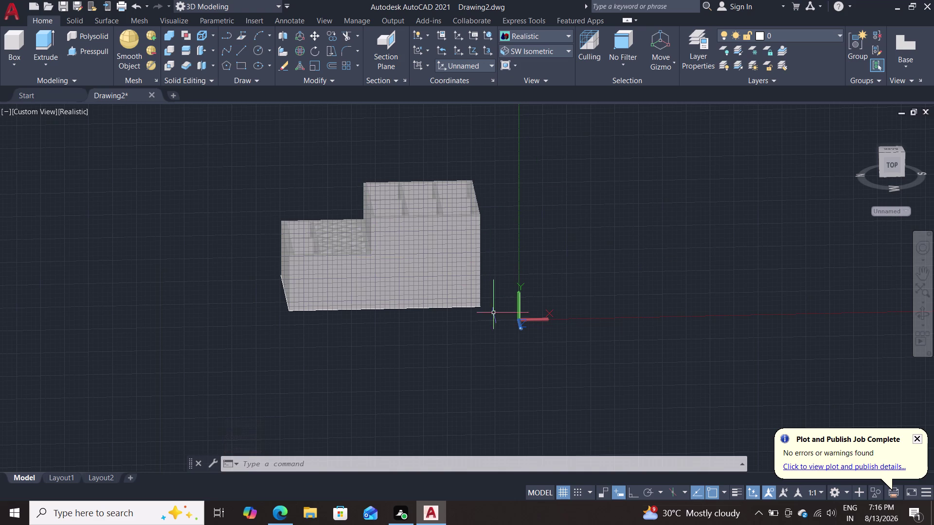
click(768, 511)
click(767, 511)
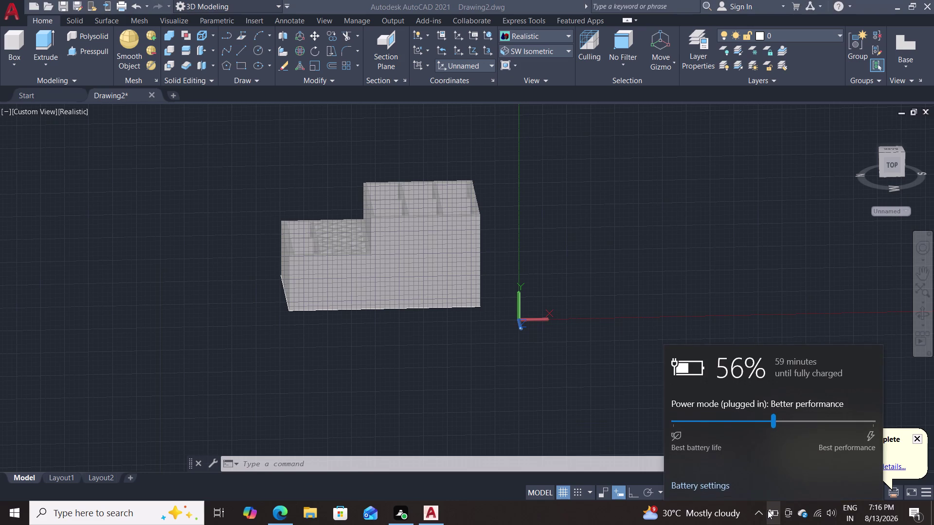